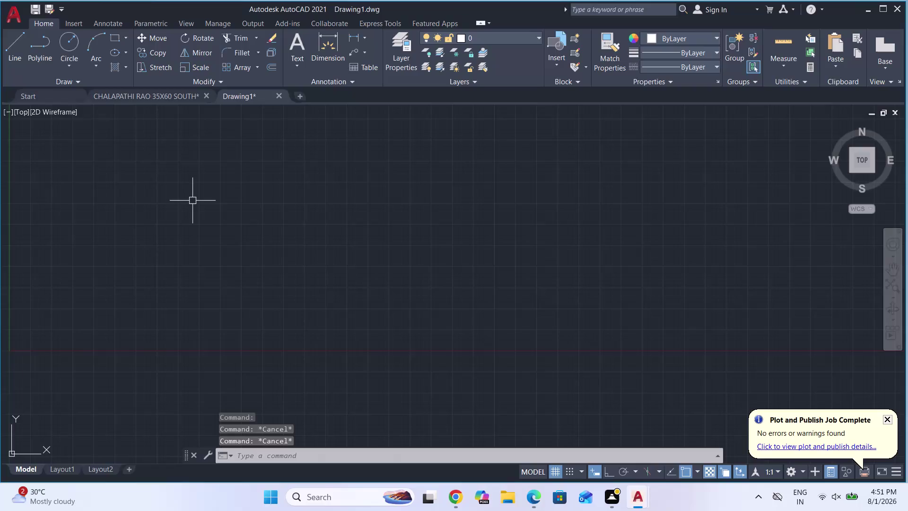
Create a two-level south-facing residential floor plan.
Set drawing units to Architectural with 0'-0 1/2" precision and Inches insertion scale.
text(UN)
key(Return)
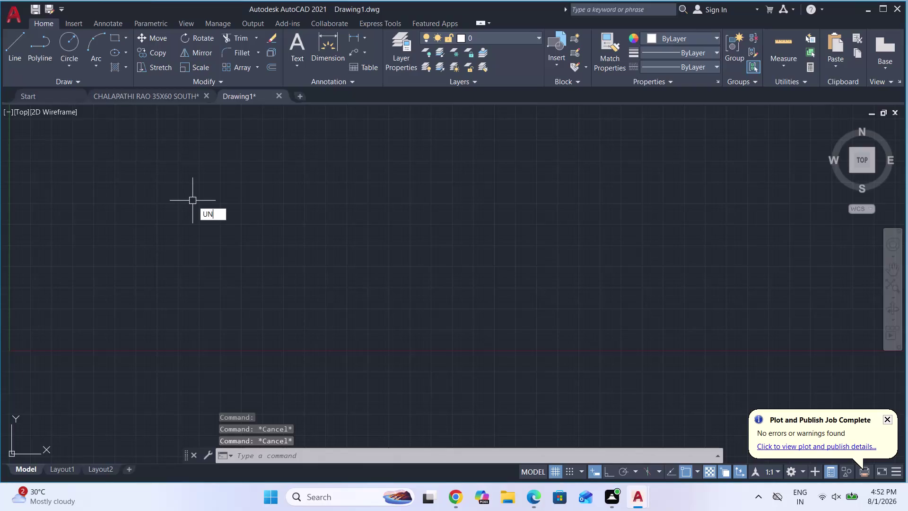
key(Return)
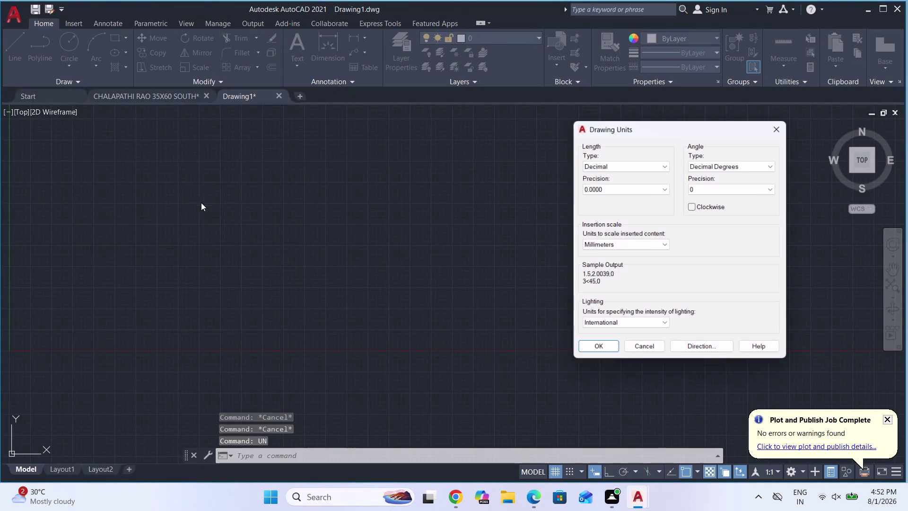
click(653, 170)
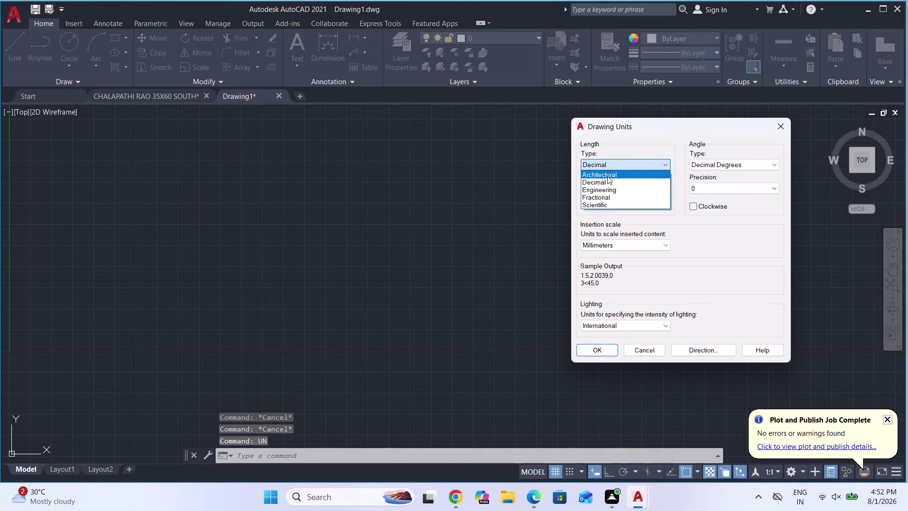
click(605, 172)
click(613, 189)
click(607, 203)
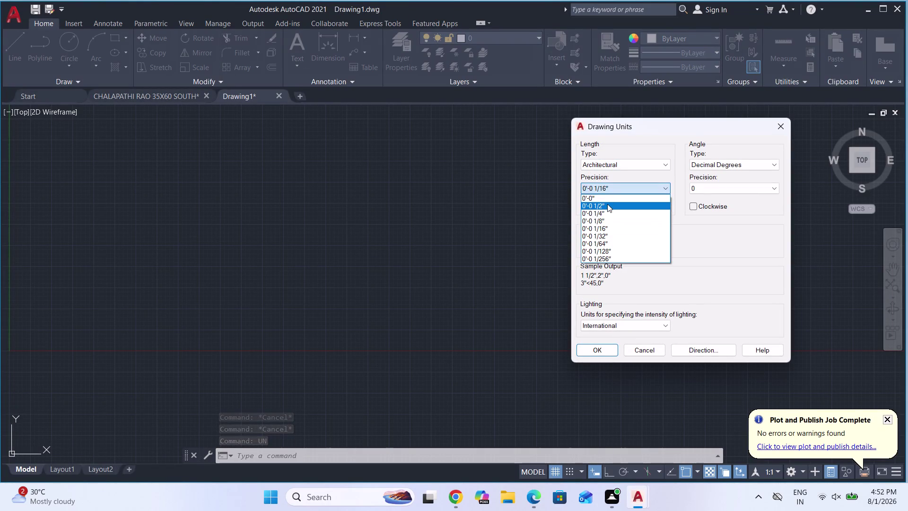
click(625, 247)
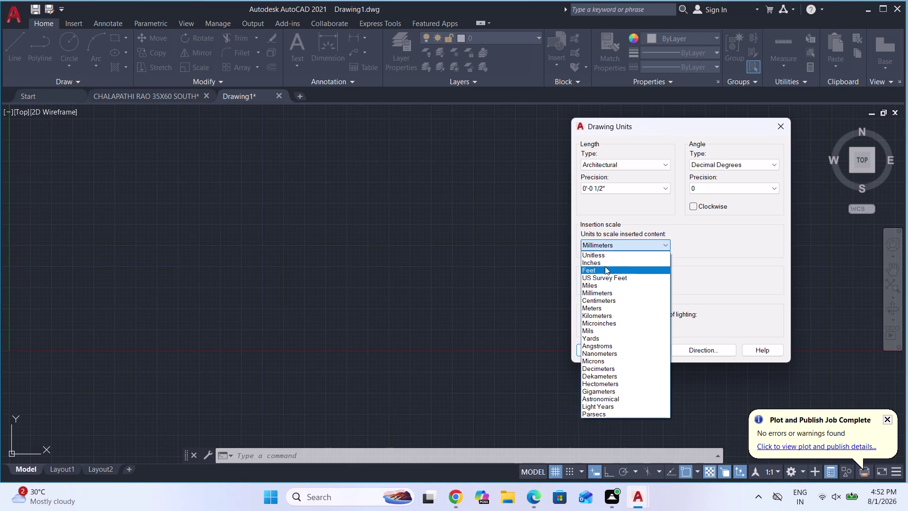
click(605, 265)
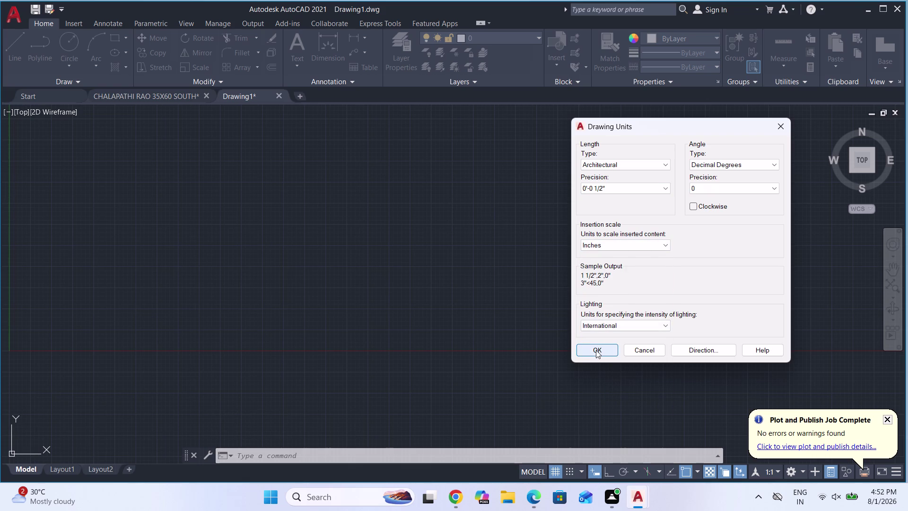
click(595, 349)
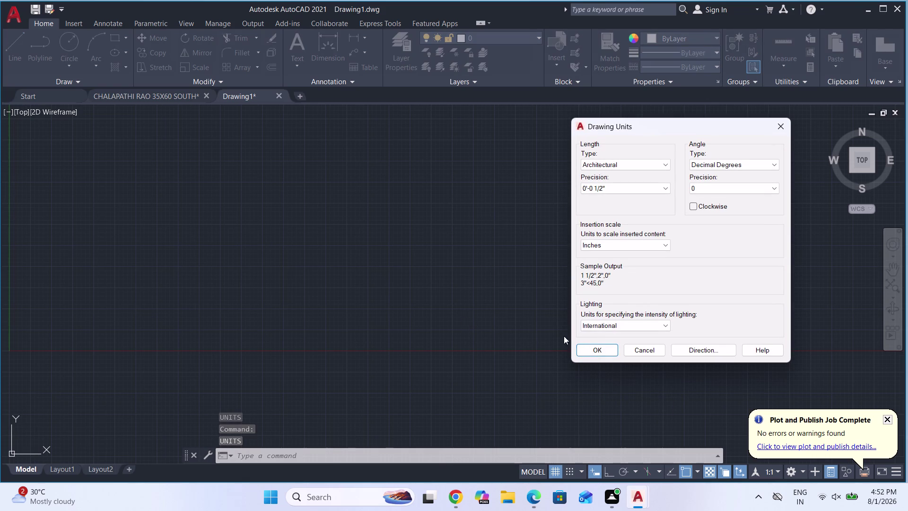
click(594, 346)
key(d)
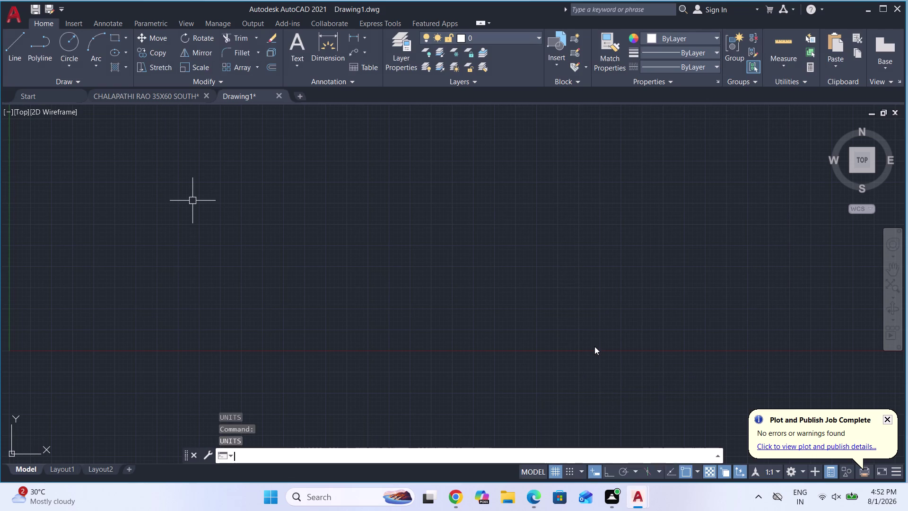
key(Return)
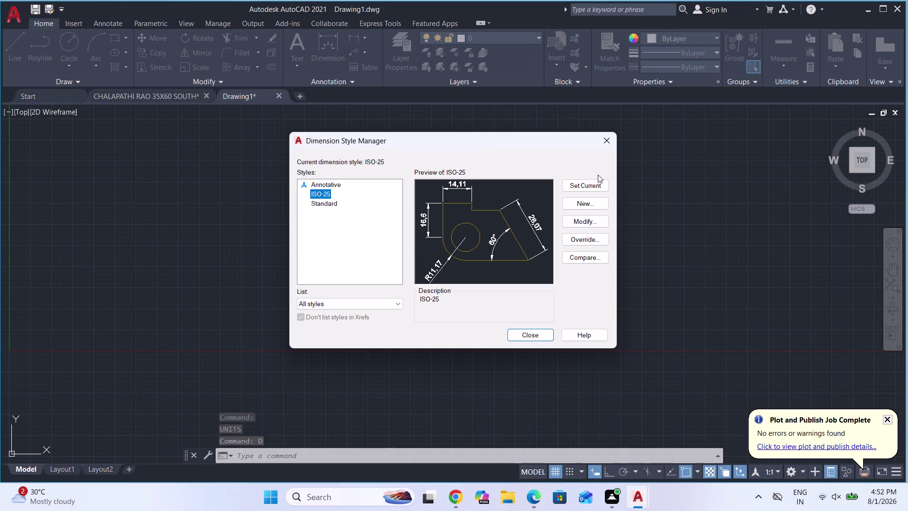
Set the ISO-25 style's primary units to Architectural with 0'-0 1/2" precision.
click(589, 224)
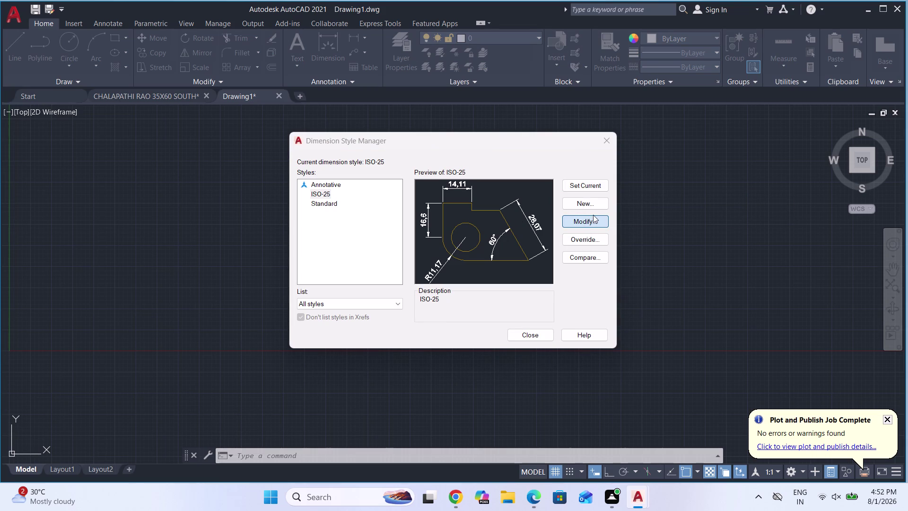
click(588, 220)
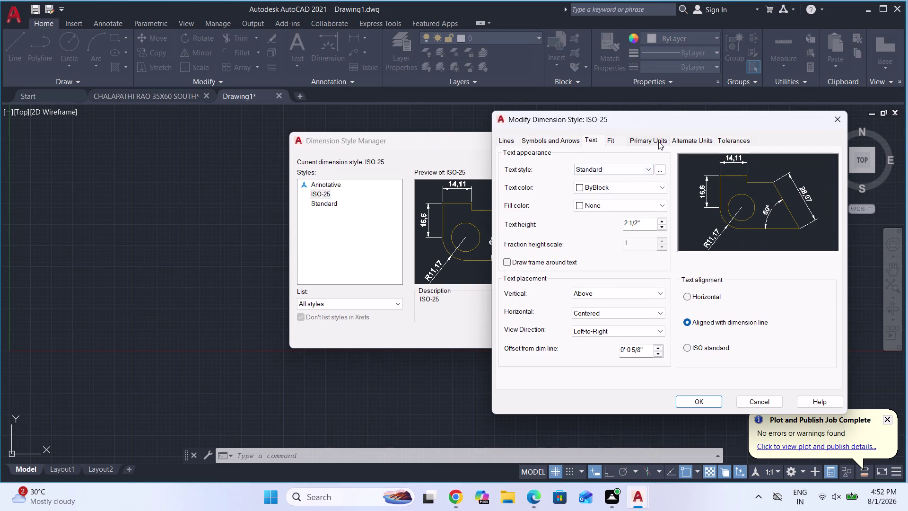
click(658, 141)
click(637, 159)
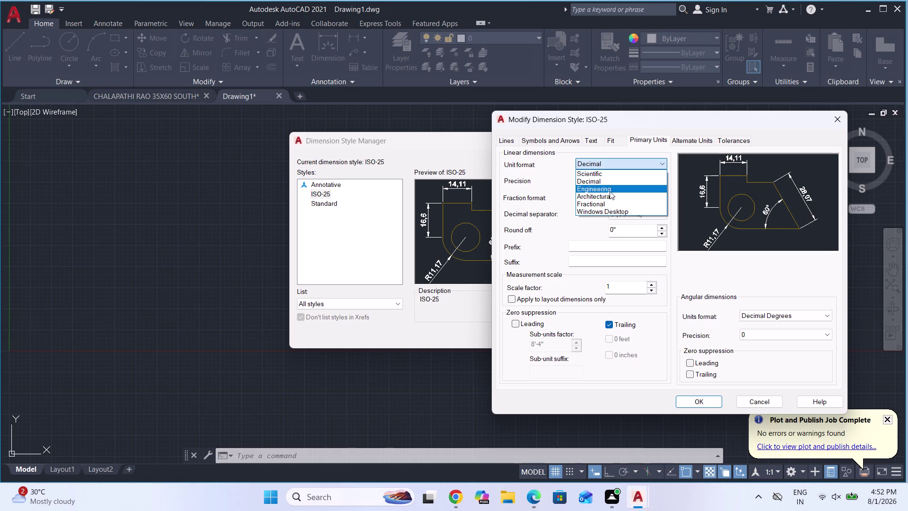
click(605, 199)
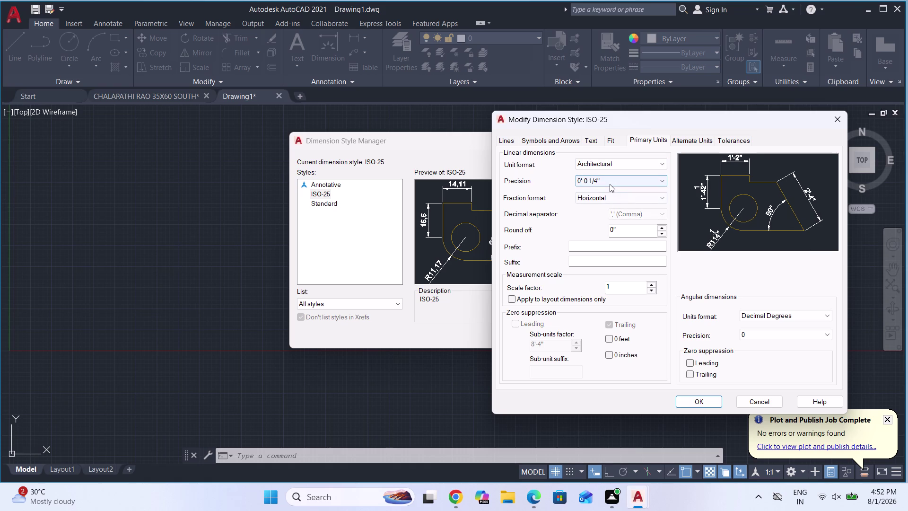
click(609, 183)
click(603, 195)
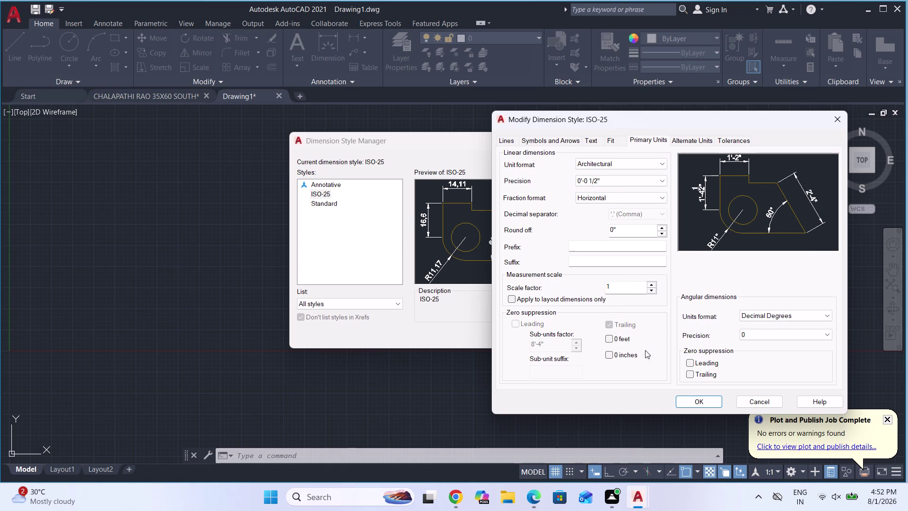
Set ISO-25 text height to 8" with left-to-right text, then close the style manager.
click(589, 141)
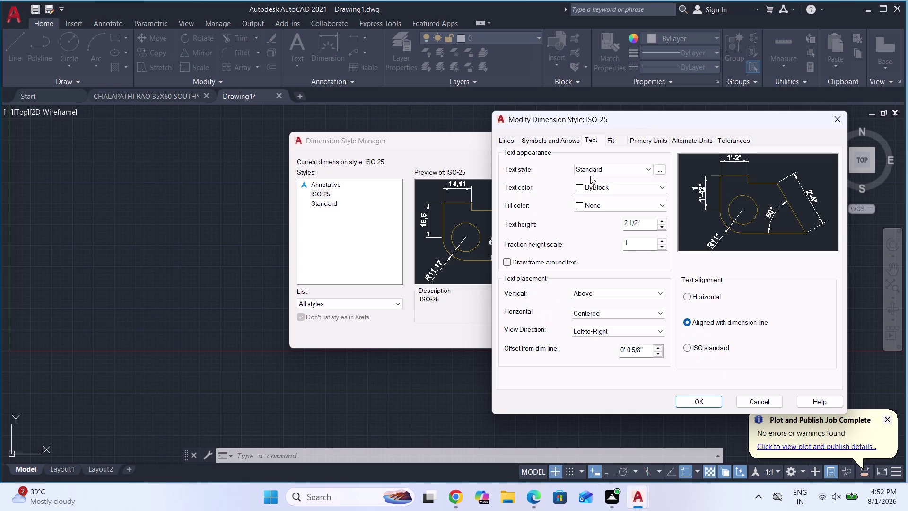
drag(650, 222, 617, 223)
text(8")
key(Return)
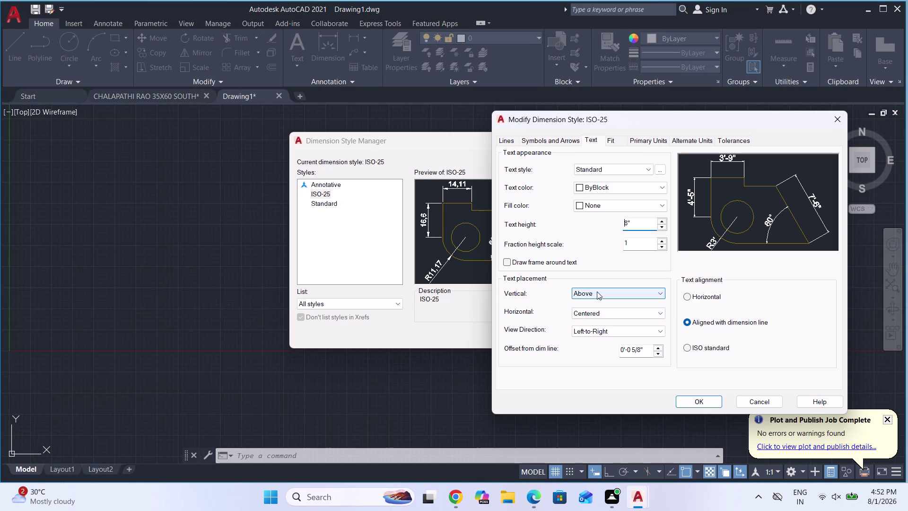
click(595, 328)
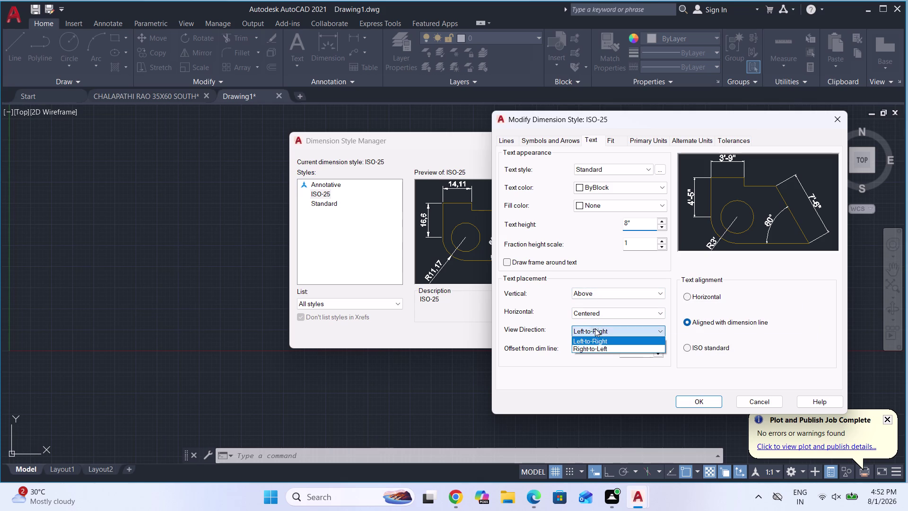
click(594, 328)
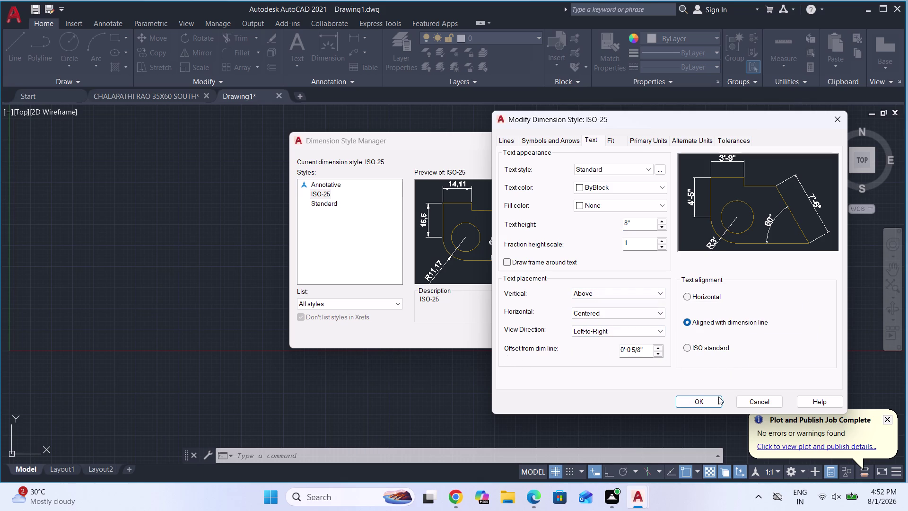
click(700, 403)
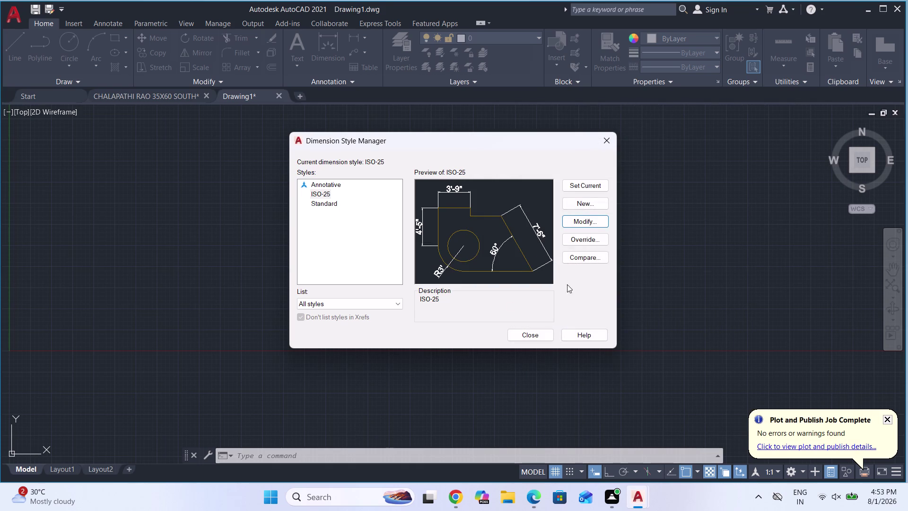
click(582, 184)
click(532, 334)
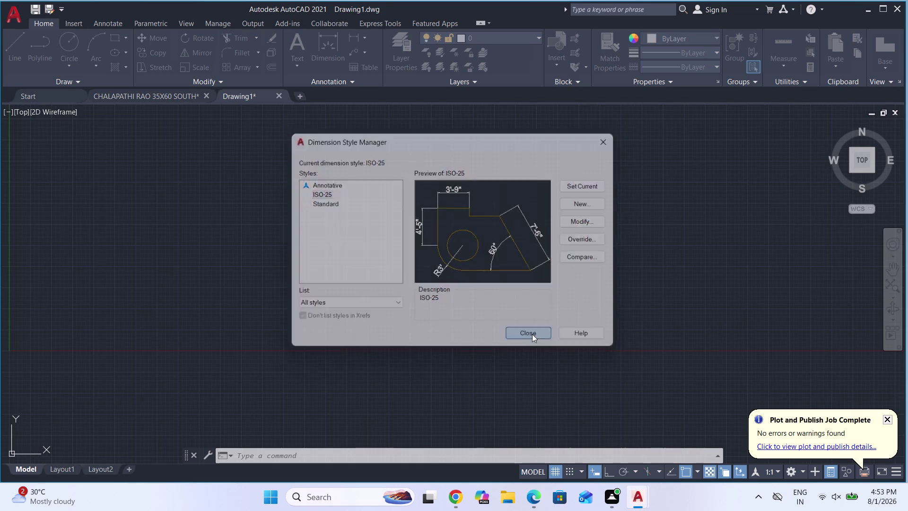
Set the drawing limits from 0,0 to 500',500'.
text(LIMITS)
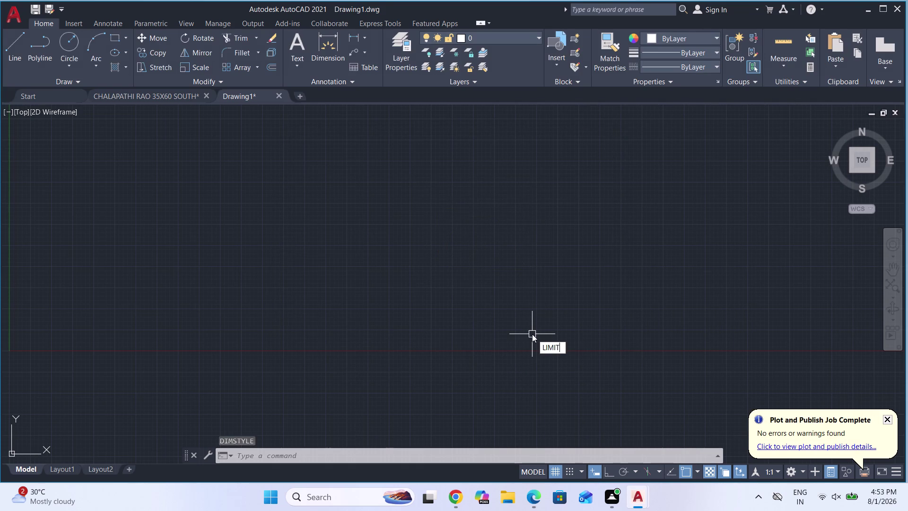
key(Return)
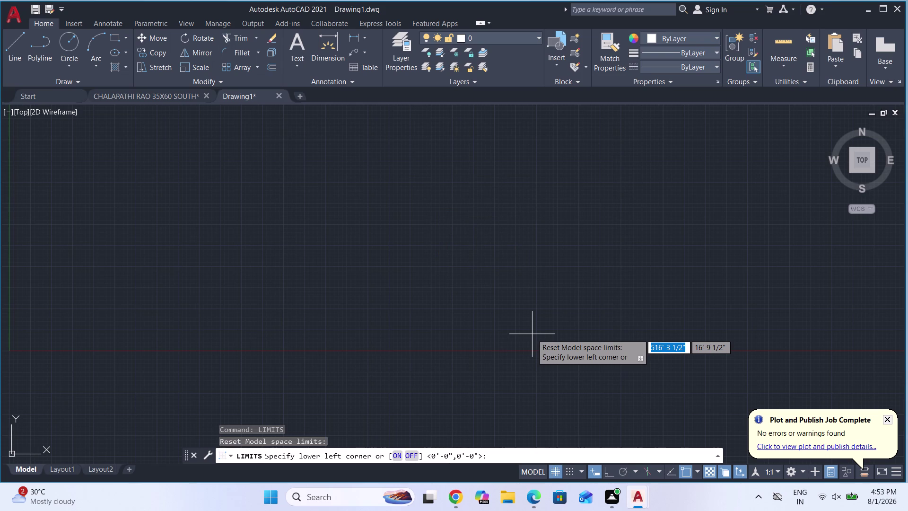
key(Return)
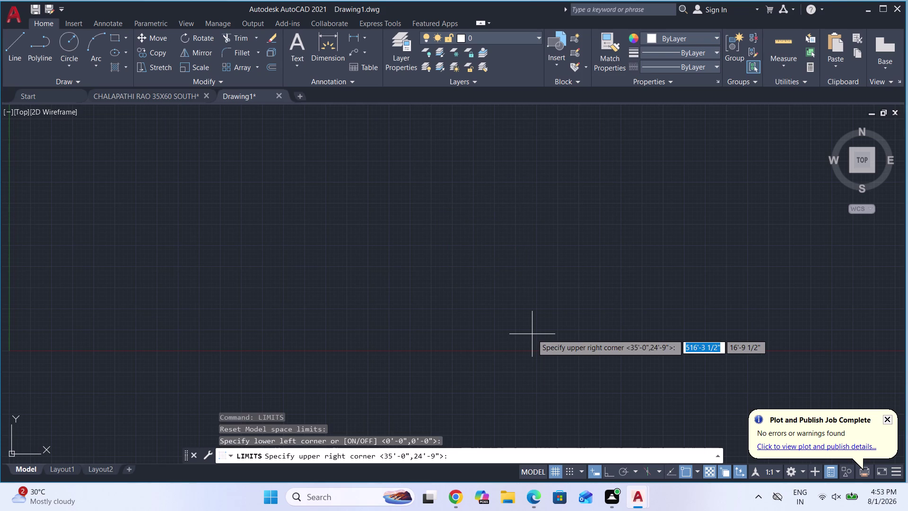
text(500)
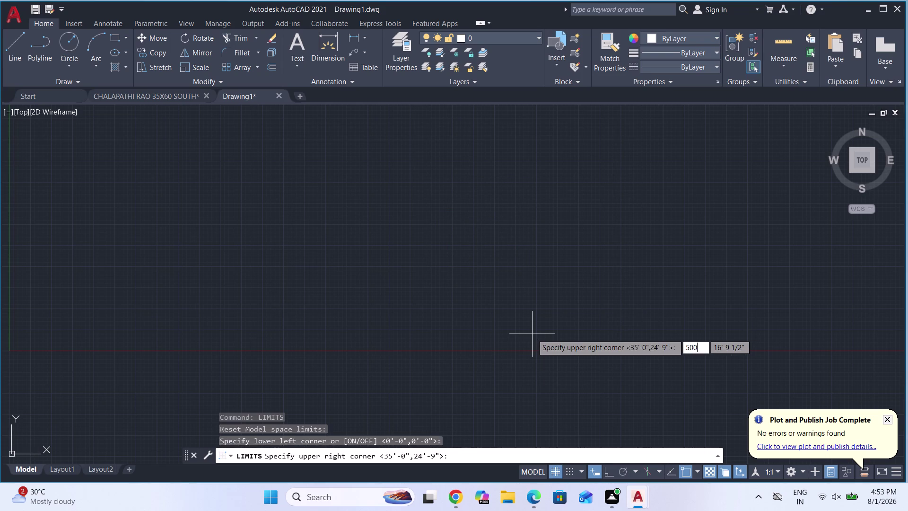
text(')
text(,)
text(500)
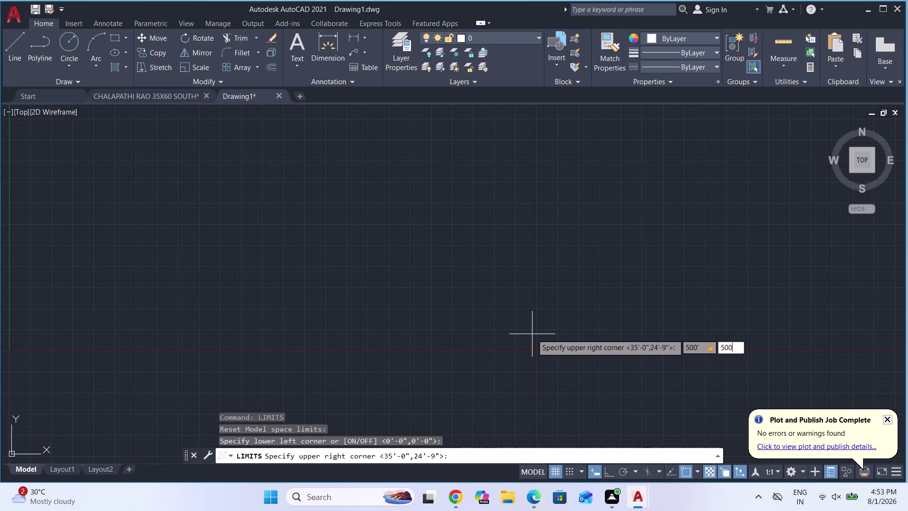
key(apostrophe)
key(Return)
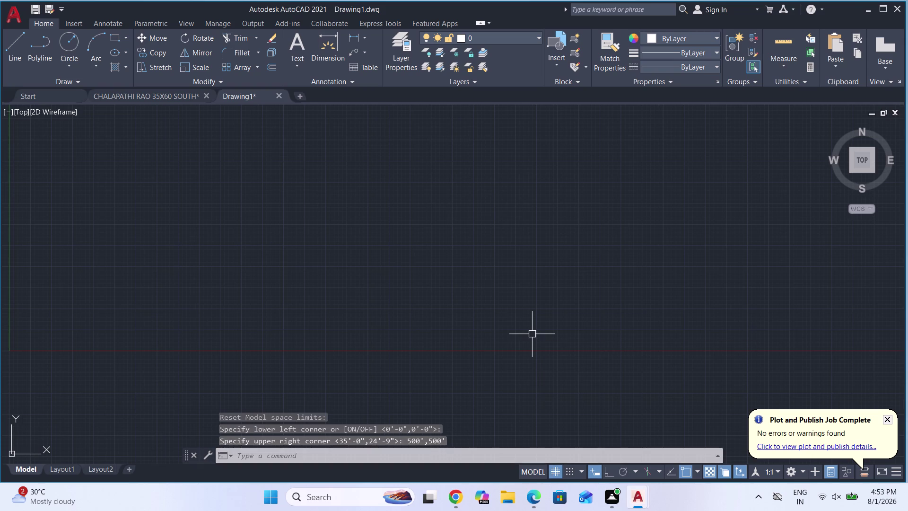
Zoom All to fit the whole limits area in view.
key(z)
key(Return)
key(a)
key(Return)
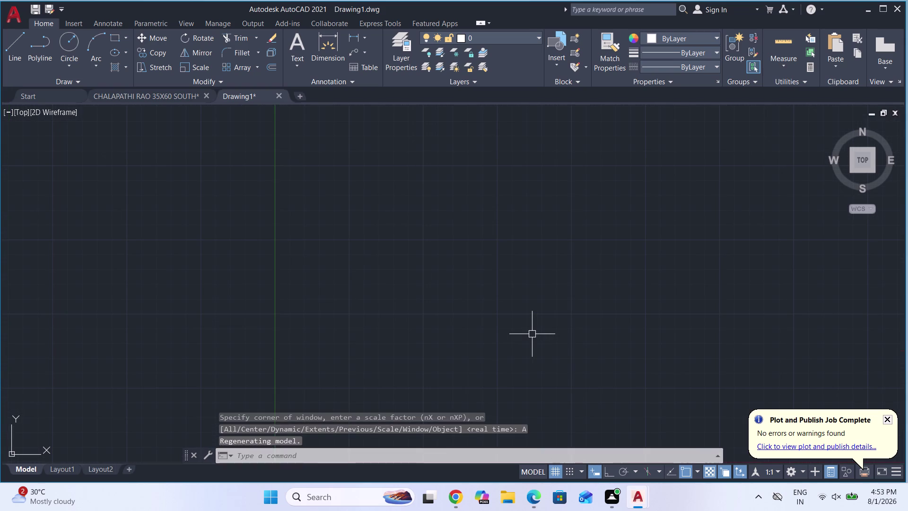
scroll(up, 3)
scroll(up, 3)
scroll(up, 3)
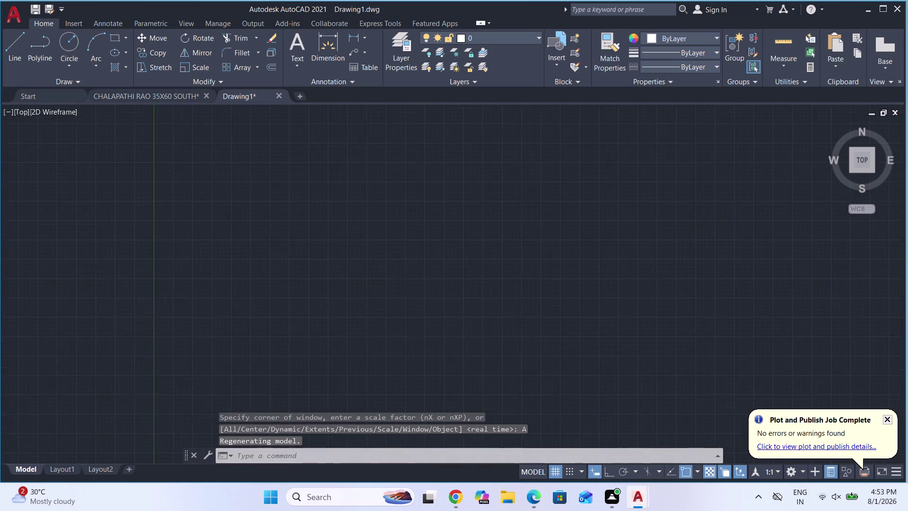
key(l)
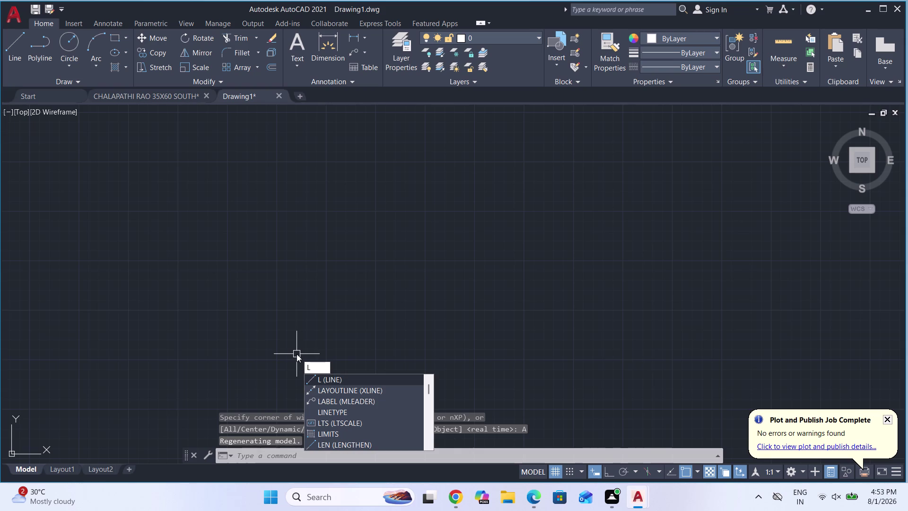
key(Escape)
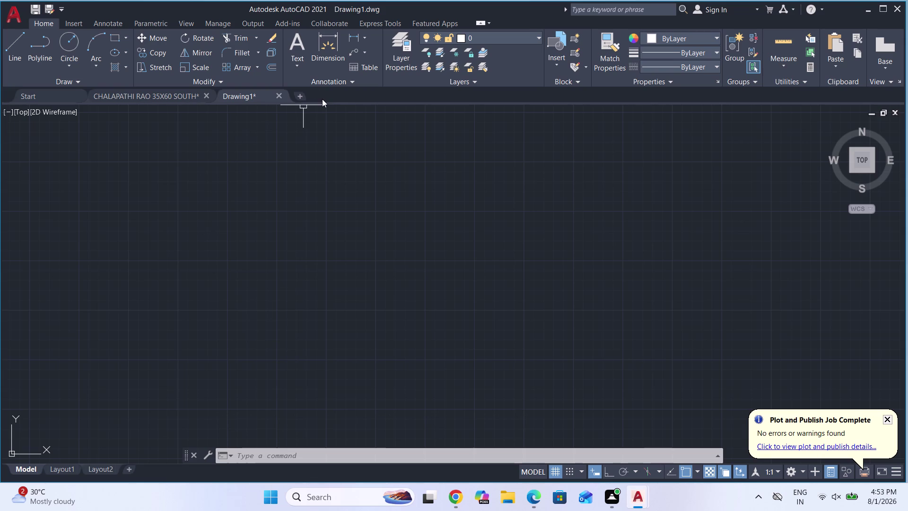
click(402, 42)
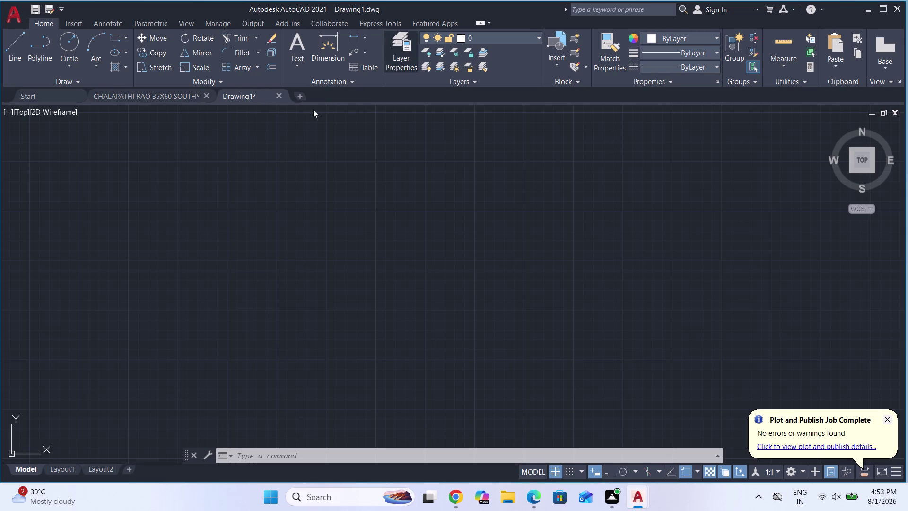
Create the BOUNDARY and WALLS layers.
click(124, 53)
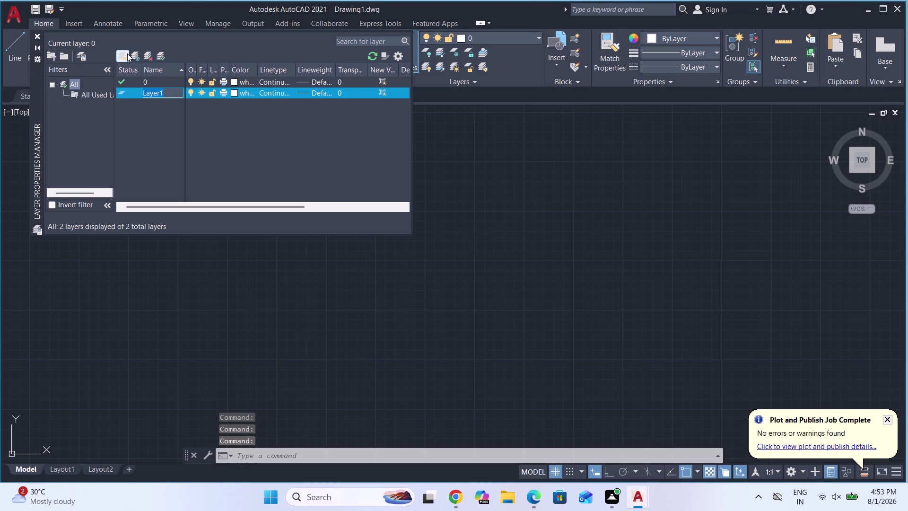
text(BOUN)
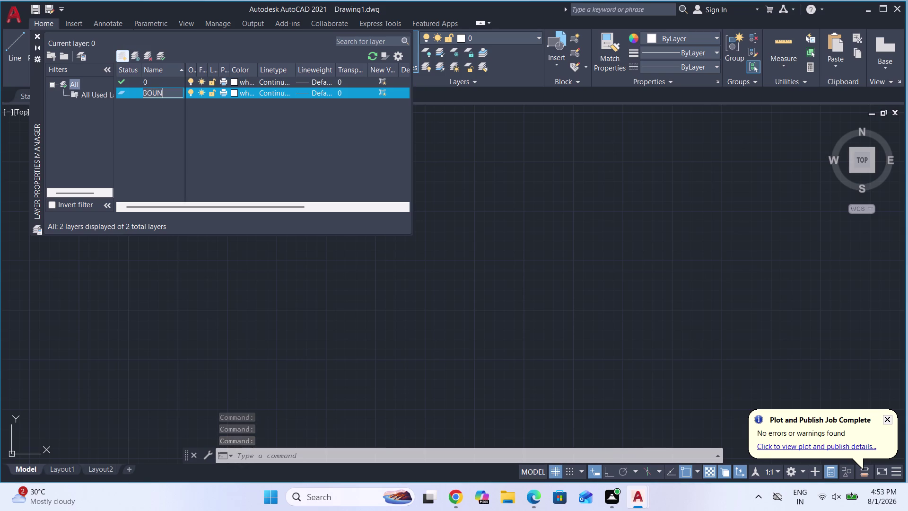
text(DAR)
key(y)
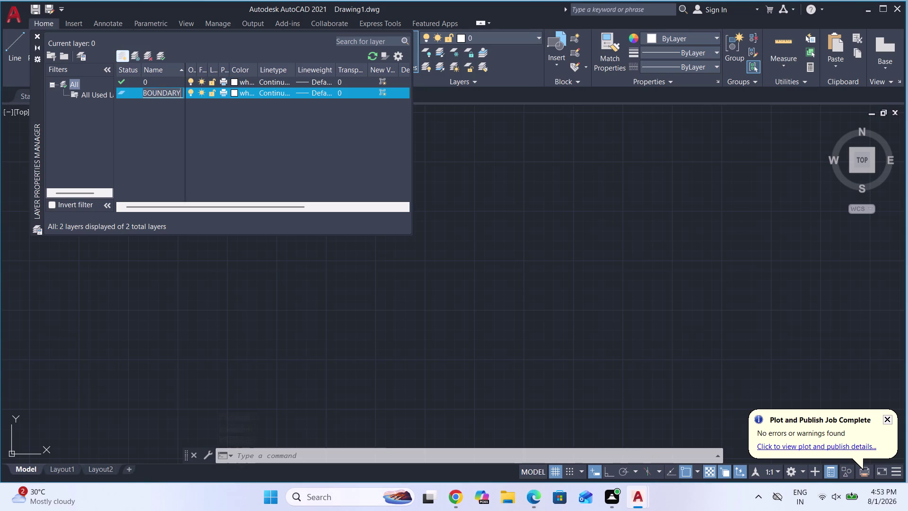
key(Return)
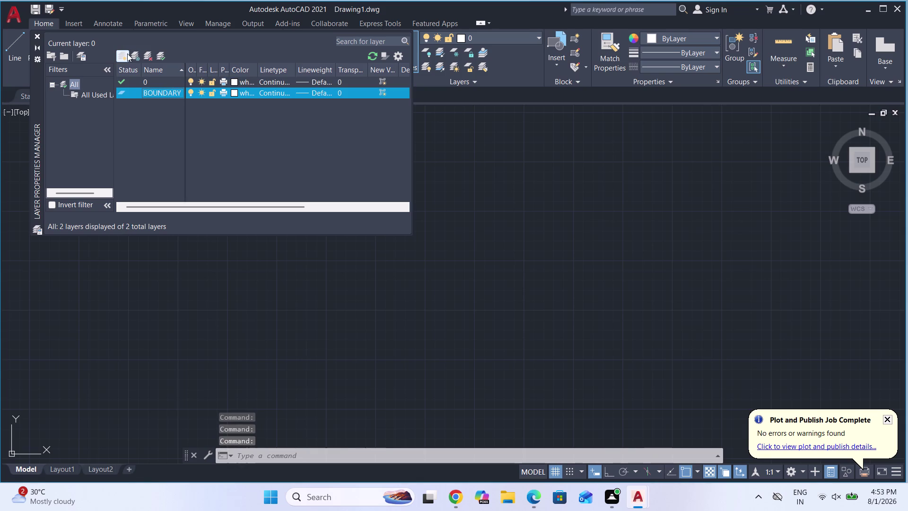
click(127, 54)
text(W)
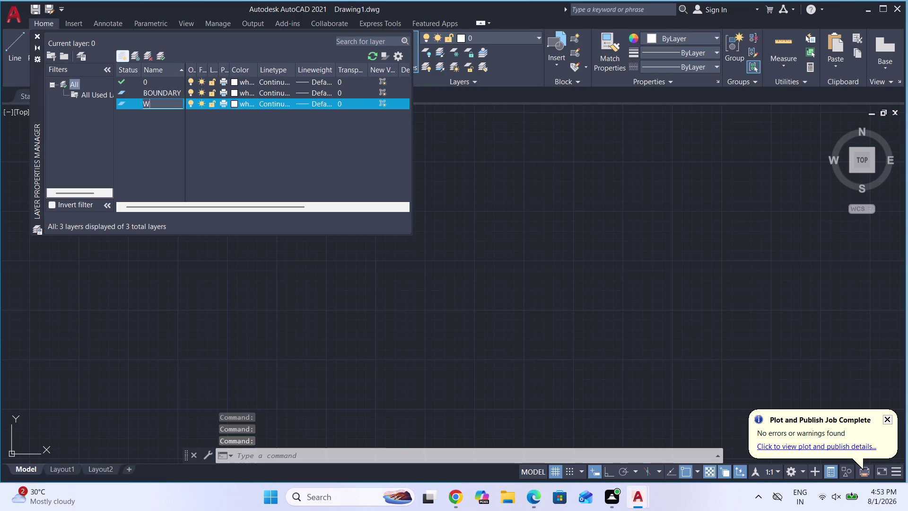
text(ALLS)
key(Return)
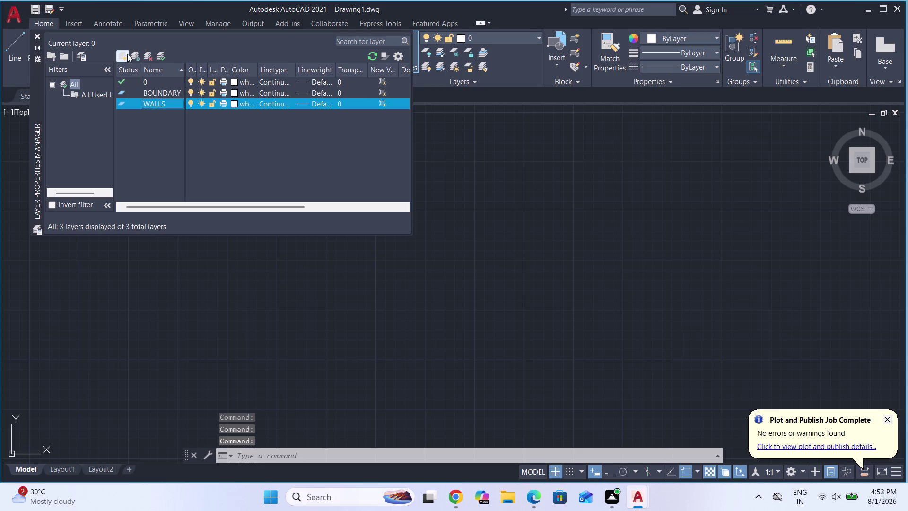
Add the TEXT and DIMENSIONS layers.
click(127, 54)
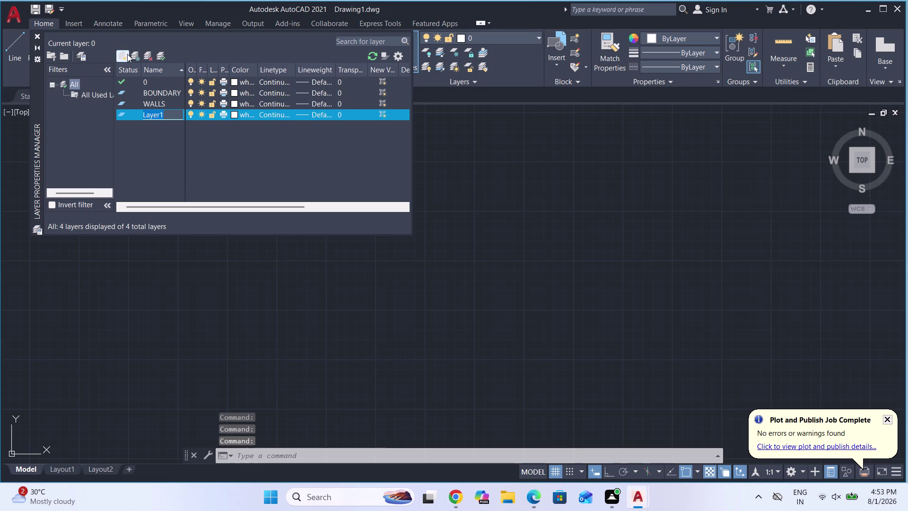
text(TAE)
key(BackSpace)
key(BackSpace)
text(EX)
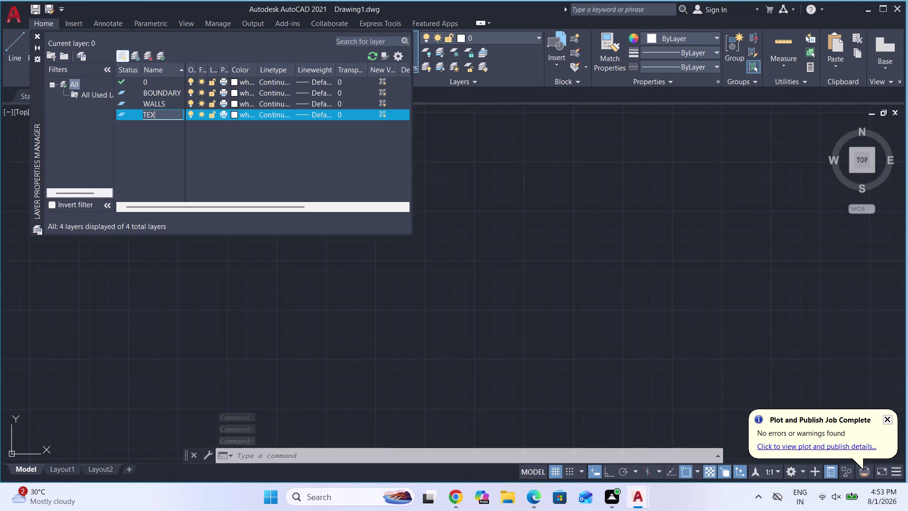
text(T)
key(Return)
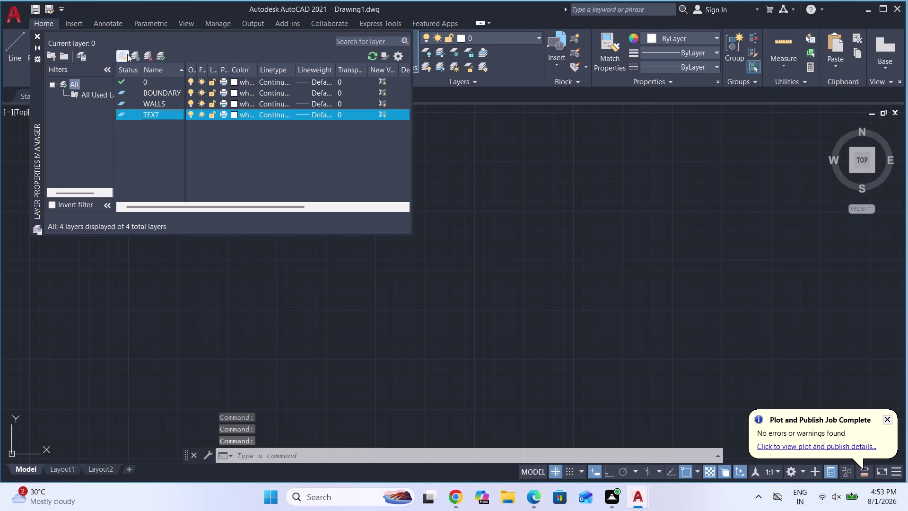
click(127, 53)
text(DI)
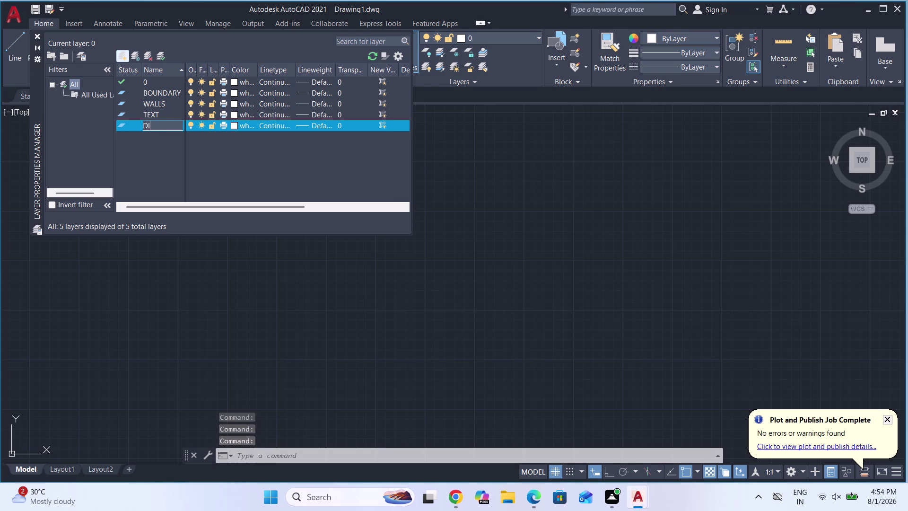
text(MENSIONS)
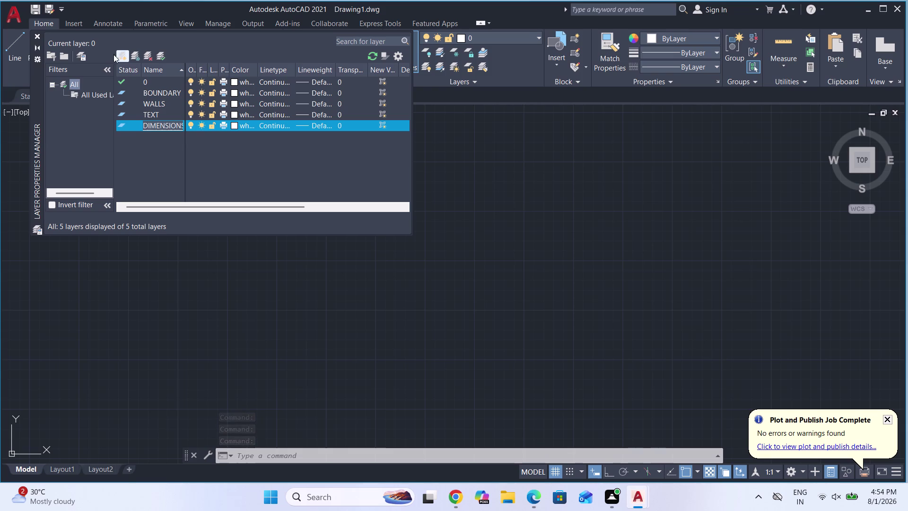
Add the DOORS layer.
click(125, 55)
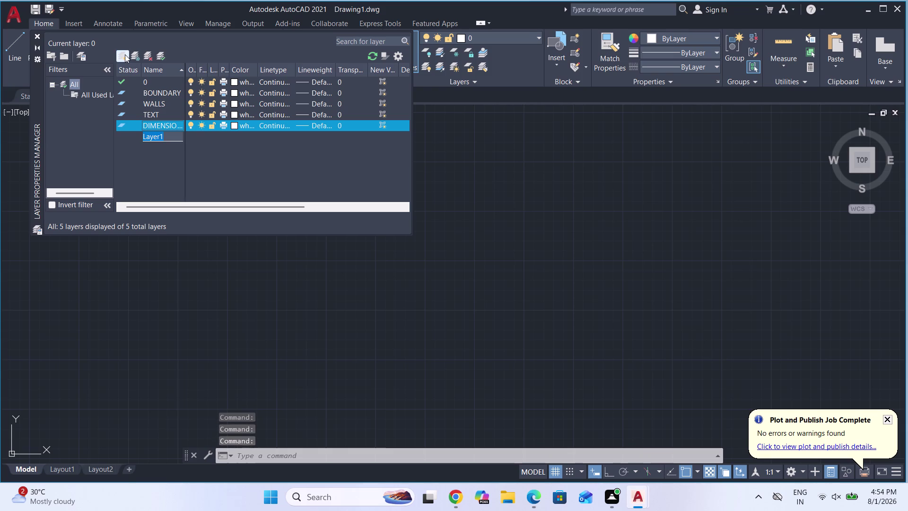
key(BackSpace)
text(DOORS)
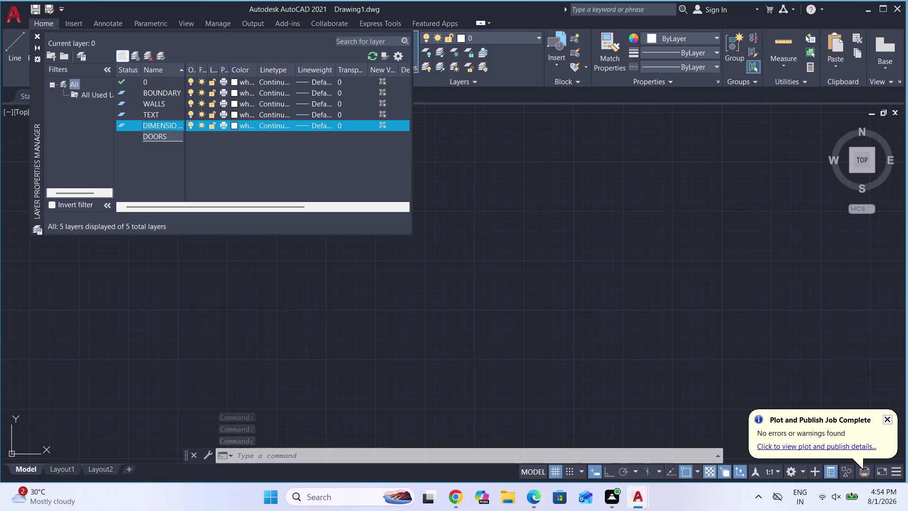
click(118, 52)
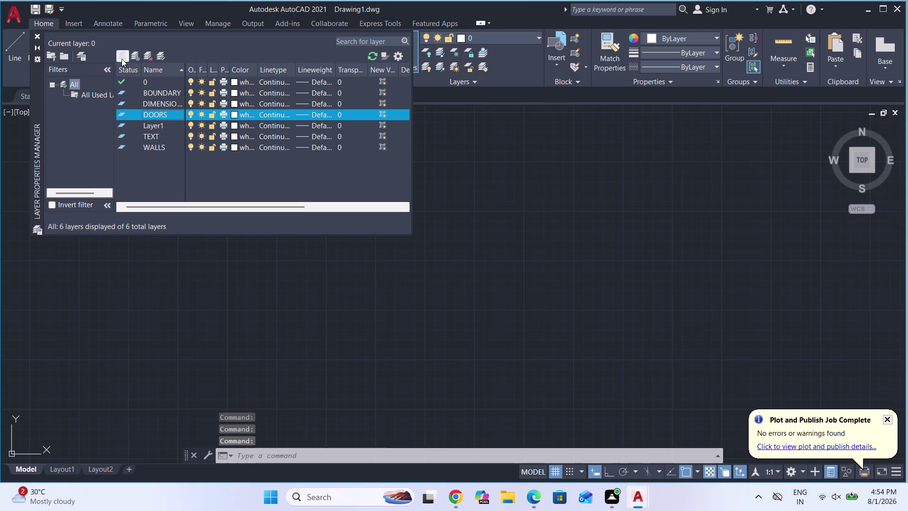
Add one more layer, make it current, and rename it WINDOWS.
click(155, 127)
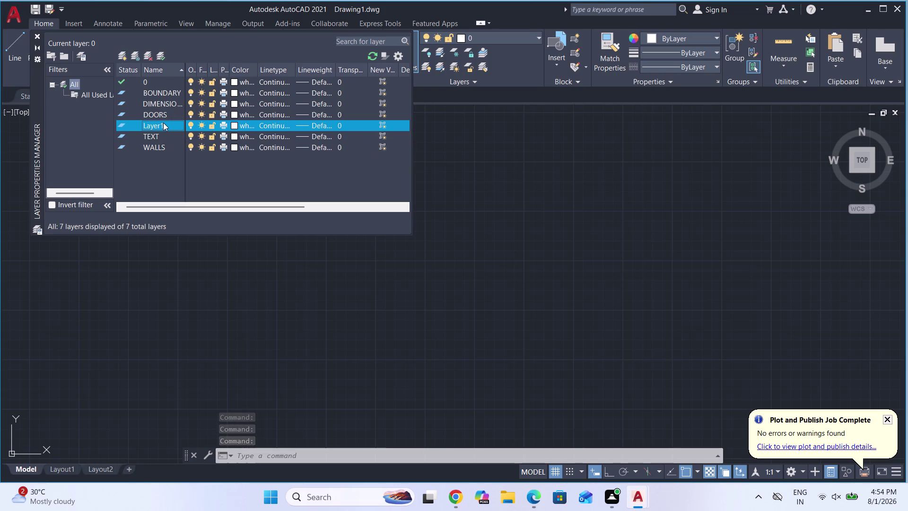
double_click(163, 122)
double_click(164, 125)
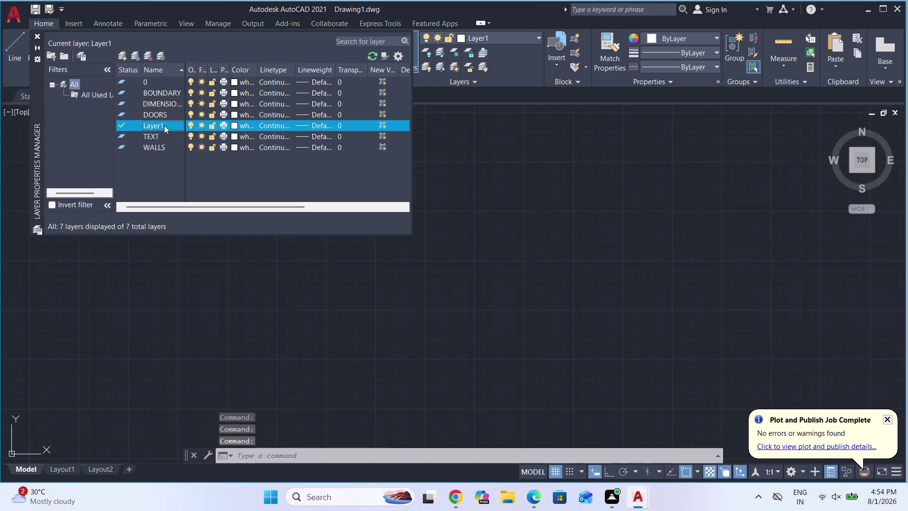
double_click(163, 125)
double_click(160, 126)
right_click(160, 125)
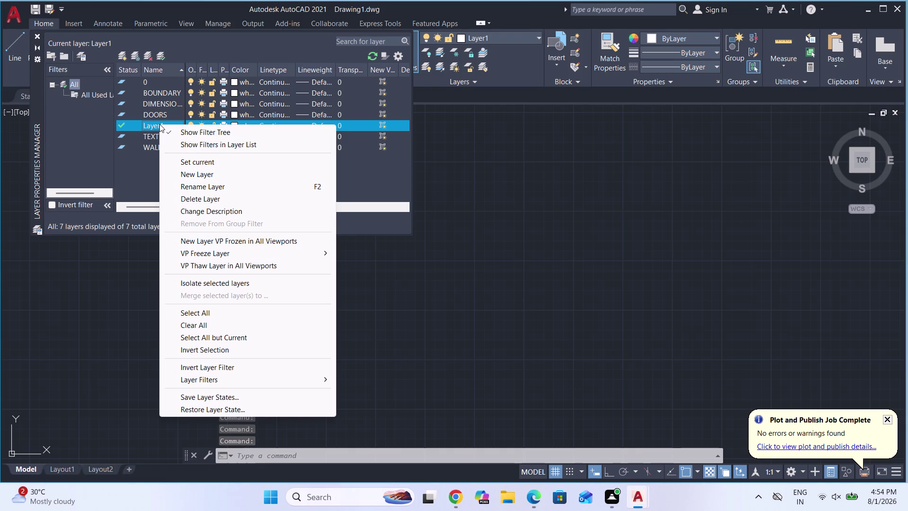
click(159, 124)
click(159, 124)
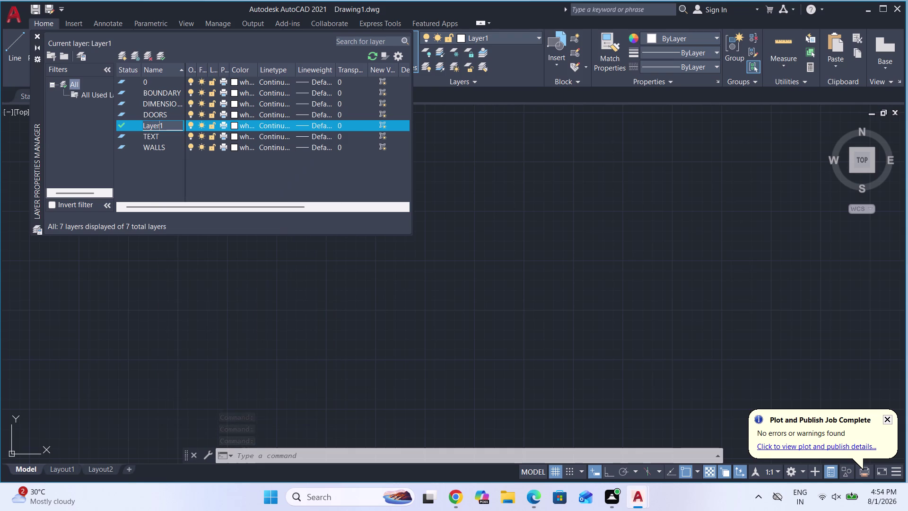
click(163, 123)
drag(165, 125, 148, 123)
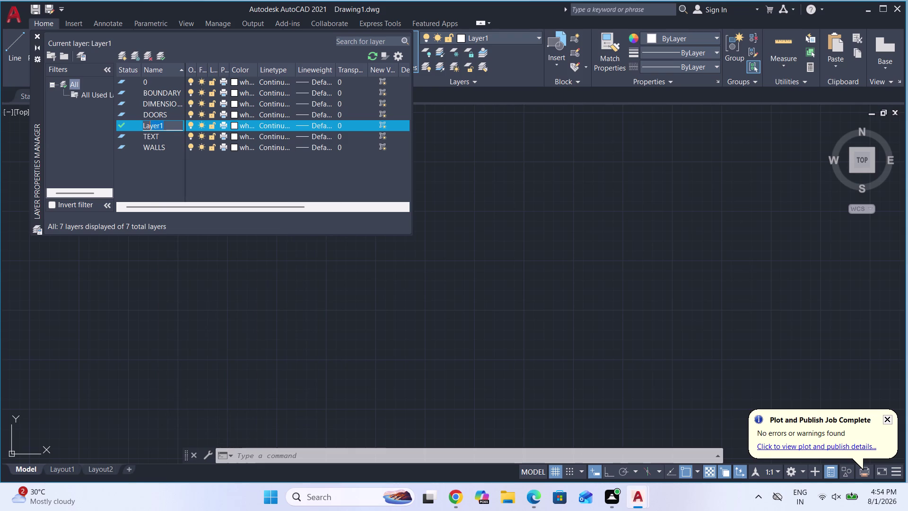
drag(148, 123, 139, 124)
text(WINDOW)
key(s)
click(262, 163)
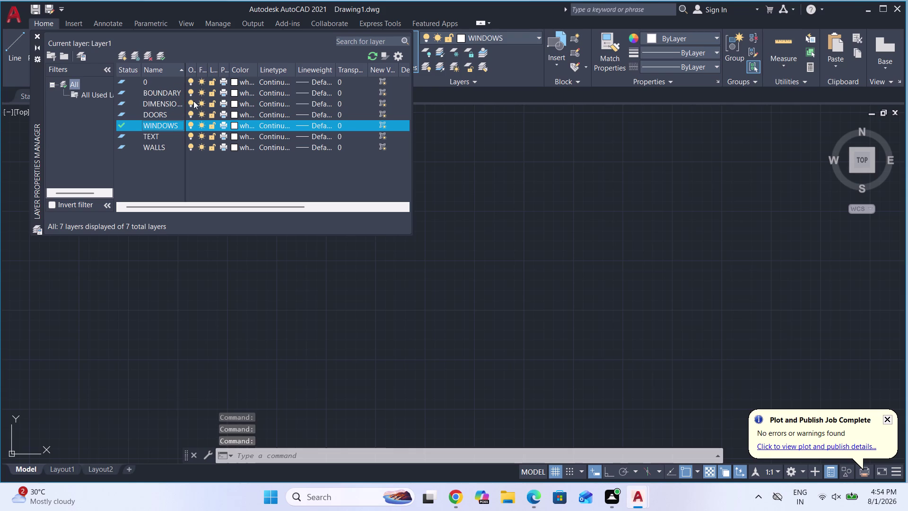
Color the DIMENSIONS layer magenta, DOORS yellow, and WINDOWS cyan.
click(233, 103)
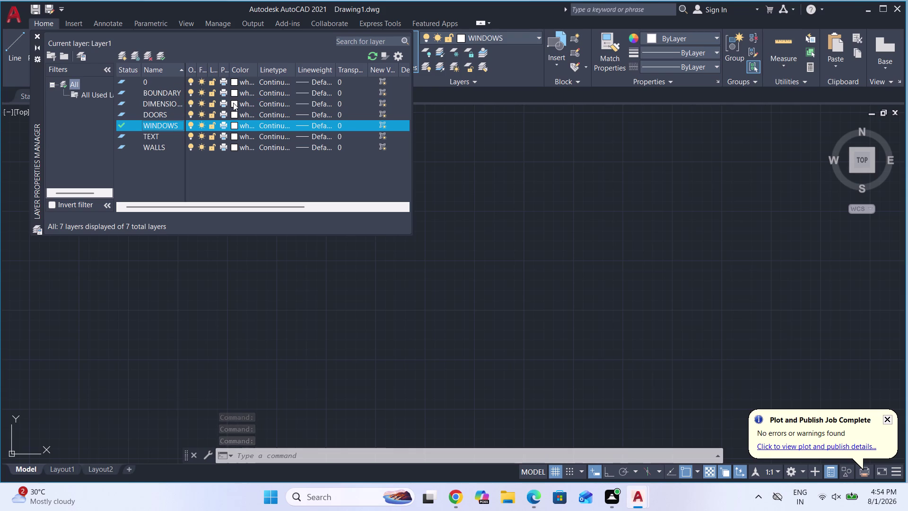
click(233, 103)
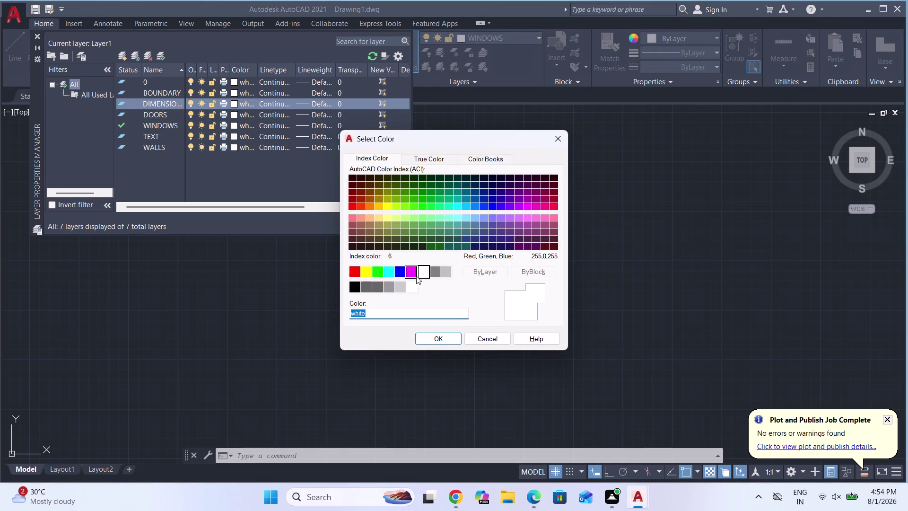
click(414, 275)
click(235, 116)
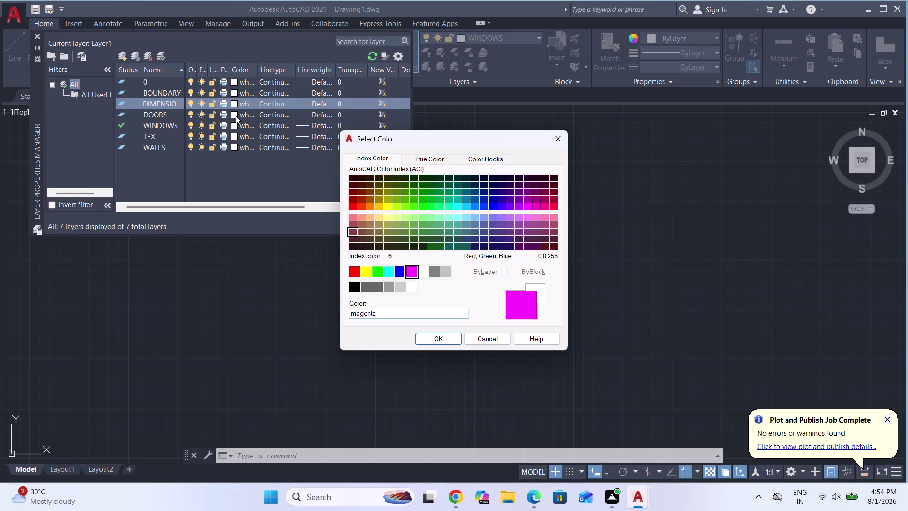
click(445, 338)
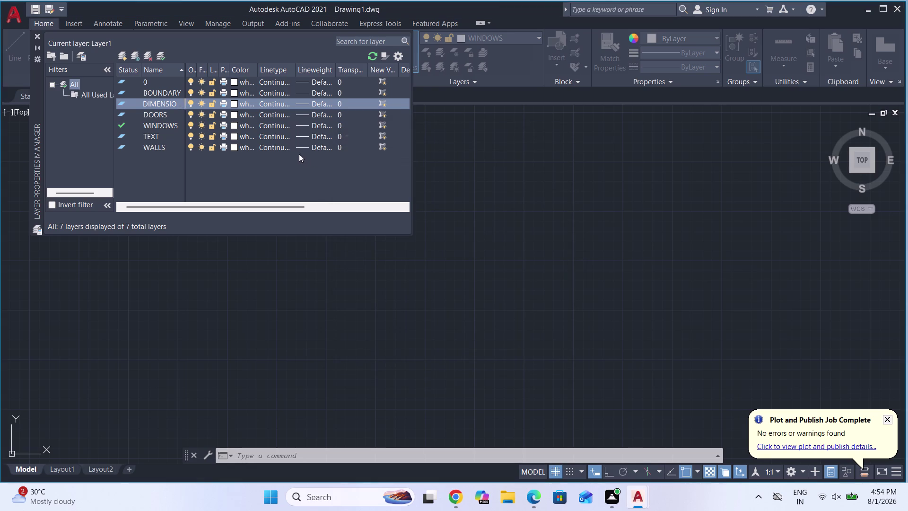
click(234, 115)
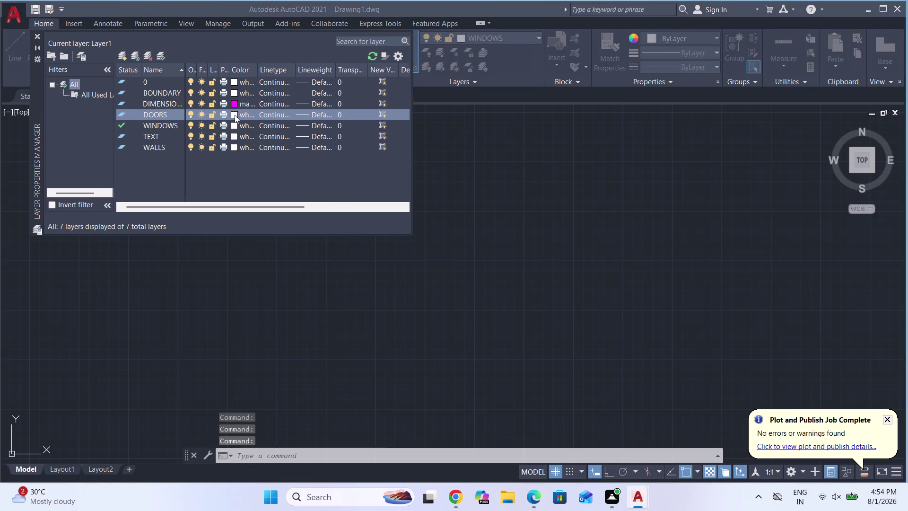
click(366, 277)
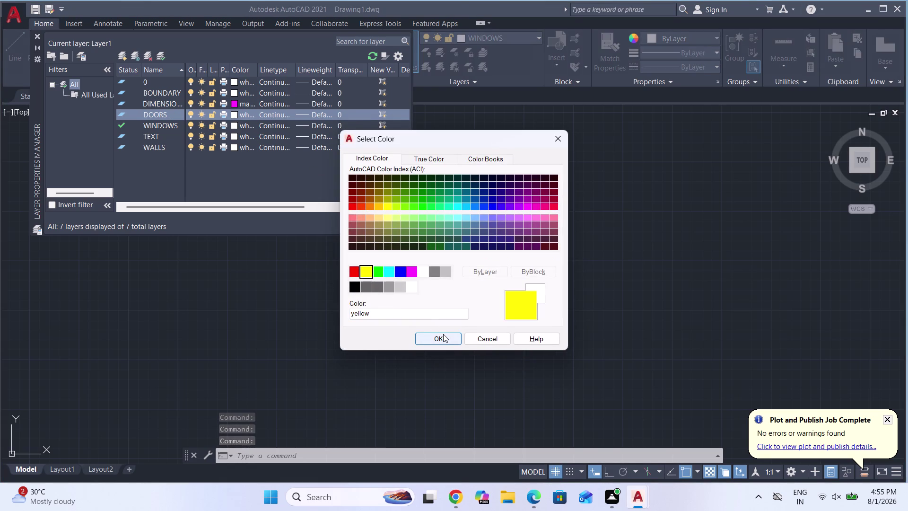
click(443, 333)
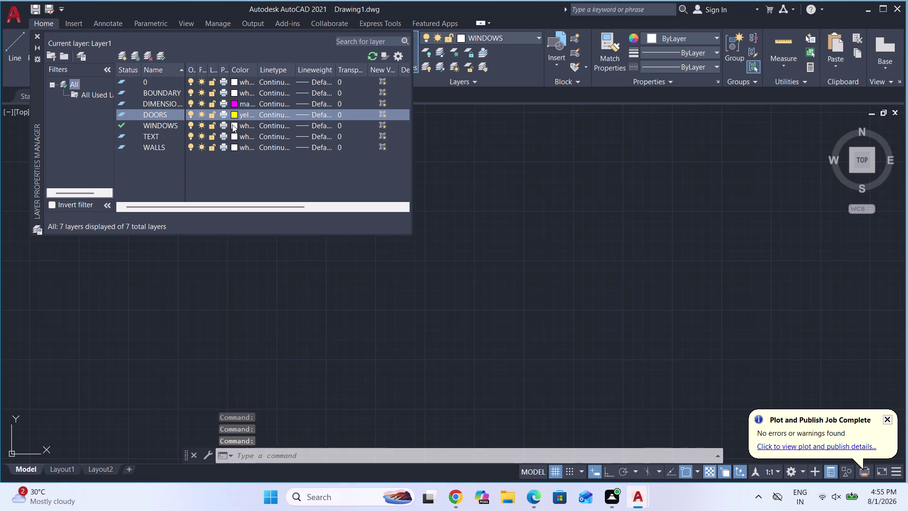
click(232, 124)
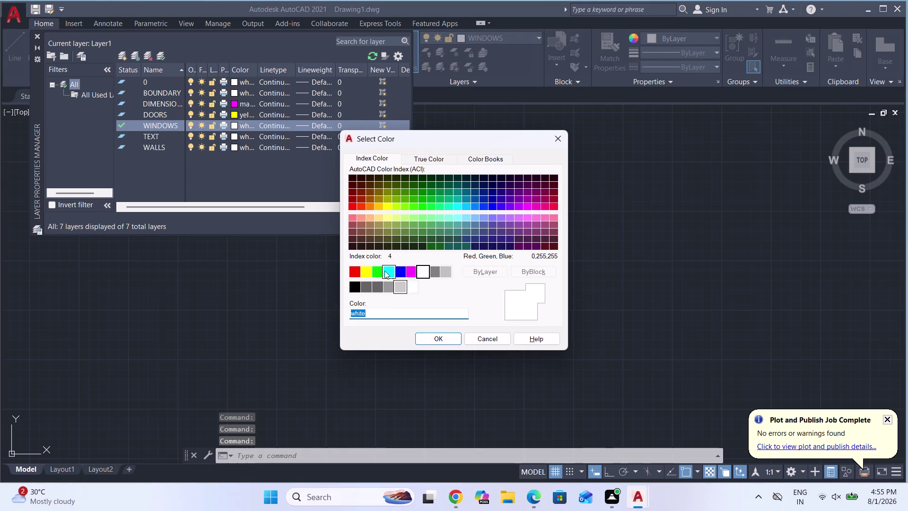
click(389, 273)
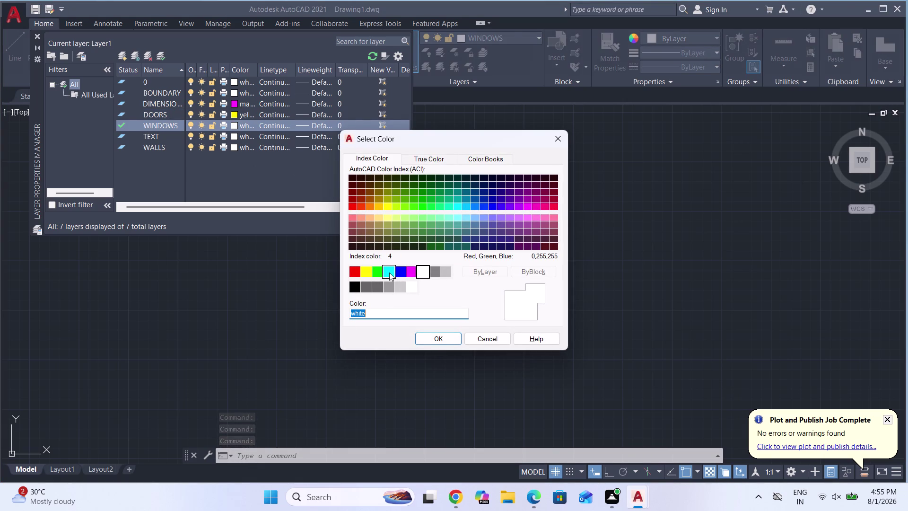
click(453, 338)
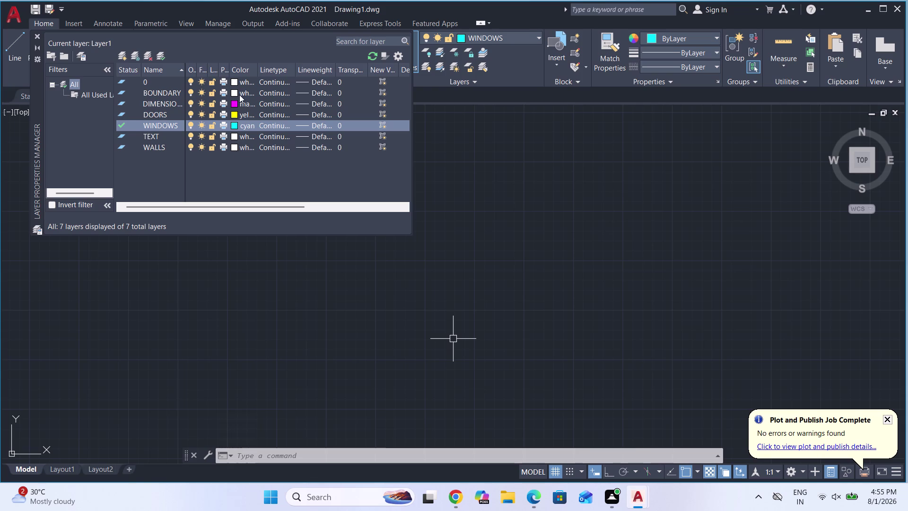
click(190, 88)
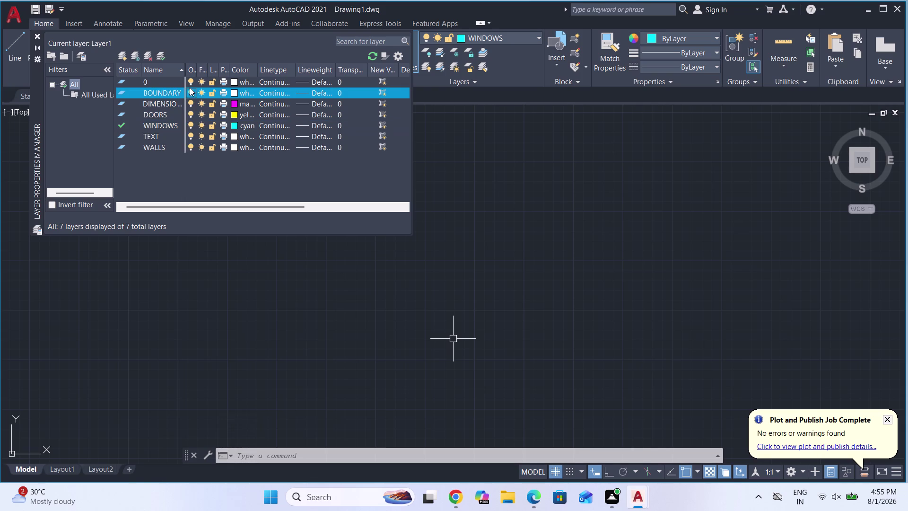
Make BOUNDARY the current layer, keeping the current layer on.
click(124, 93)
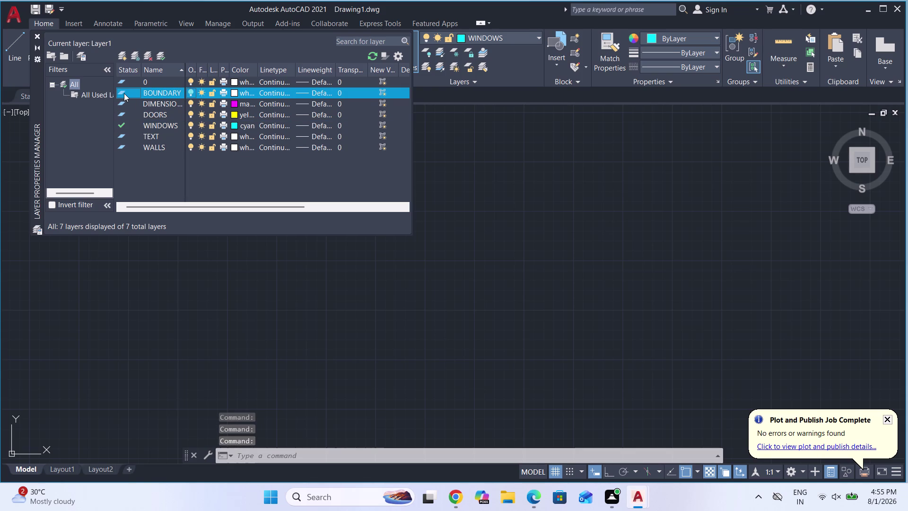
click(122, 93)
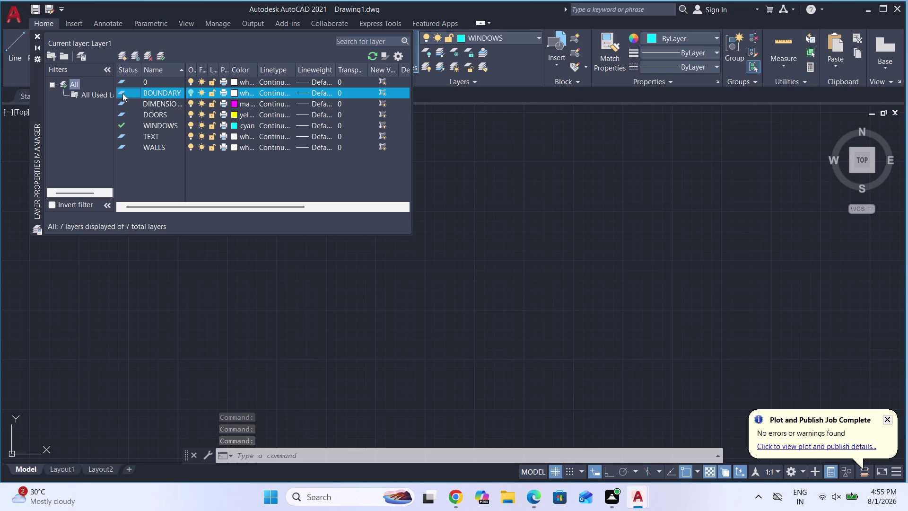
double_click(122, 93)
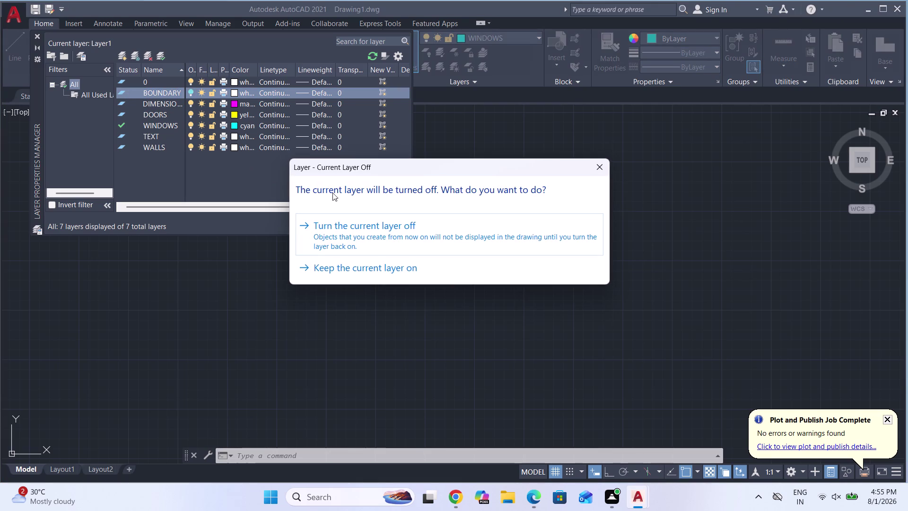
click(614, 160)
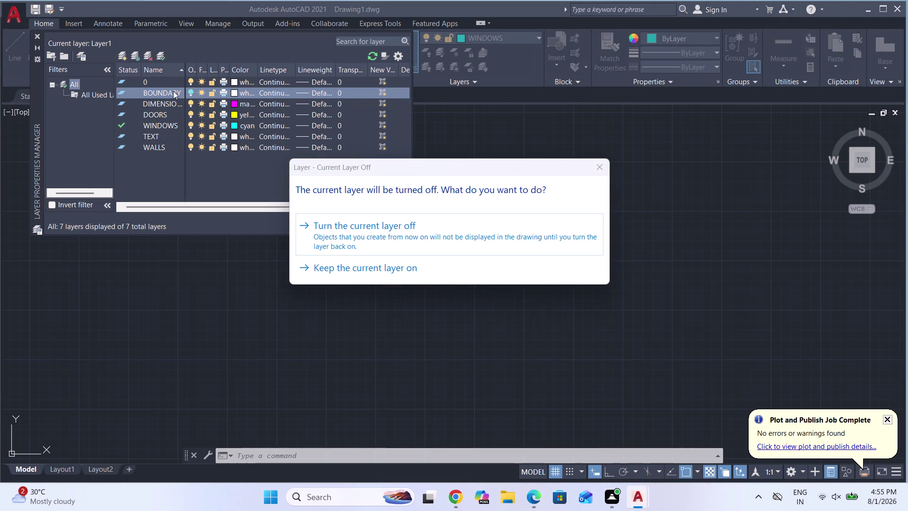
click(189, 91)
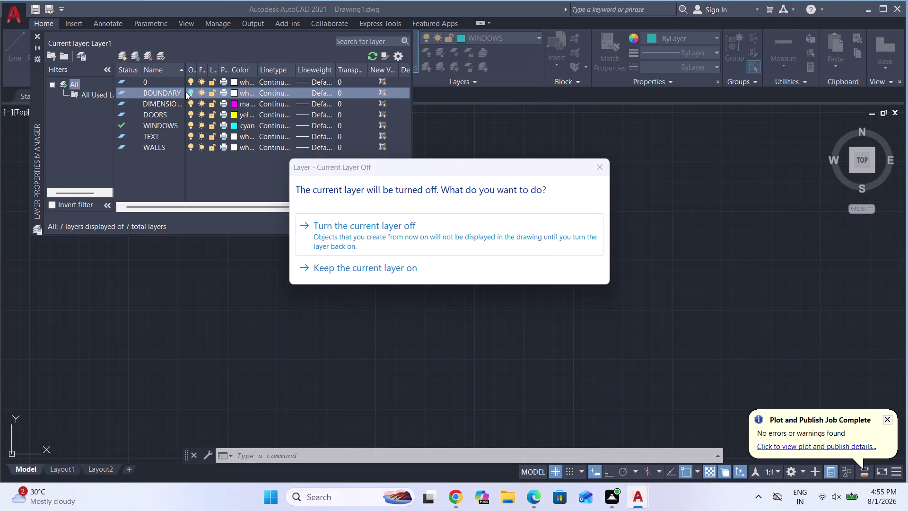
click(191, 93)
click(597, 174)
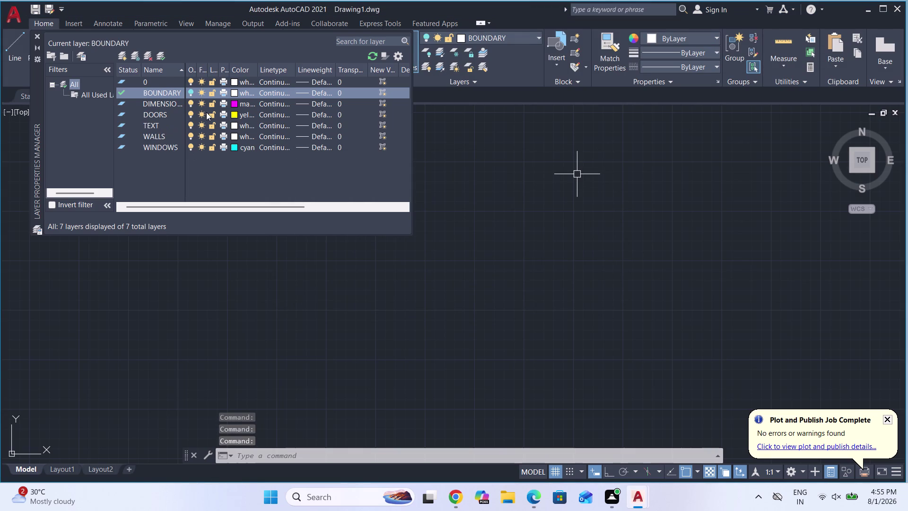
Cancel stray selections and close the Layer Properties Manager.
click(190, 92)
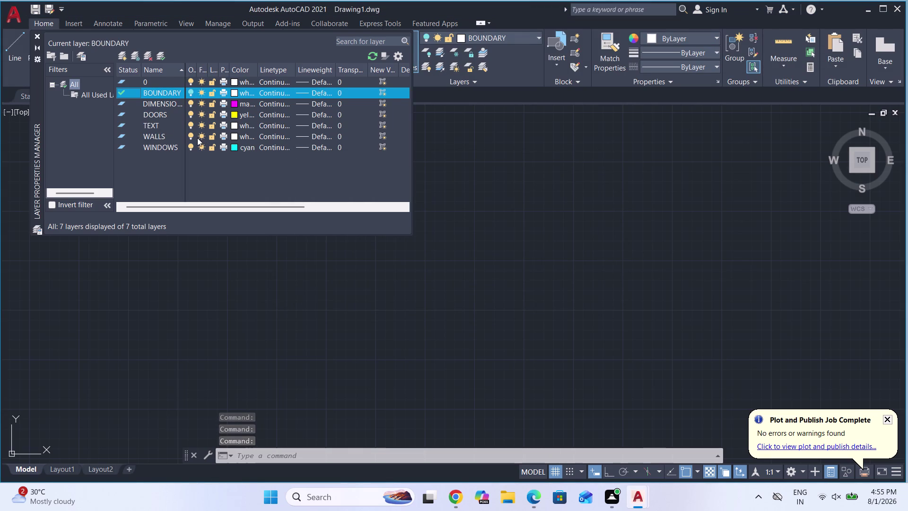
key(Escape)
click(541, 189)
click(537, 187)
key(Escape)
key(Escape)
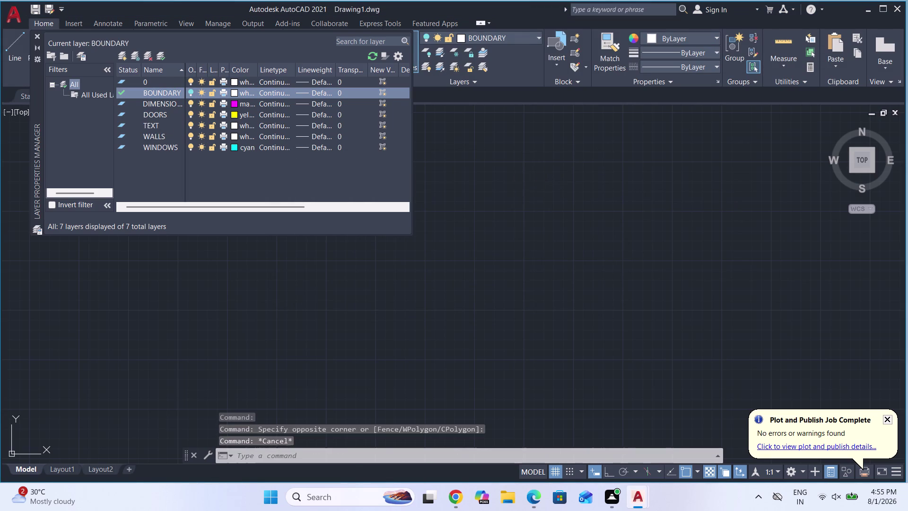
click(517, 193)
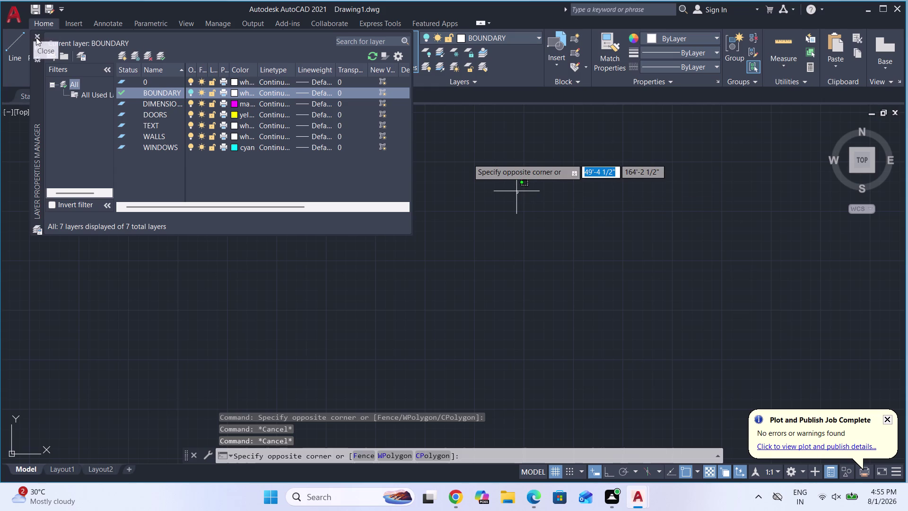
click(36, 37)
Open and close the layer dropdown list on the ribbon.
click(427, 38)
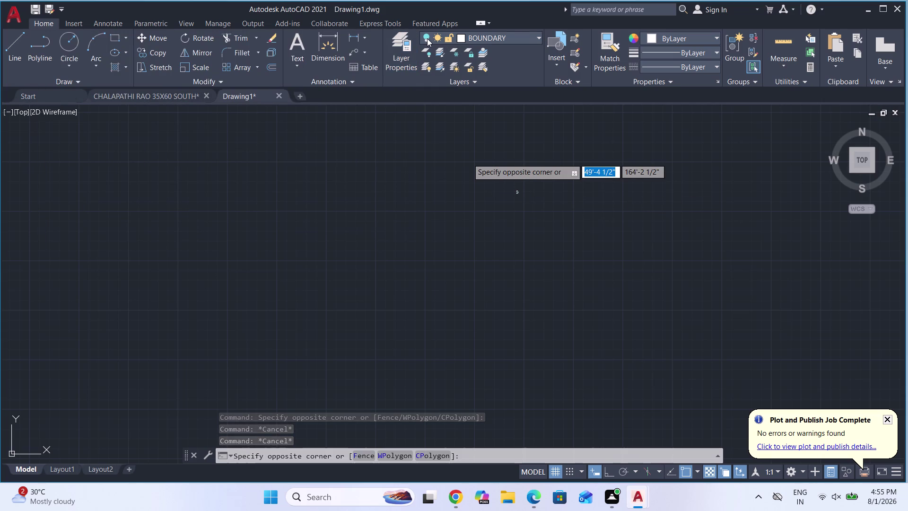
click(430, 66)
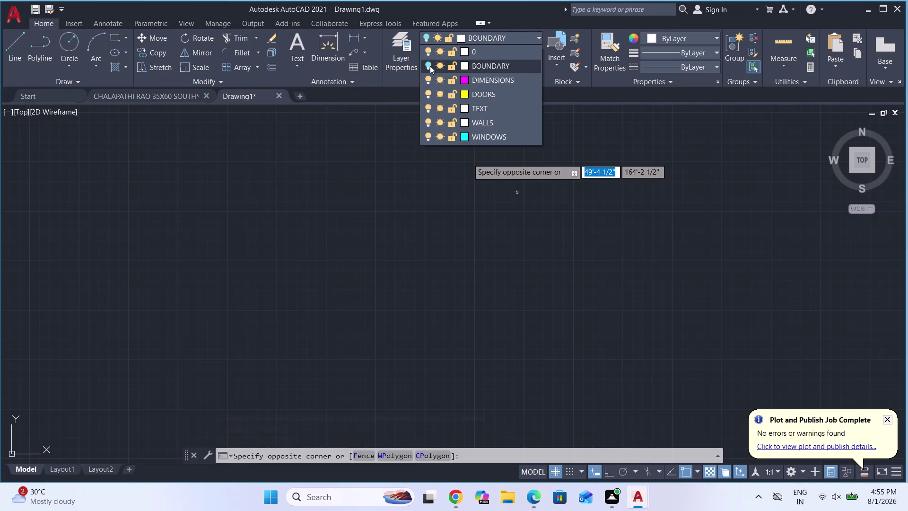
click(429, 65)
click(429, 65)
right_click(429, 64)
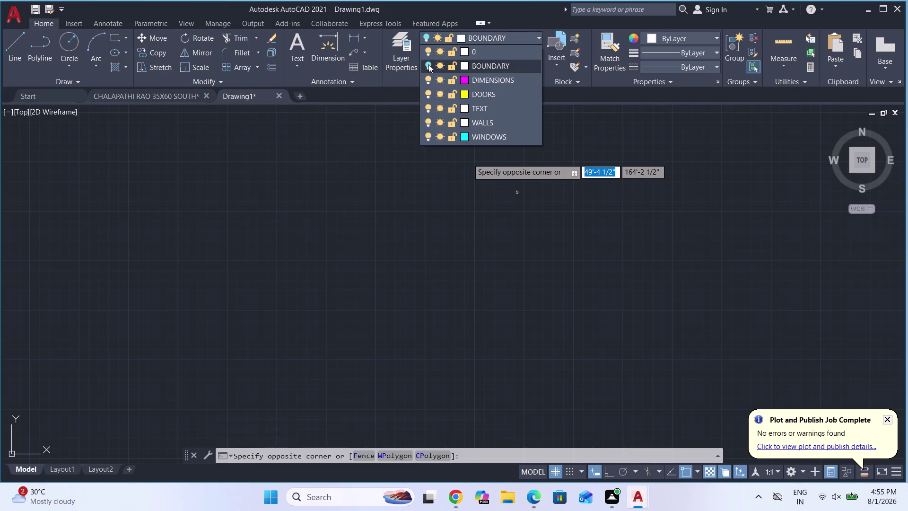
double_click(428, 65)
click(429, 65)
click(429, 63)
key(Escape)
click(428, 50)
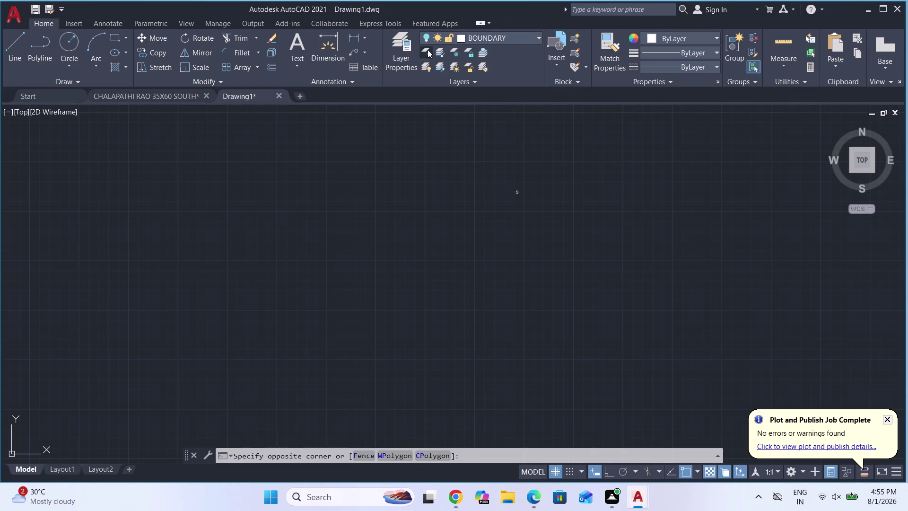
Turn all layers back on and start the LINE command.
click(427, 51)
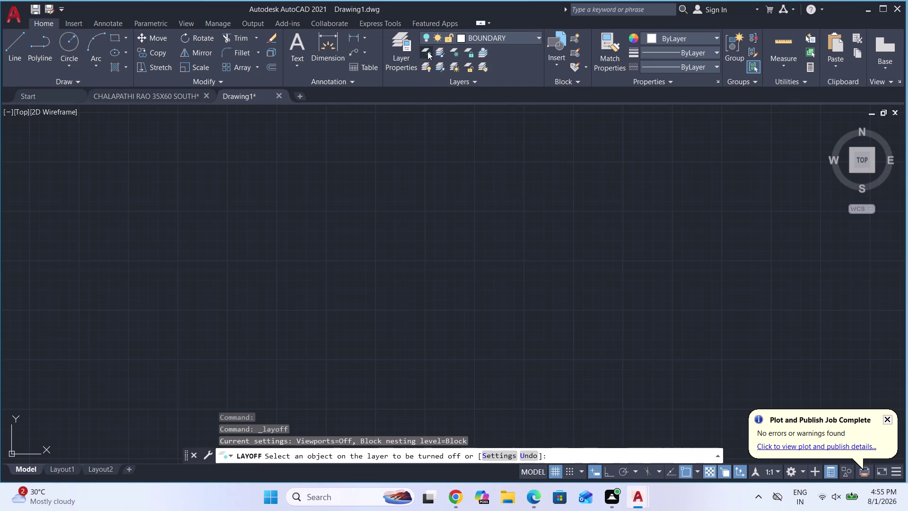
click(428, 65)
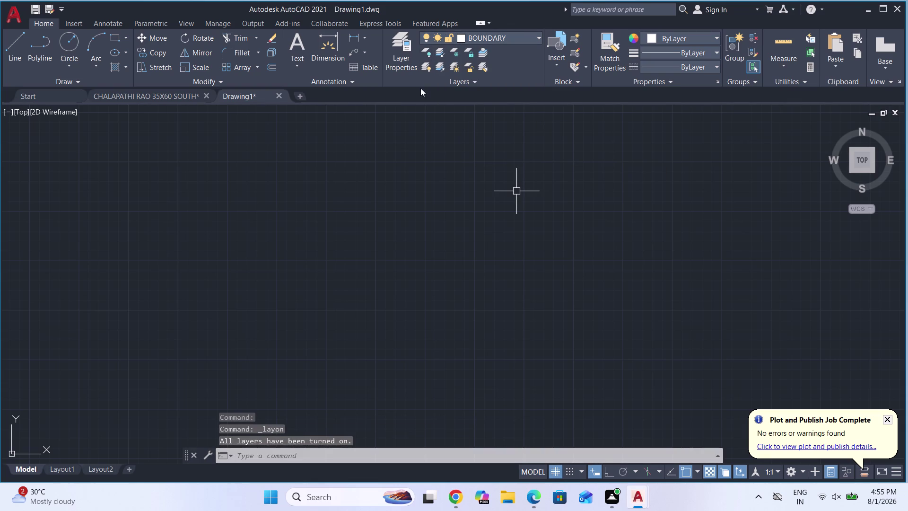
key(Escape)
key(l)
key(Return)
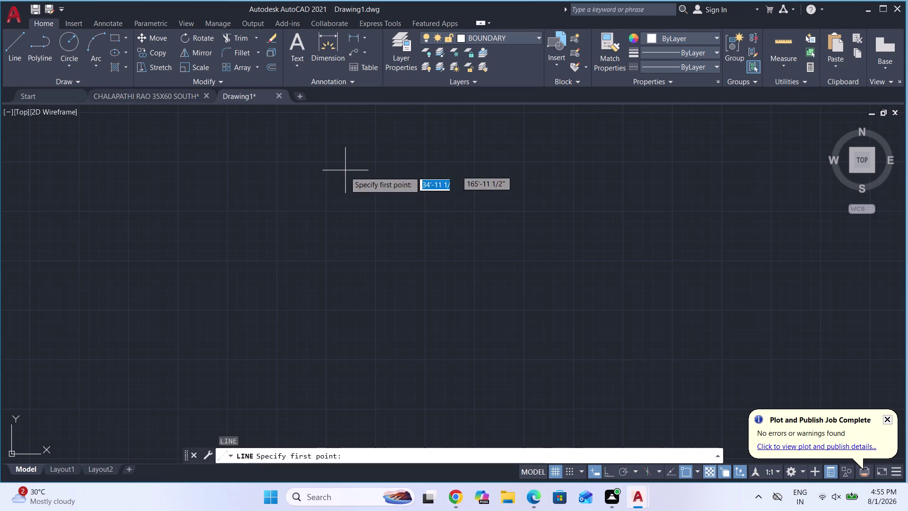
Draw a 35' horizontal line from a picked start point.
click(287, 202)
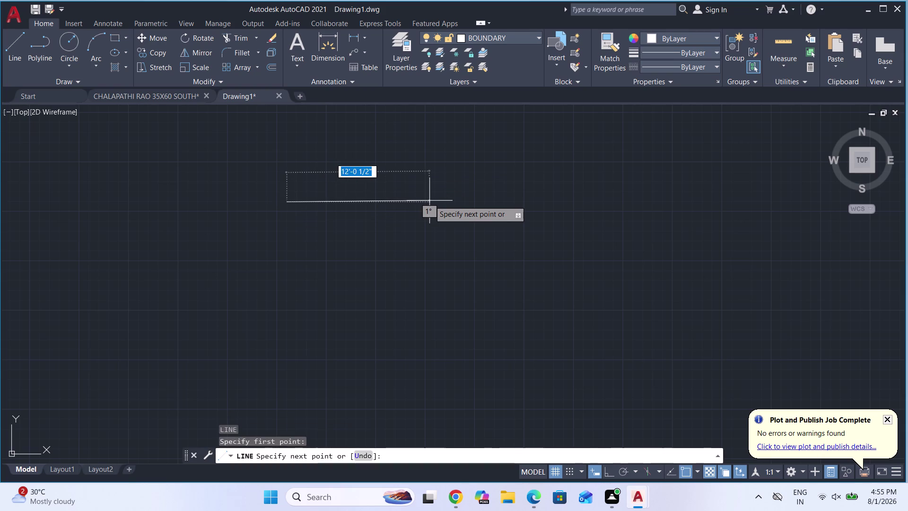
key(3)
text(5')
key(Return)
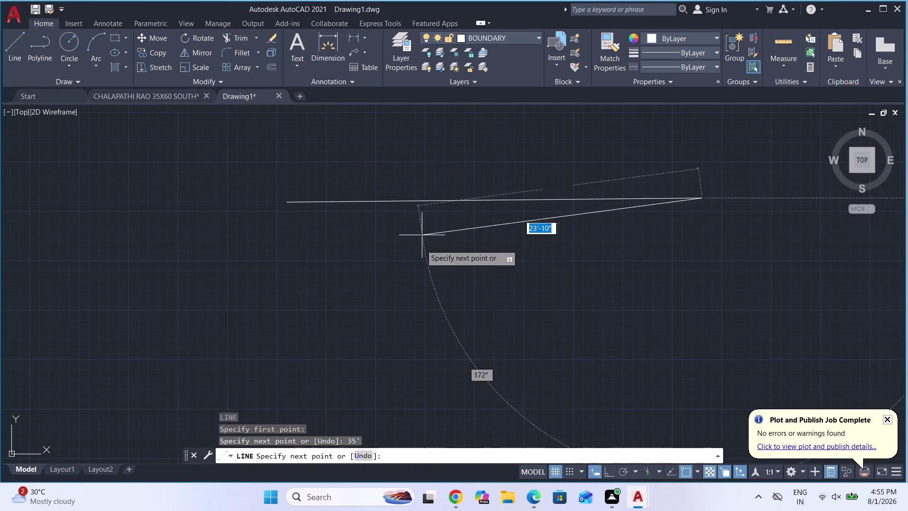
scroll(down, 3)
scroll(down, 3)
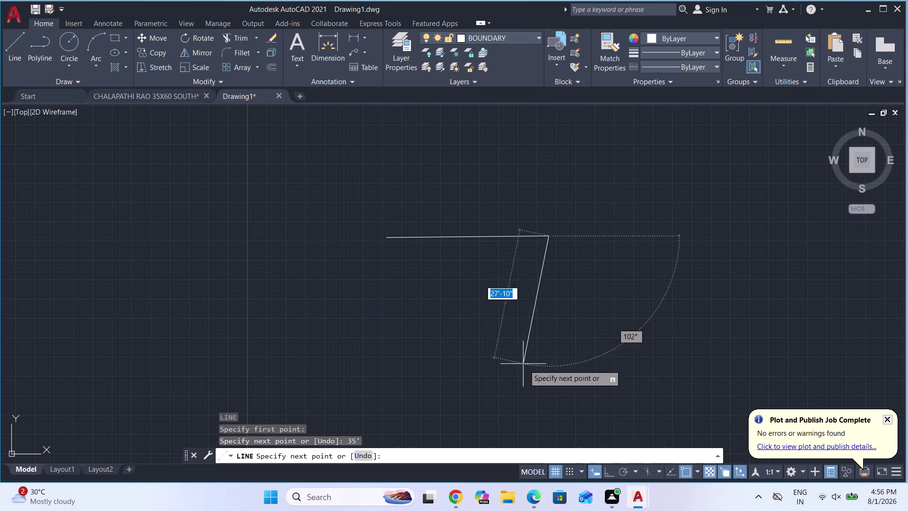
Bring up the floor plan PDF and dock it on the left half.
click(611, 474)
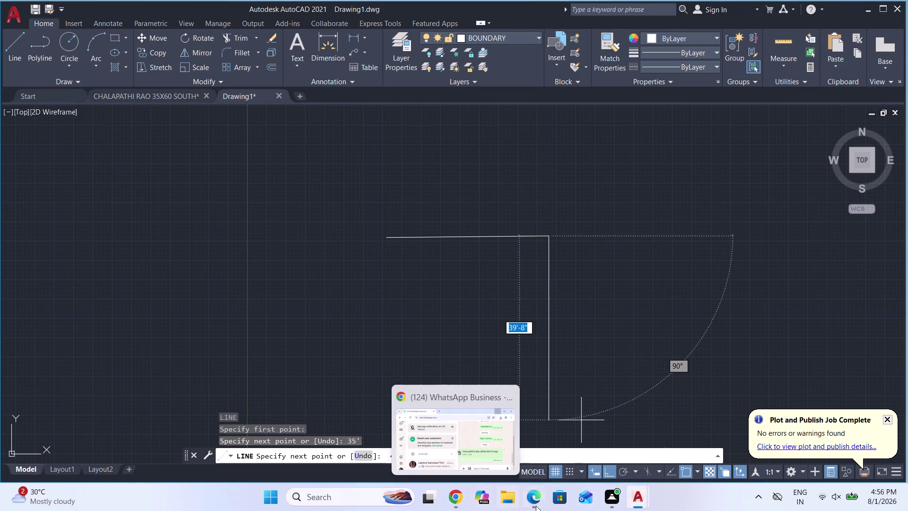
click(532, 448)
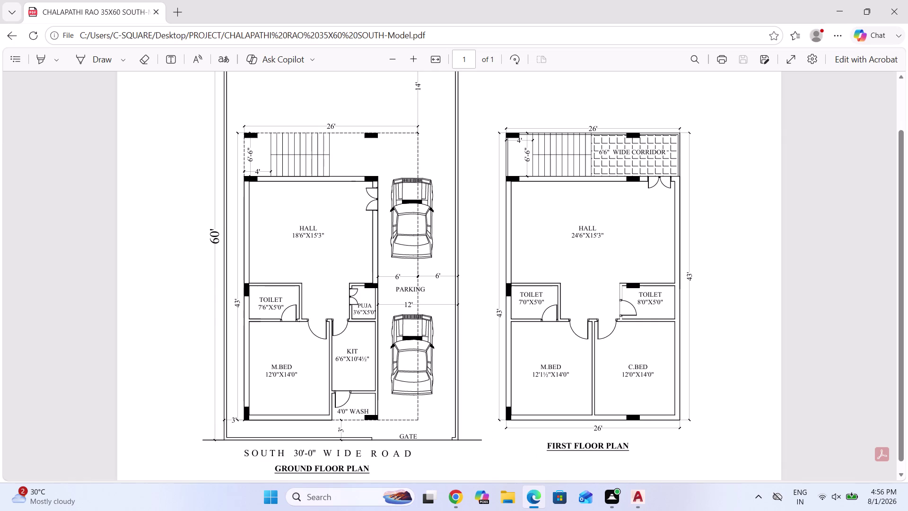
scroll(down, 3)
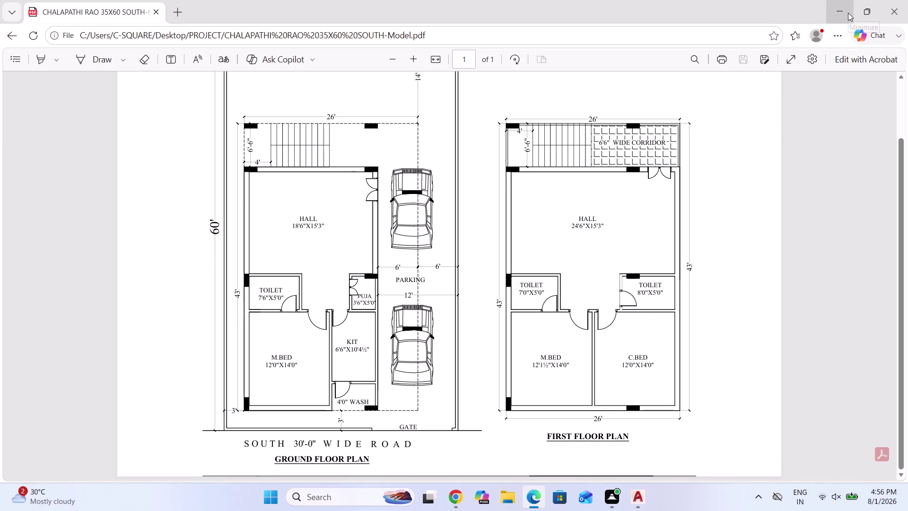
drag(534, 12, 181, 25)
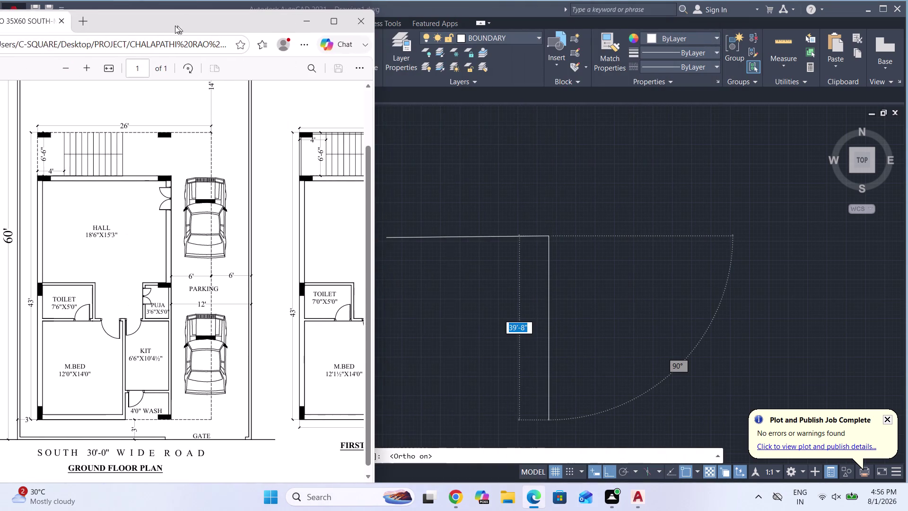
Arrange the floor plan PDF on the left half and AutoCAD on the right half.
drag(181, 26, 123, 25)
drag(351, 8, 369, 19)
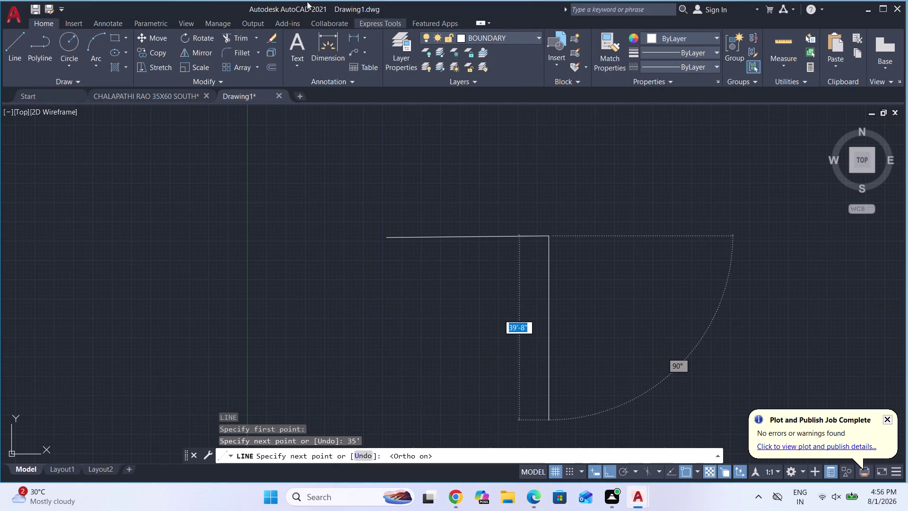
drag(205, 8, 559, 40)
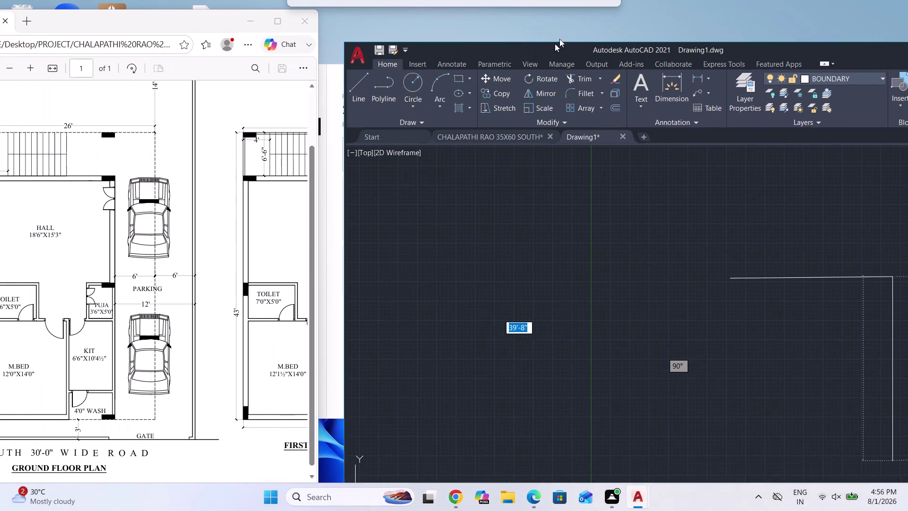
drag(559, 39, 546, 7)
scroll(down, 3)
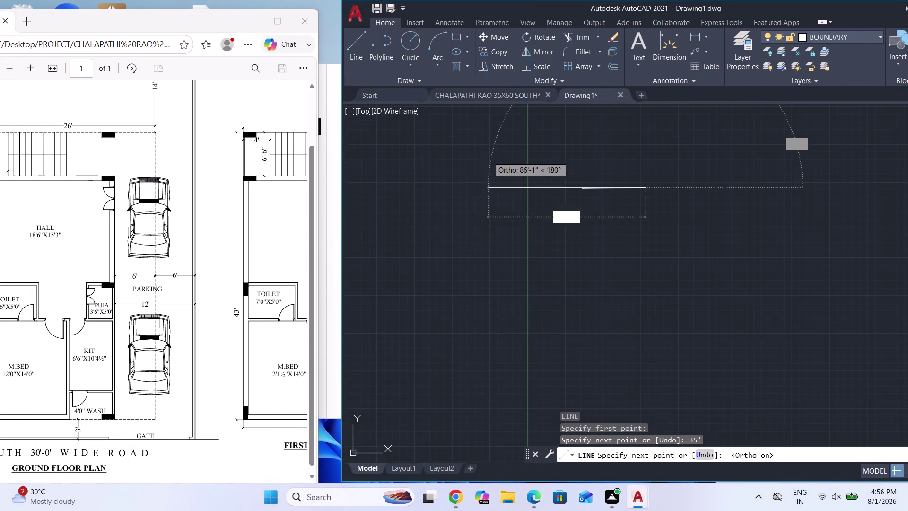
scroll(down, 3)
scroll(down, 3)
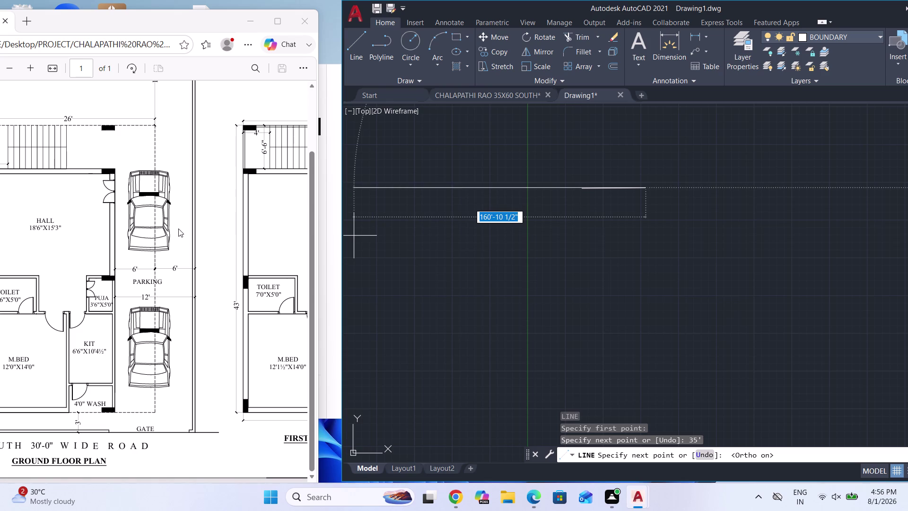
drag(134, 19, 187, 7)
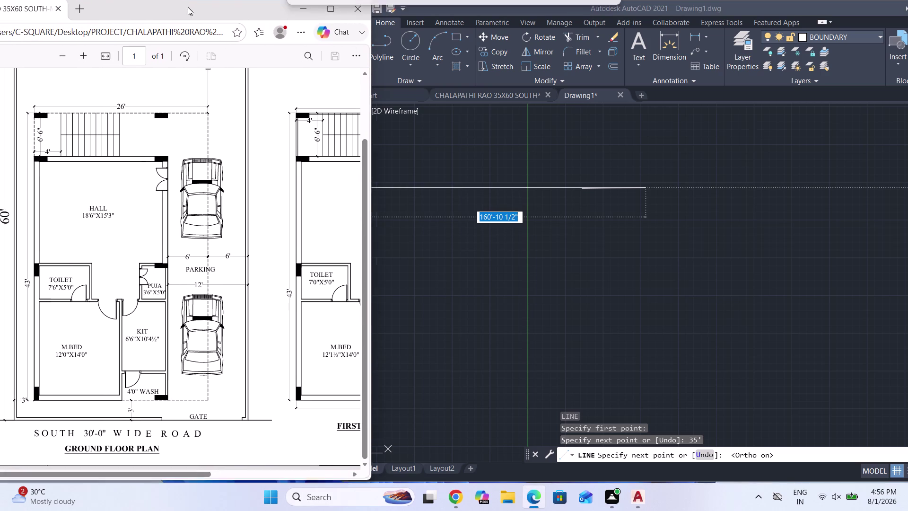
Draw the 60-foot first side of the plot outline.
drag(187, 7, 188, 5)
scroll(down, 3)
scroll(down, 3)
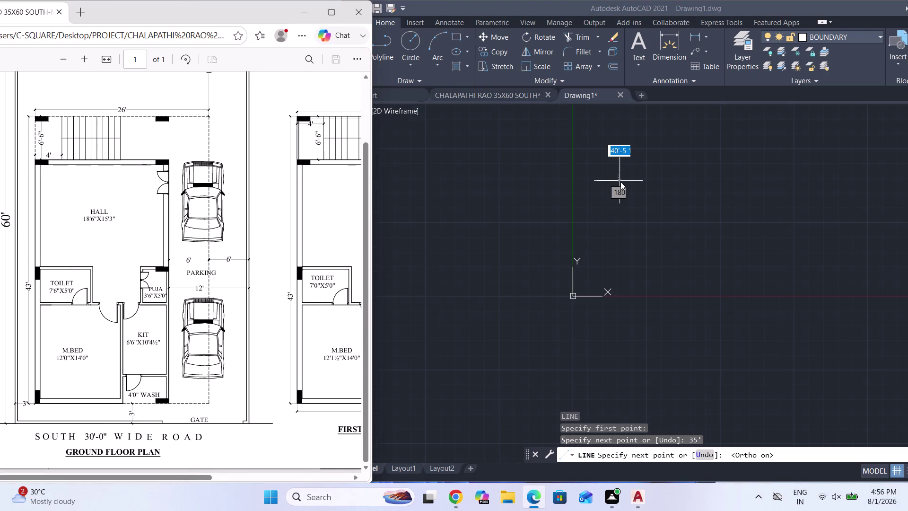
scroll(up, 3)
scroll(down, 3)
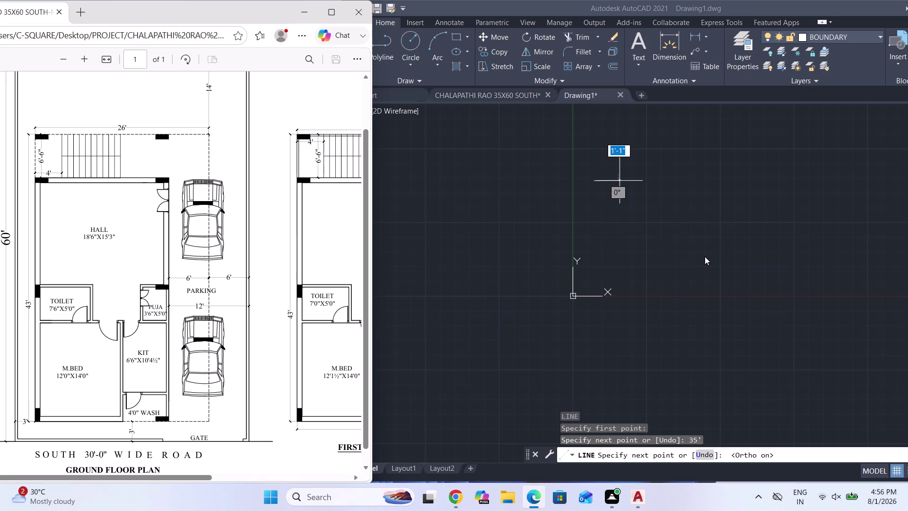
click(672, 215)
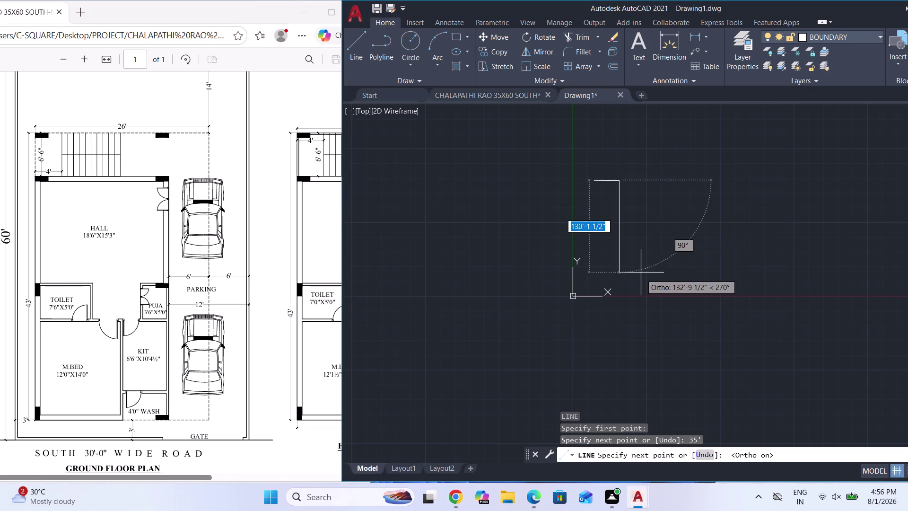
scroll(up, 3)
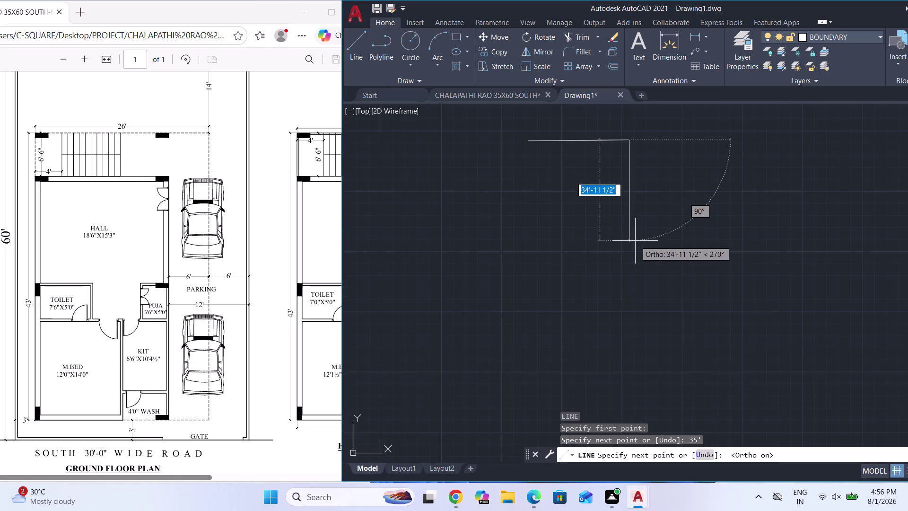
text(60')
key(Return)
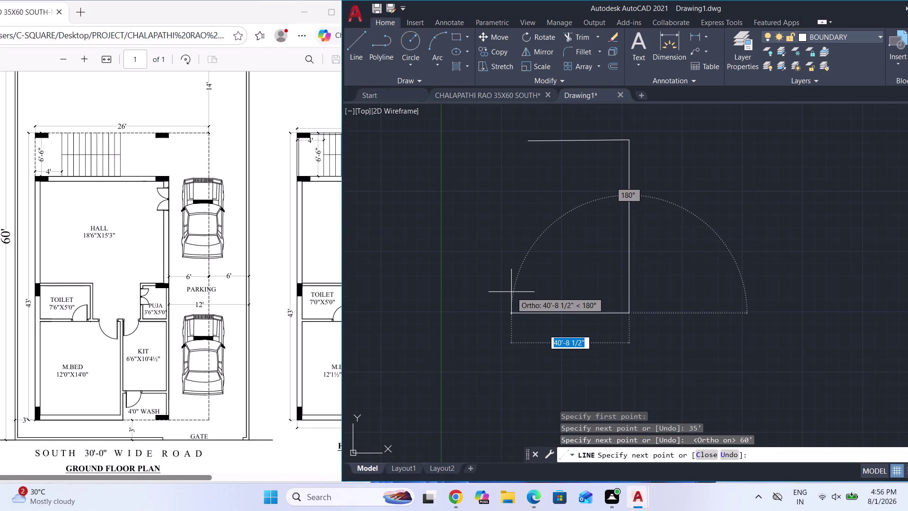
Draw the 35-foot top side and the opposite 60-foot side, then end LINE.
key(3)
text(5)
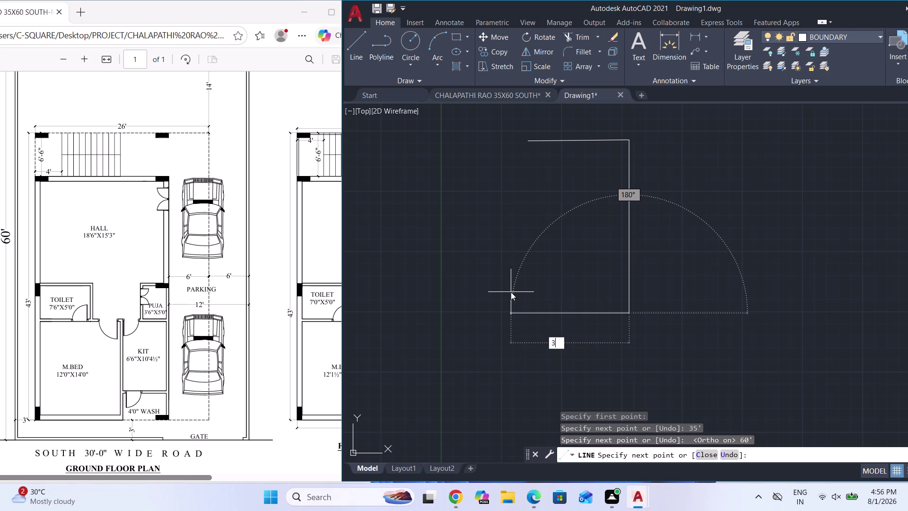
text(')
key(Return)
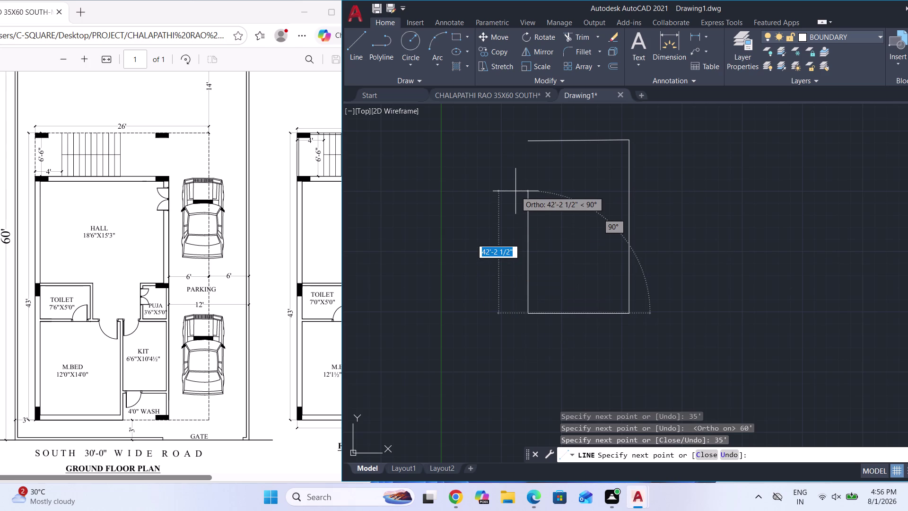
text(60')
key(Return)
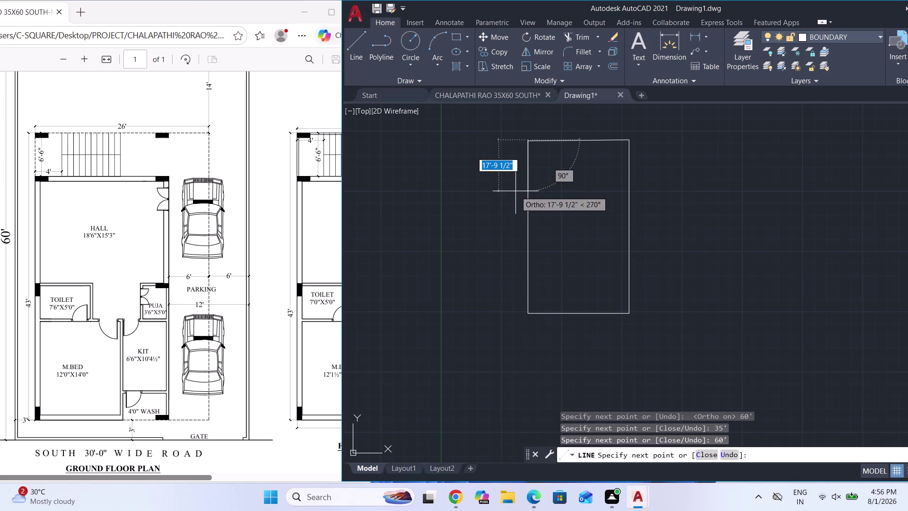
key(Escape)
Select the outline's left side to check its length, then deselect it.
scroll(up, 3)
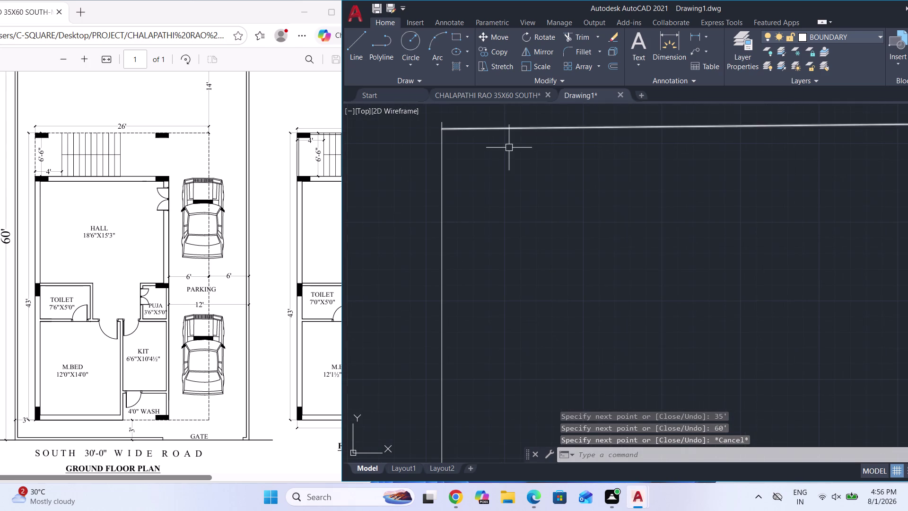
scroll(down, 3)
scroll(up, 3)
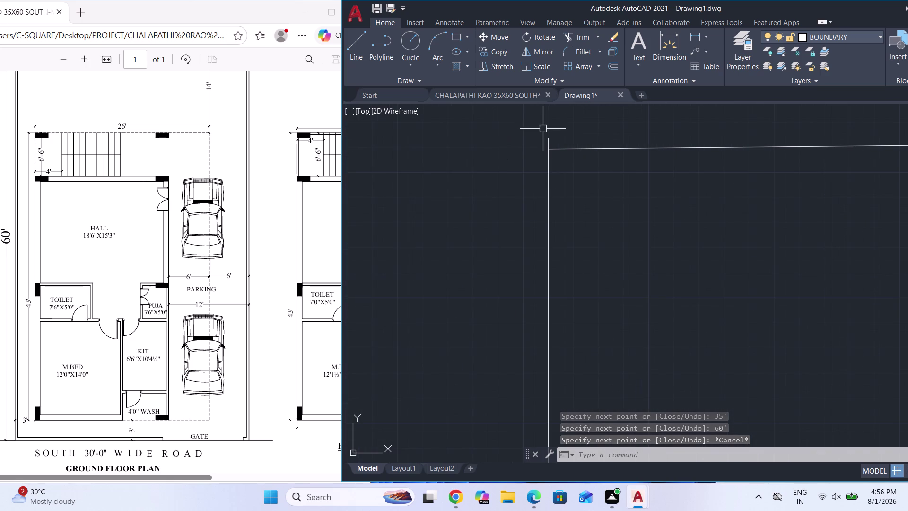
click(549, 143)
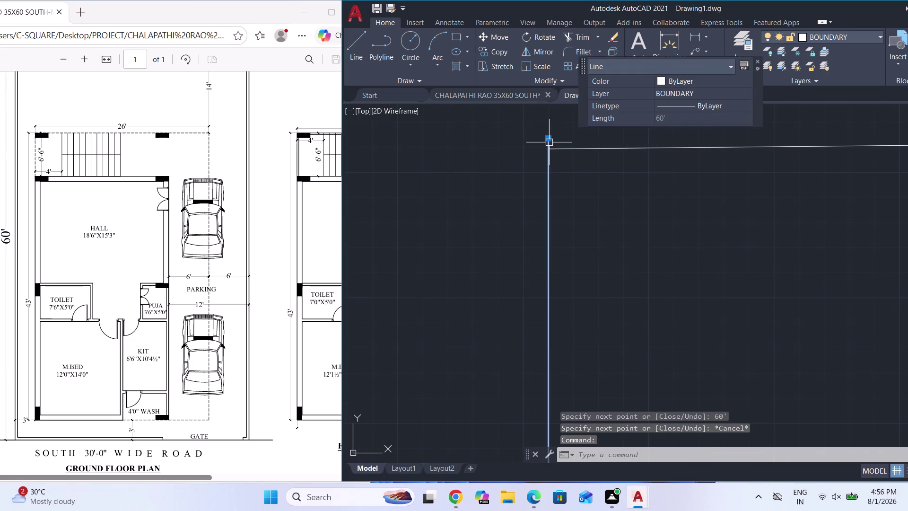
key(Escape)
Window-select all four outline lines and delete them.
scroll(down, 3)
scroll(down, 3)
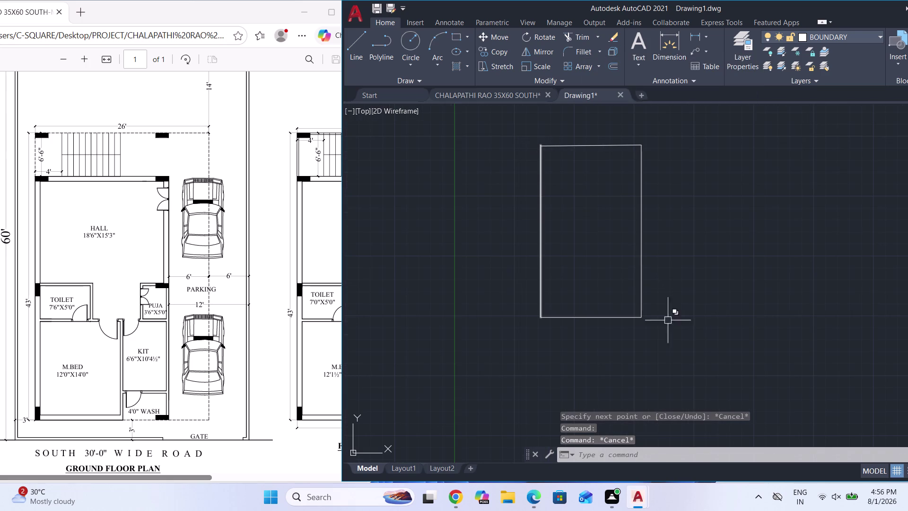
click(709, 382)
click(515, 116)
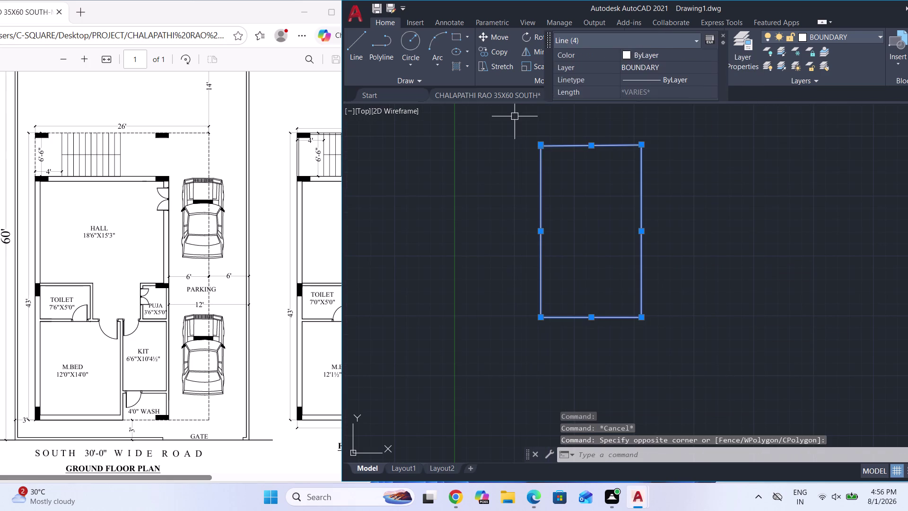
key(Delete)
Start a rectangle with REC and pick its first corner.
text(REC)
key(Return)
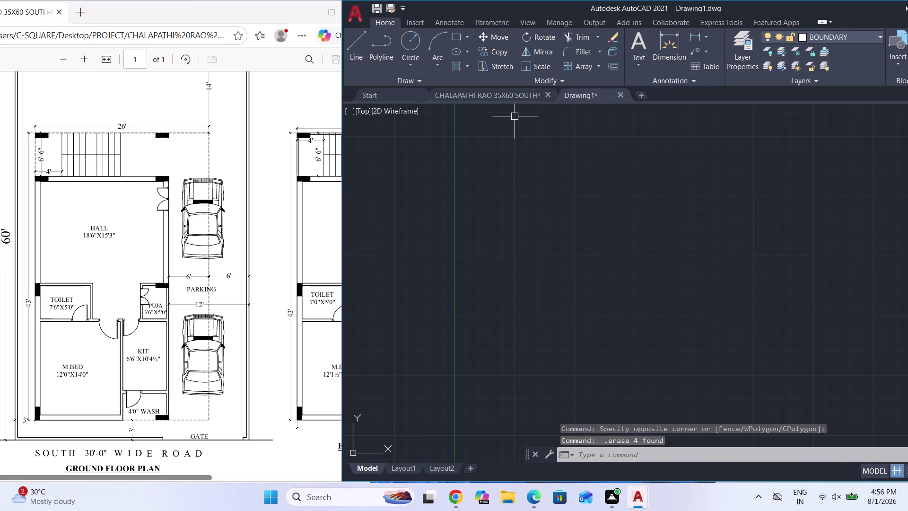
click(595, 161)
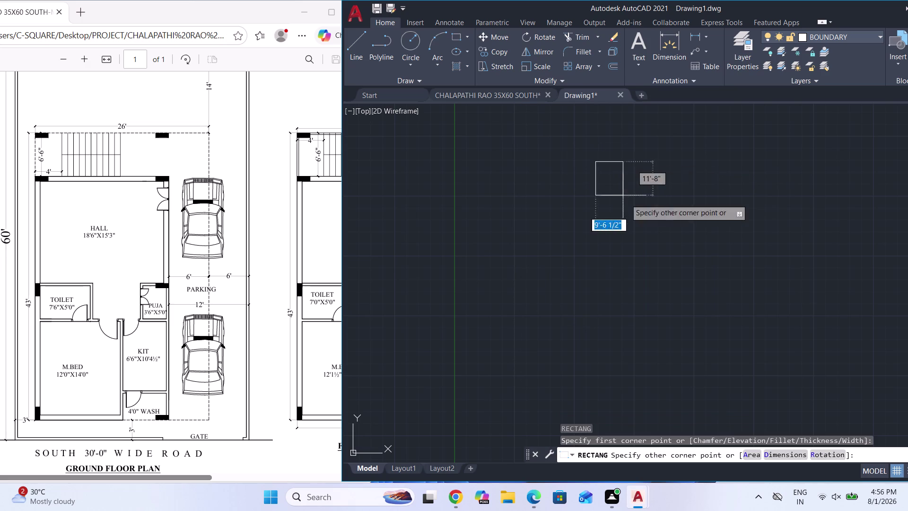
Create the rectangle with dimensions 35' length and 60' width.
key(d)
key(Return)
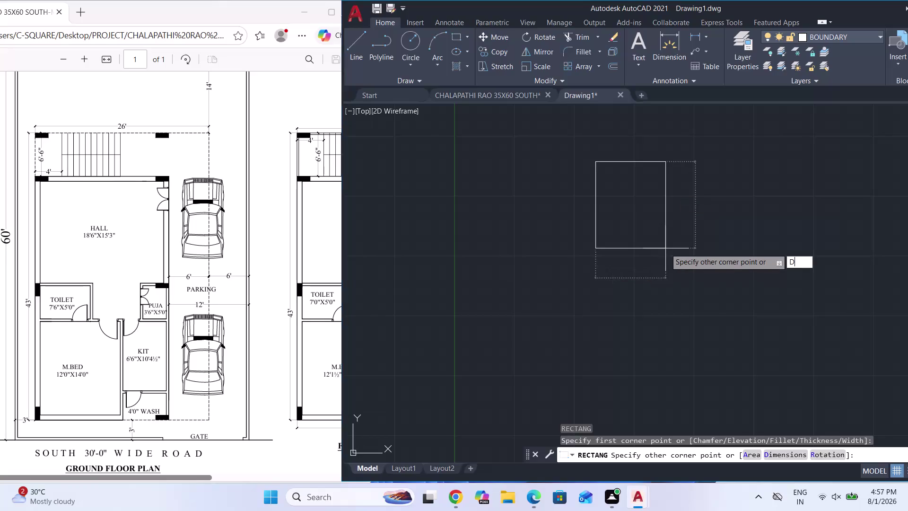
key(3)
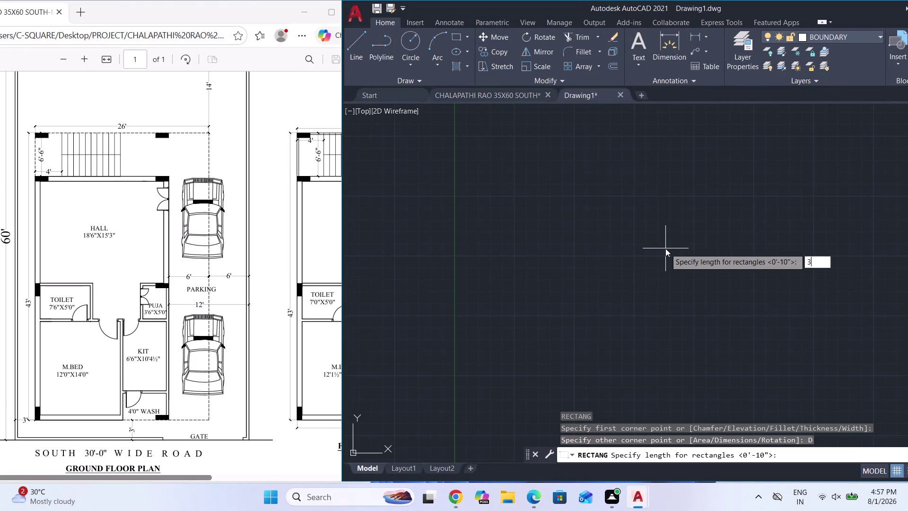
text(5')
key(Return)
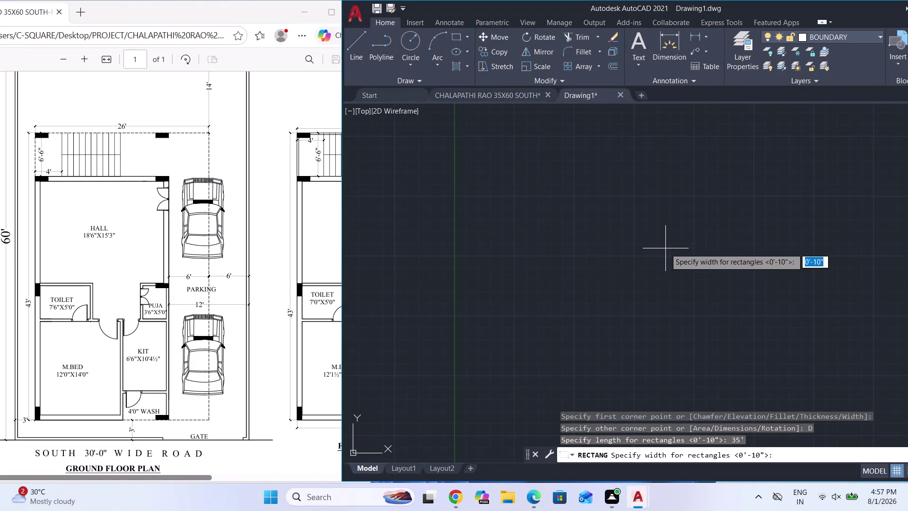
text(60)
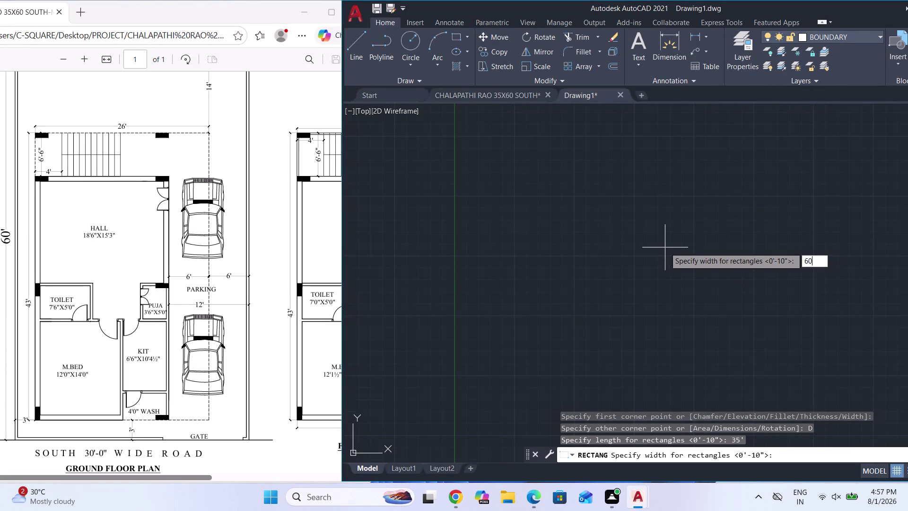
key(apostrophe)
key(Return)
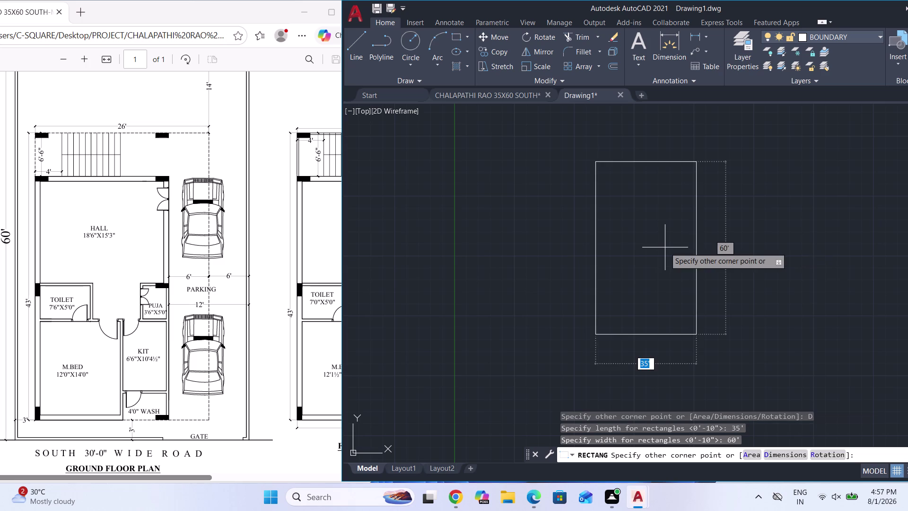
click(665, 248)
Select the 35 by 60 rectangle and explode it into separate lines.
scroll(down, 3)
click(718, 347)
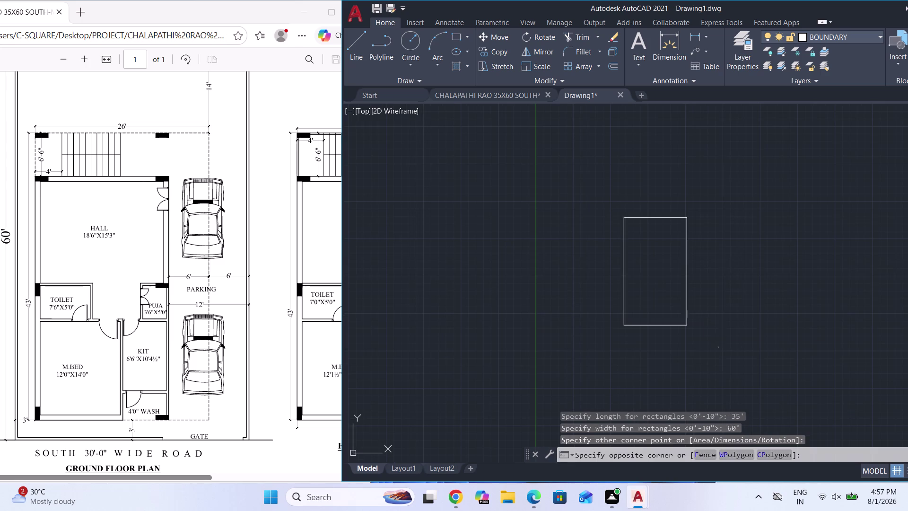
click(610, 189)
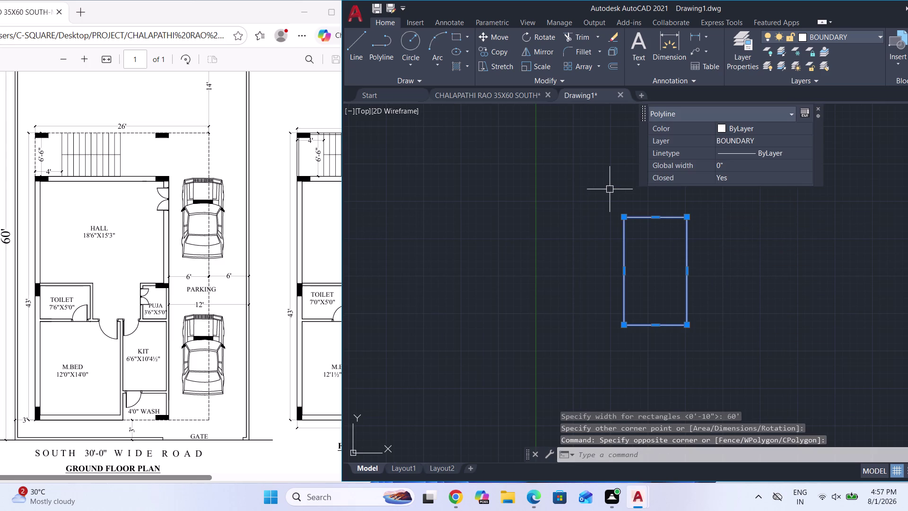
key(x)
key(Return)
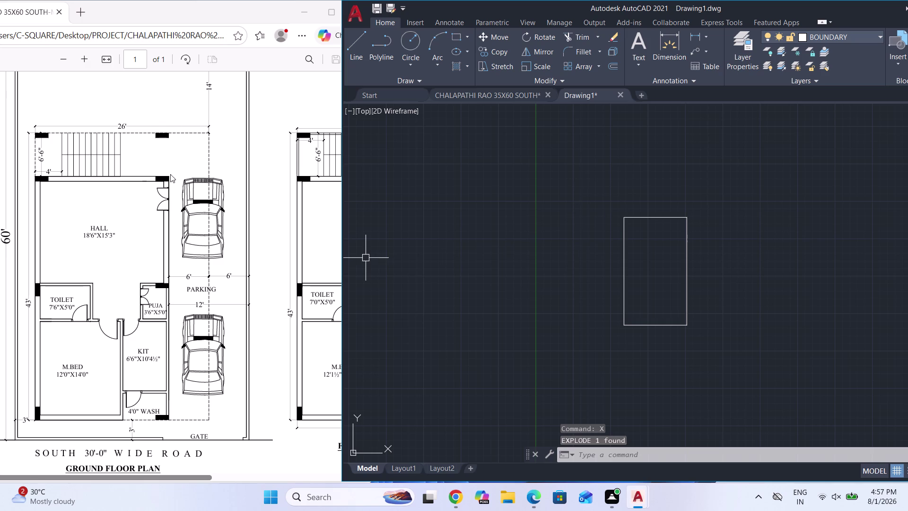
scroll(up, 3)
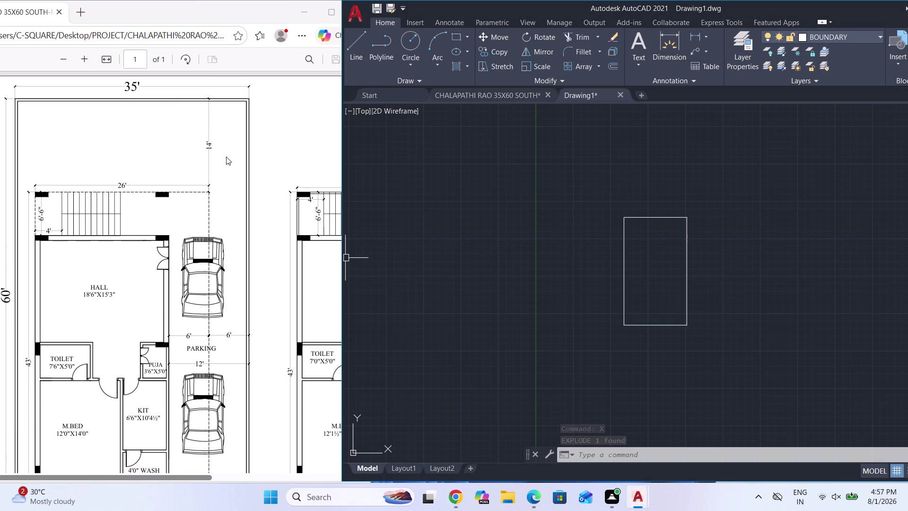
scroll(down, 3)
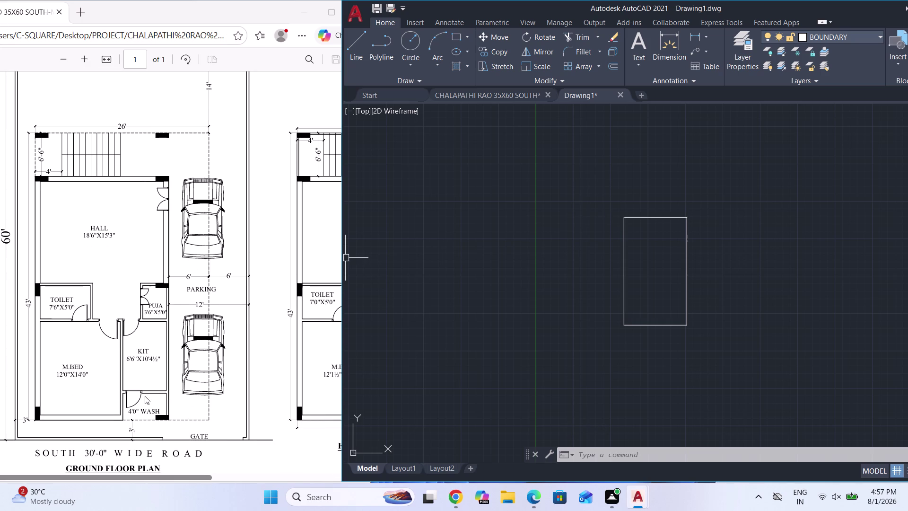
scroll(down, 3)
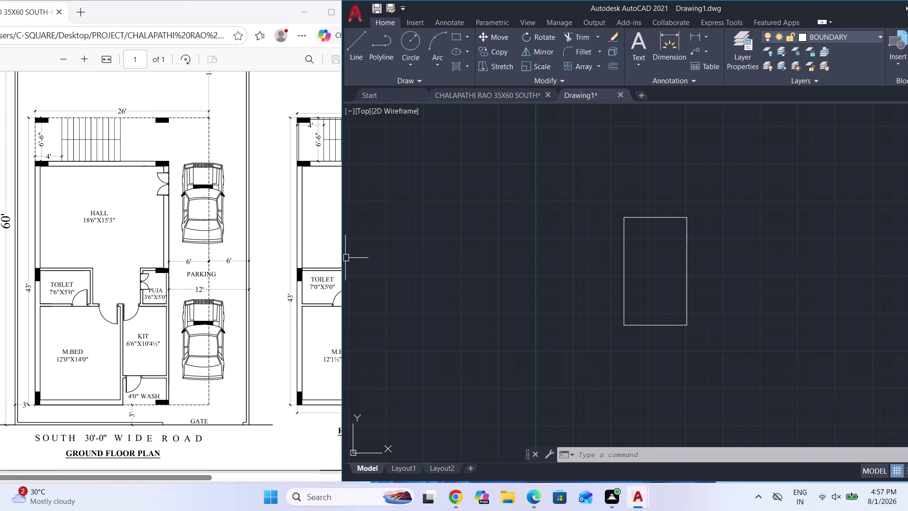
Offset the top side 14' down and the bottom side 3' up.
key(o)
key(Return)
key(Return)
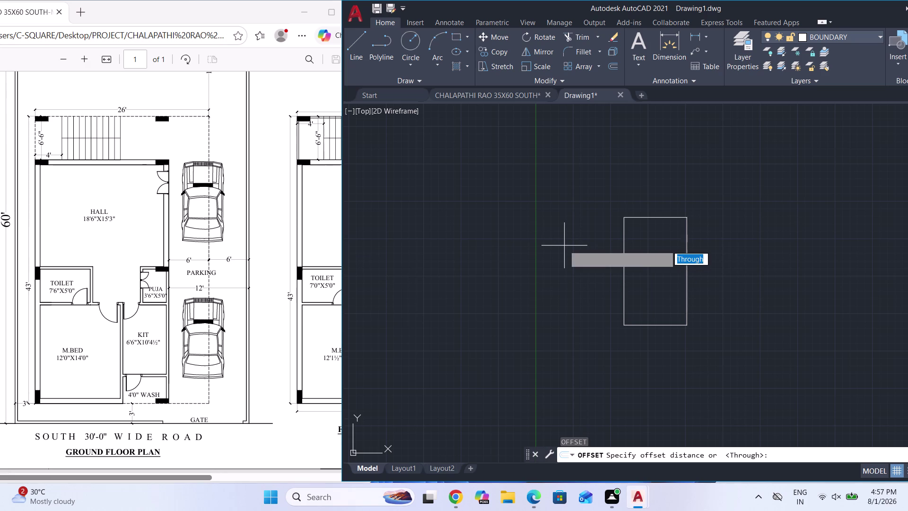
click(647, 219)
text(1)
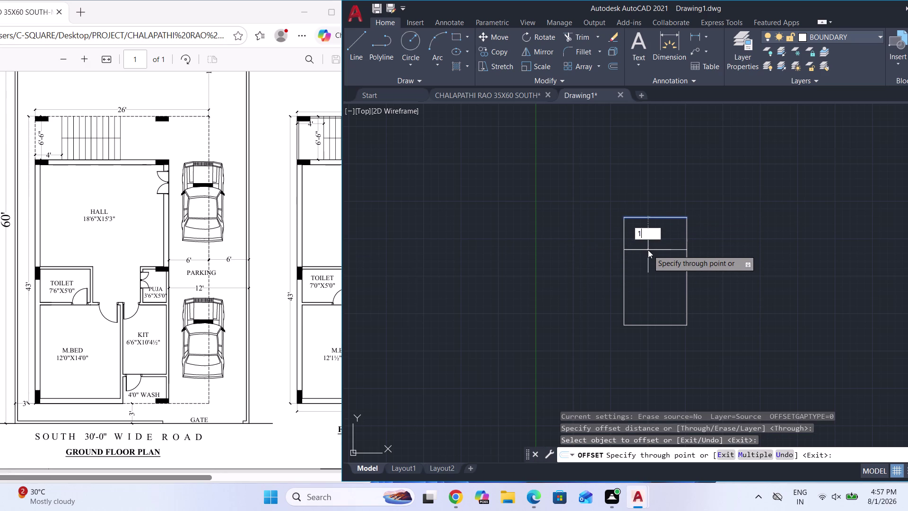
text(4')
key(Return)
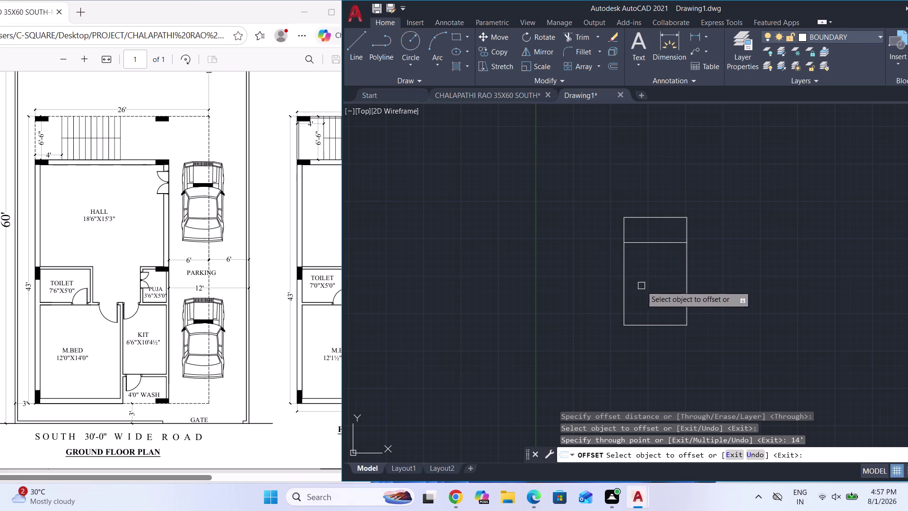
click(648, 327)
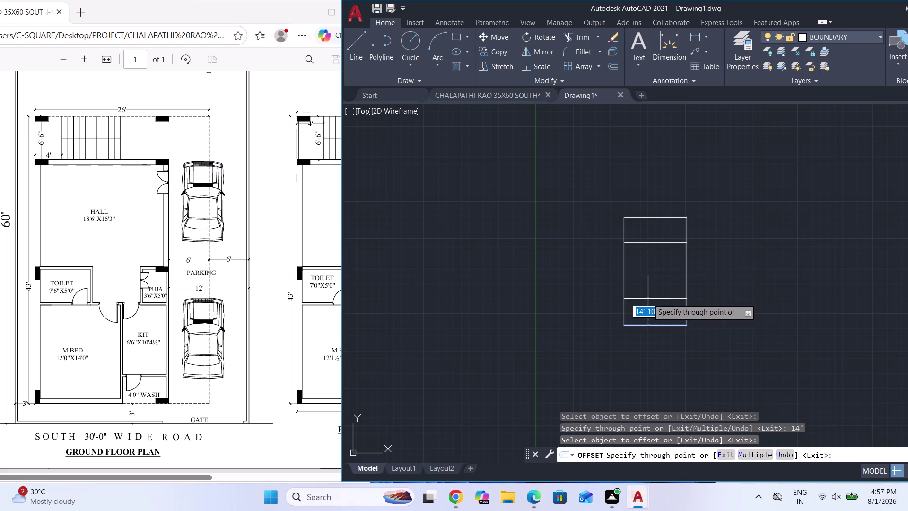
text(3')
key(Return)
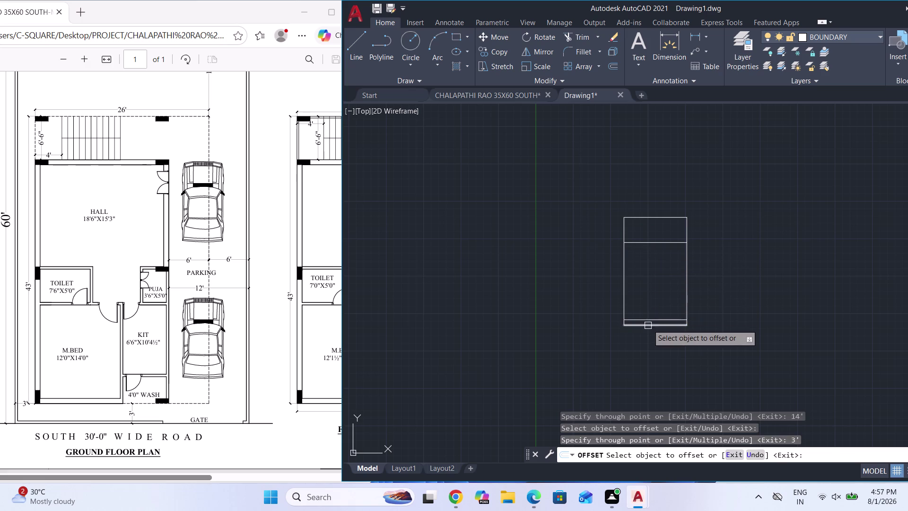
Offset the left side 3' and the right side 12' inward, then end OFFSET.
click(627, 285)
text(3)
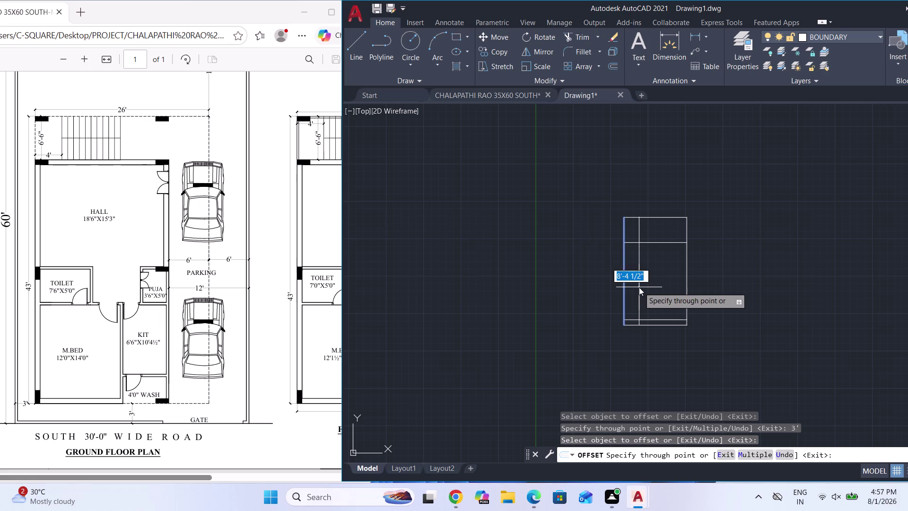
text(')
key(Return)
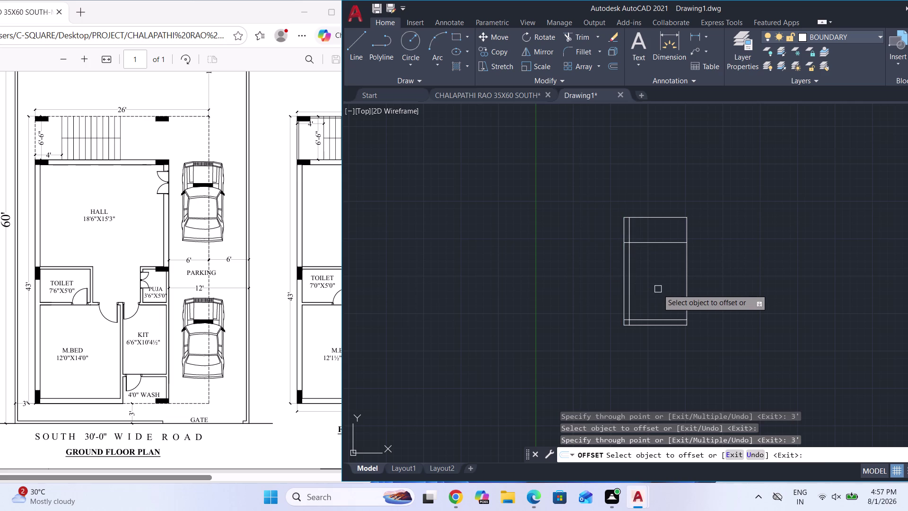
click(689, 275)
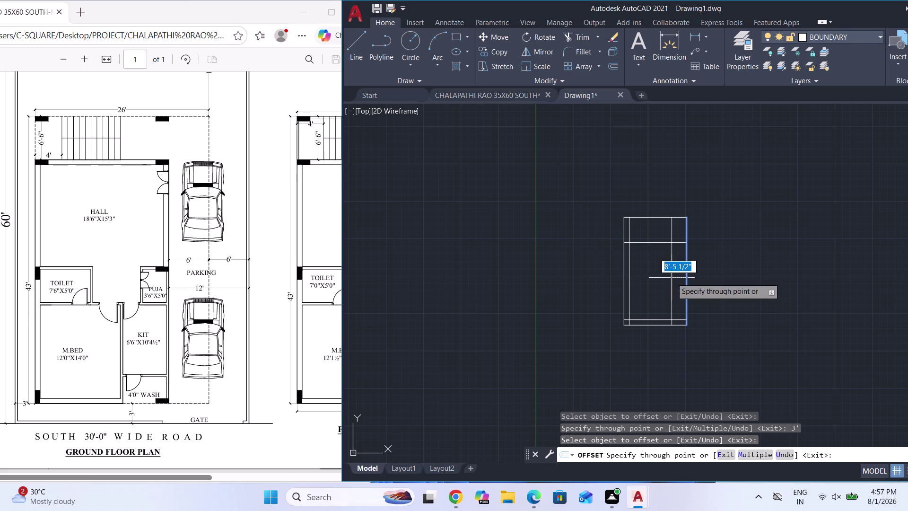
text(12')
key(Return)
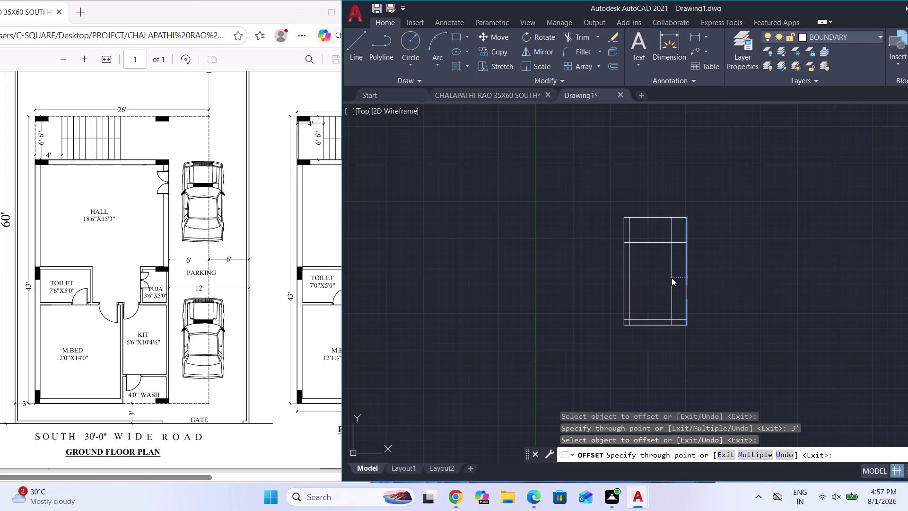
key(Escape)
Start the TRIM command with TR.
text(T)
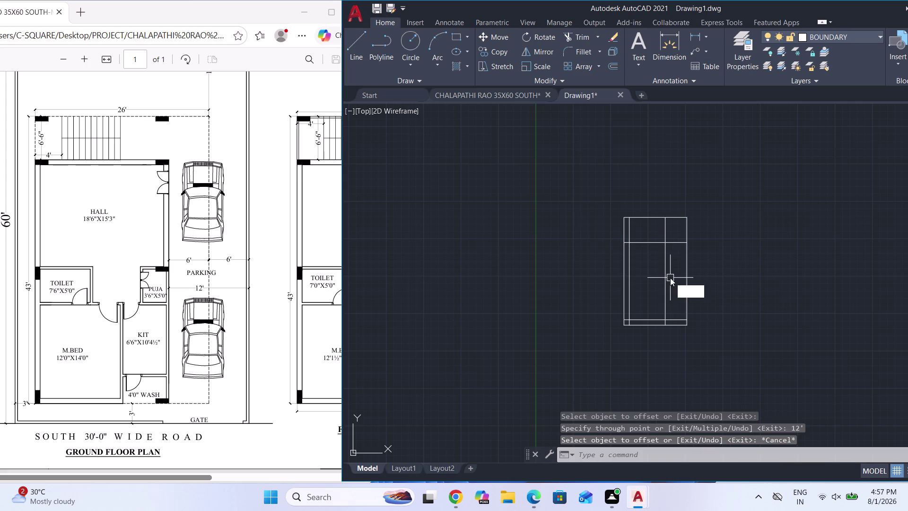
text(R)
key(Return)
Fence-trim the overhanging line ends at the bottom corners.
key(Return)
scroll(up, 3)
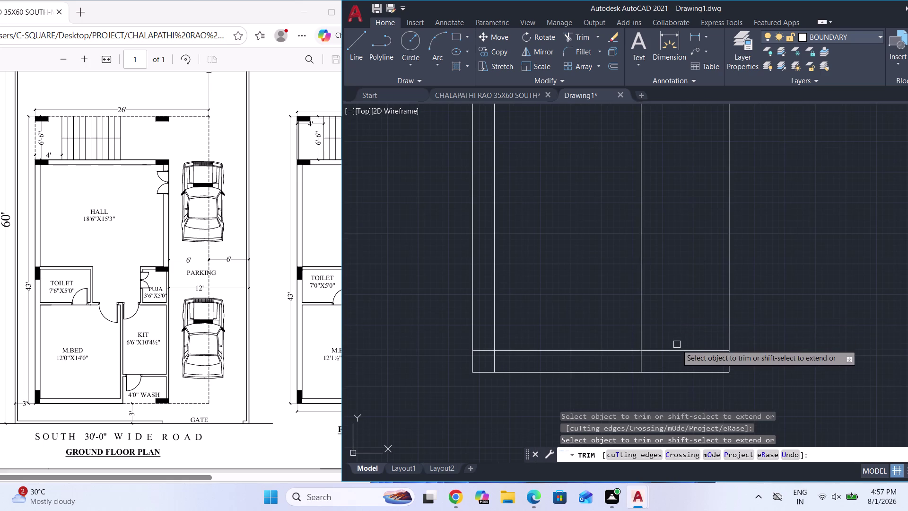
click(677, 337)
click(631, 369)
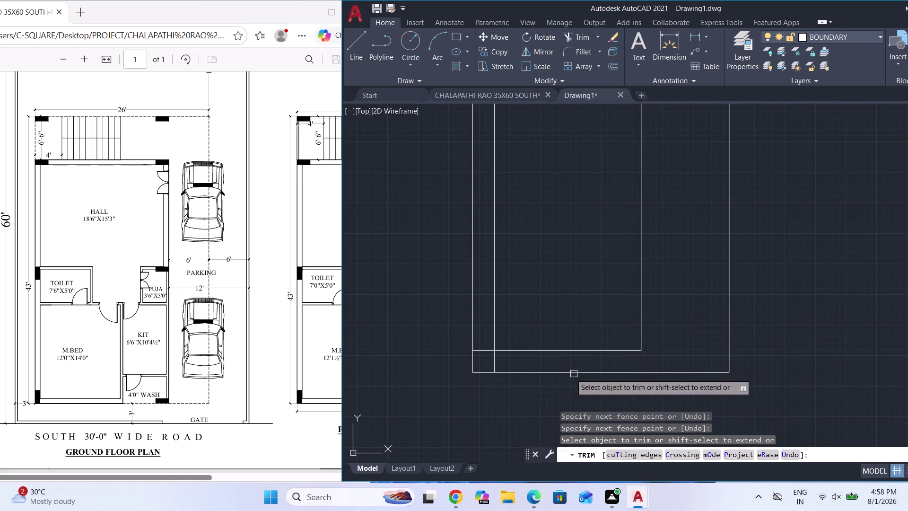
scroll(up, 3)
click(511, 369)
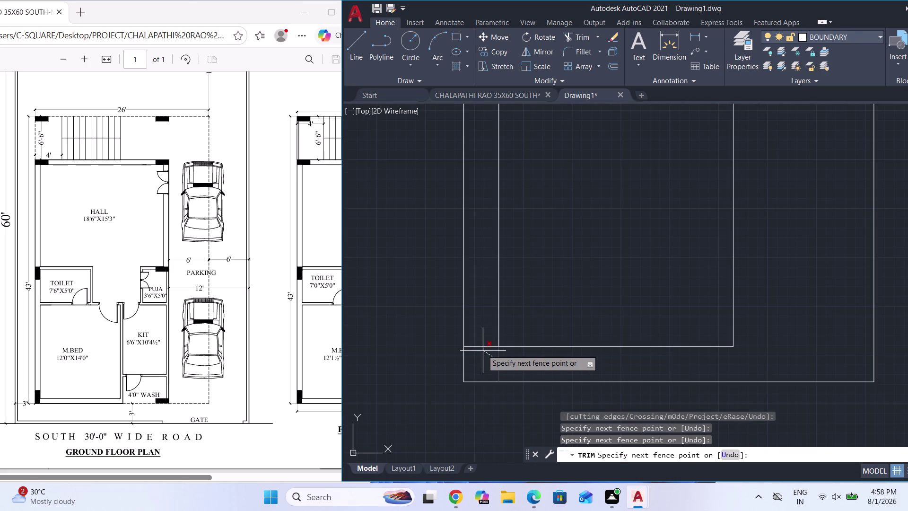
click(480, 341)
Trim the top overhang and remaining stray line pieces, then end TRIM.
scroll(down, 3)
scroll(down, 3)
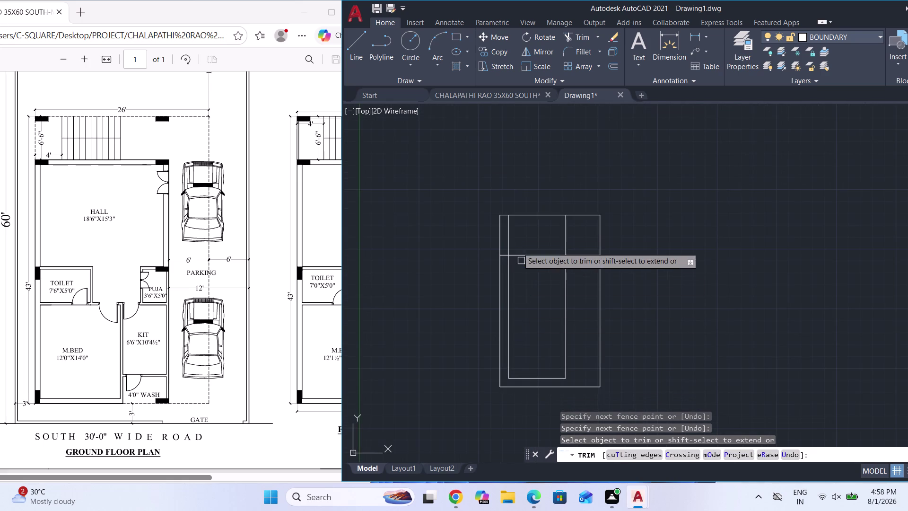
scroll(up, 3)
click(487, 233)
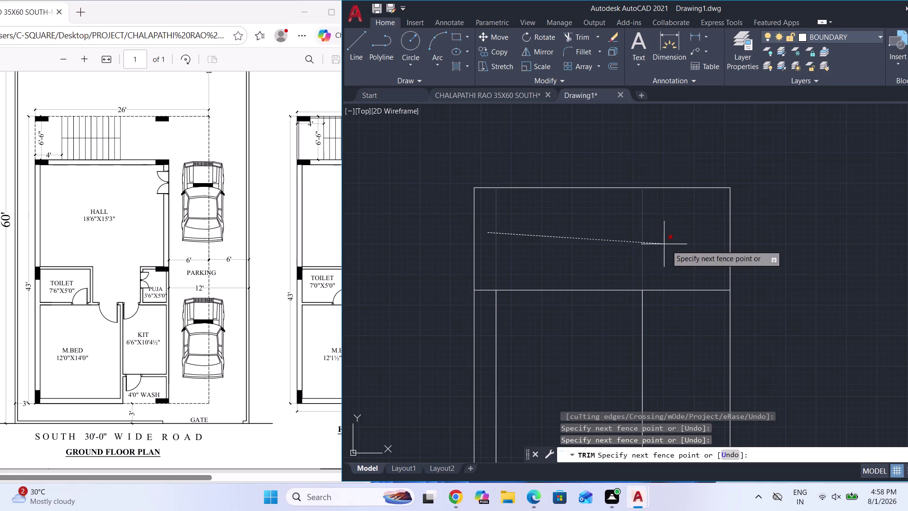
click(684, 291)
scroll(up, 3)
click(465, 280)
click(455, 358)
scroll(down, 3)
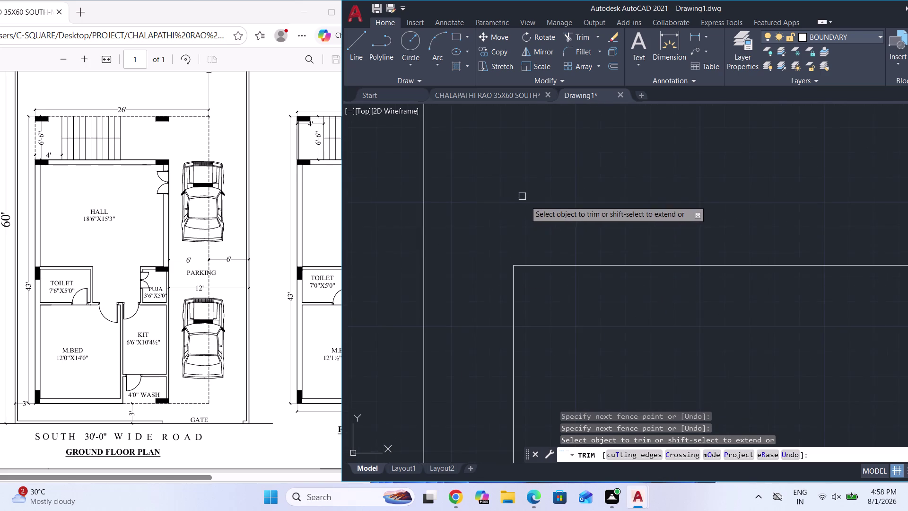
scroll(down, 3)
scroll(down, 3)
key(Escape)
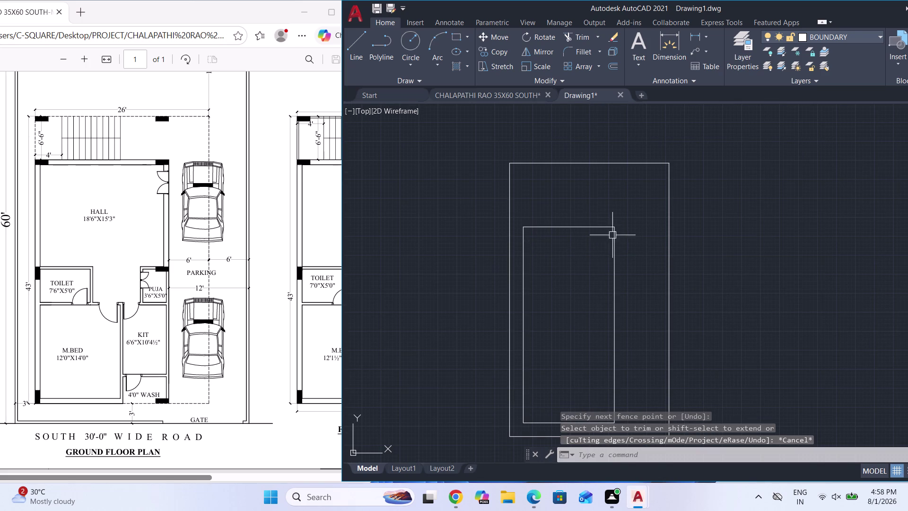
Open the drawing layers list.
scroll(down, 3)
scroll(down, 3)
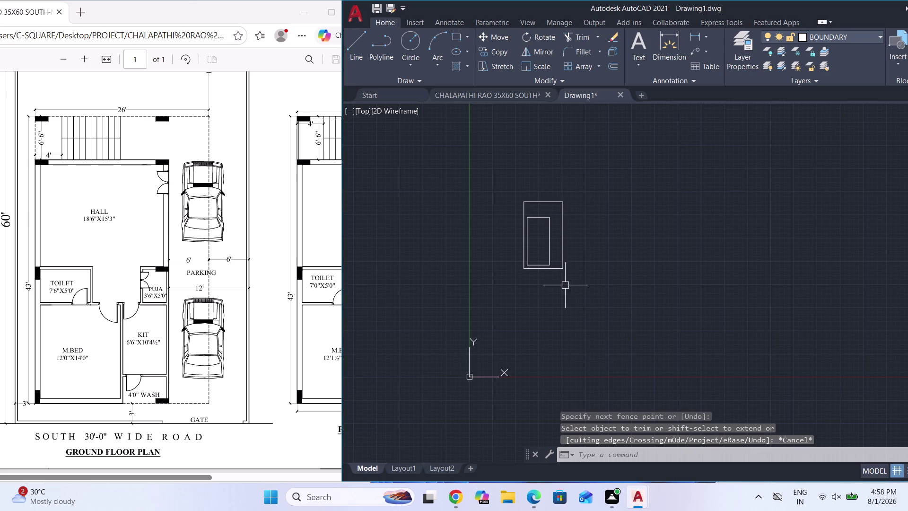
click(826, 38)
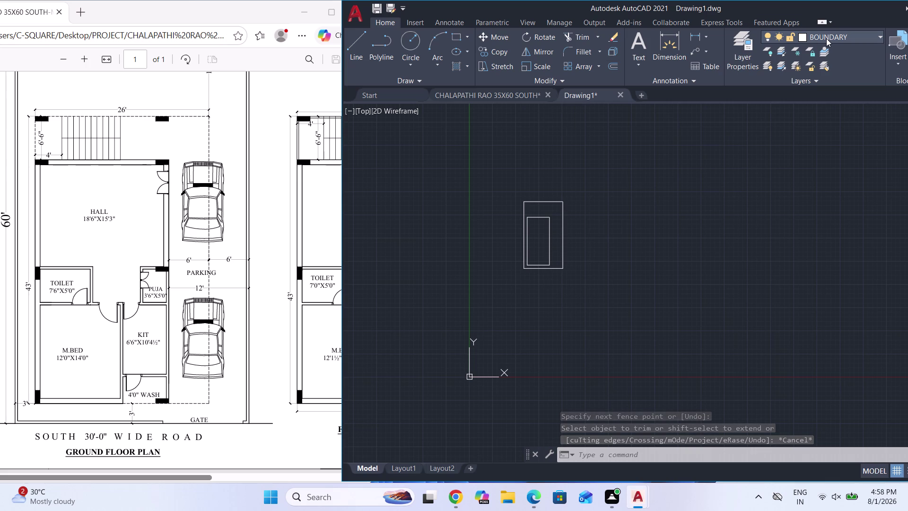
Make DIMENSIONS current and add a 35' linear dimension above the outline's top edge.
click(828, 82)
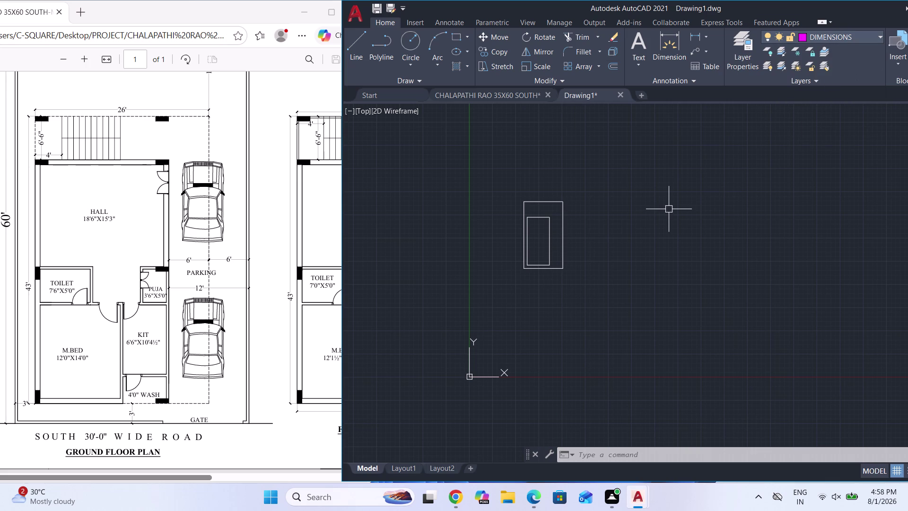
click(697, 32)
scroll(up, 3)
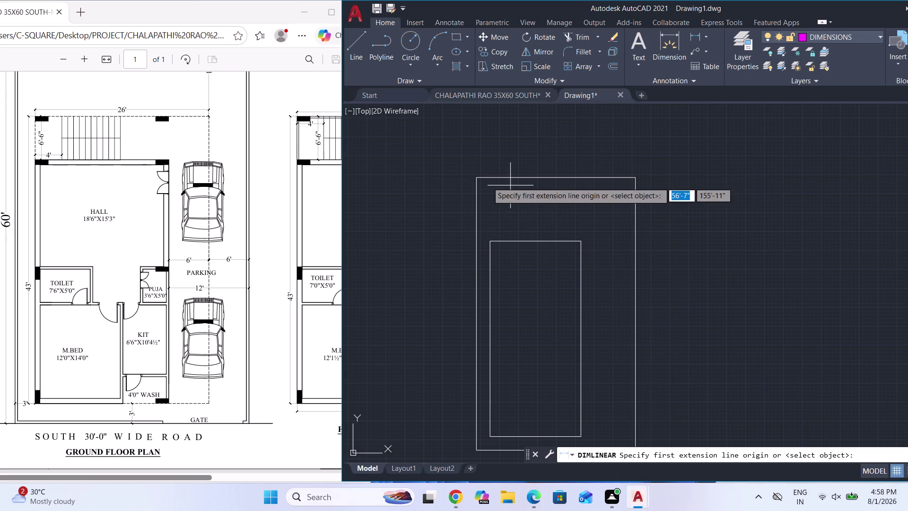
scroll(up, 3)
click(482, 182)
scroll(down, 3)
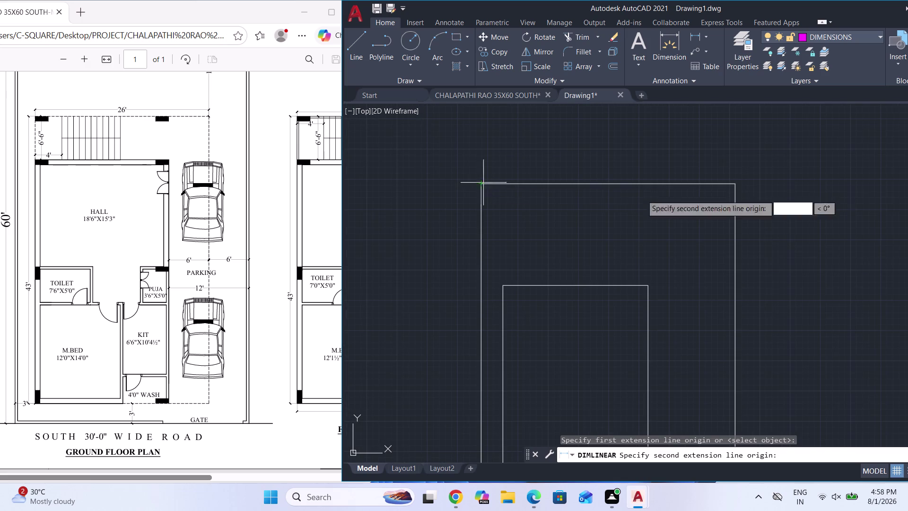
click(736, 185)
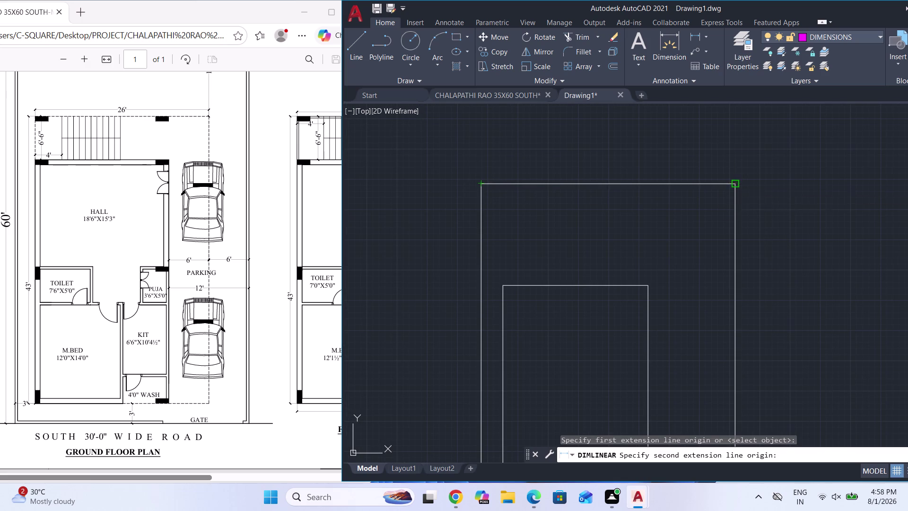
click(638, 174)
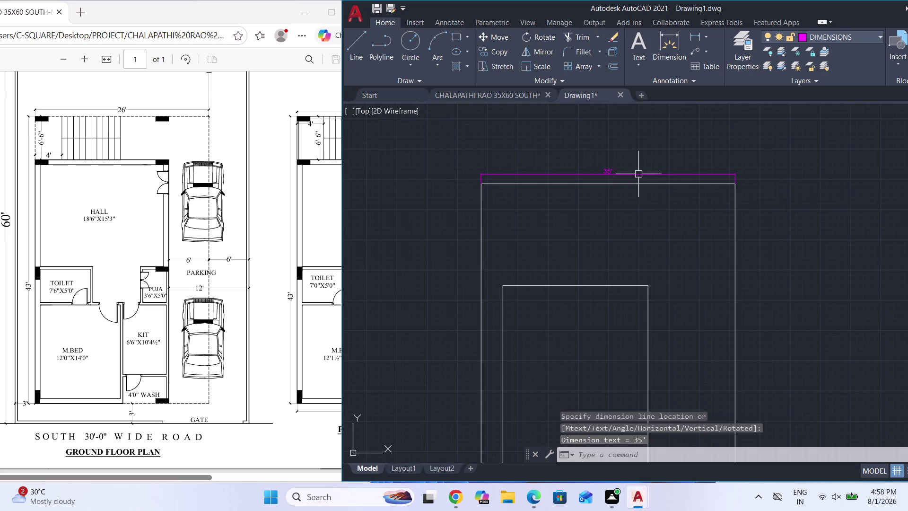
scroll(down, 3)
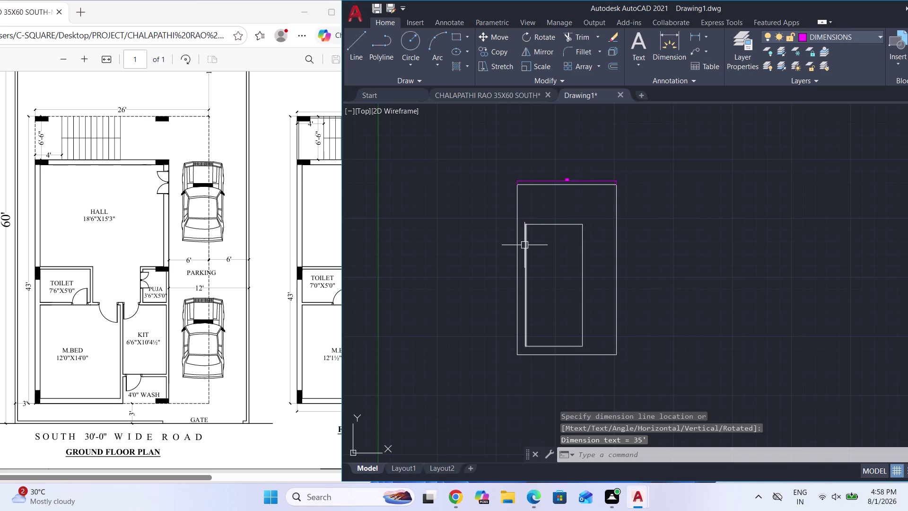
scroll(up, 3)
scroll(down, 3)
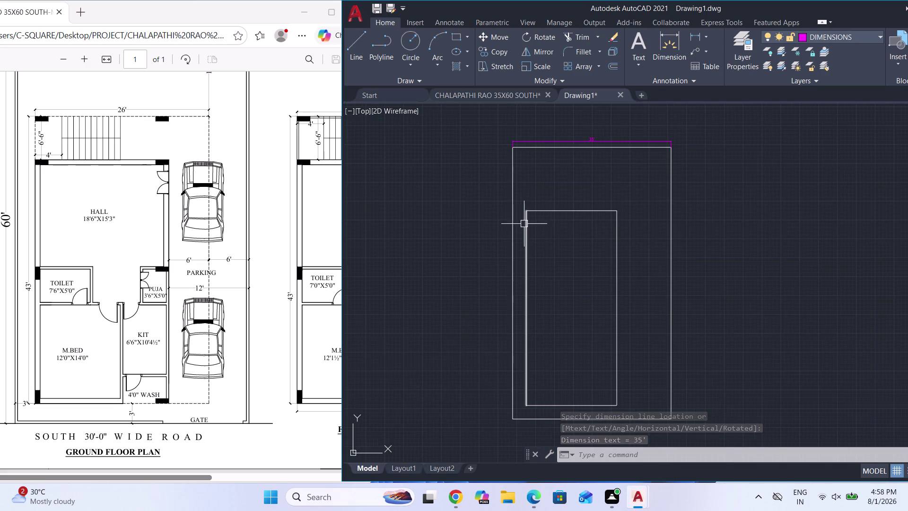
key(space)
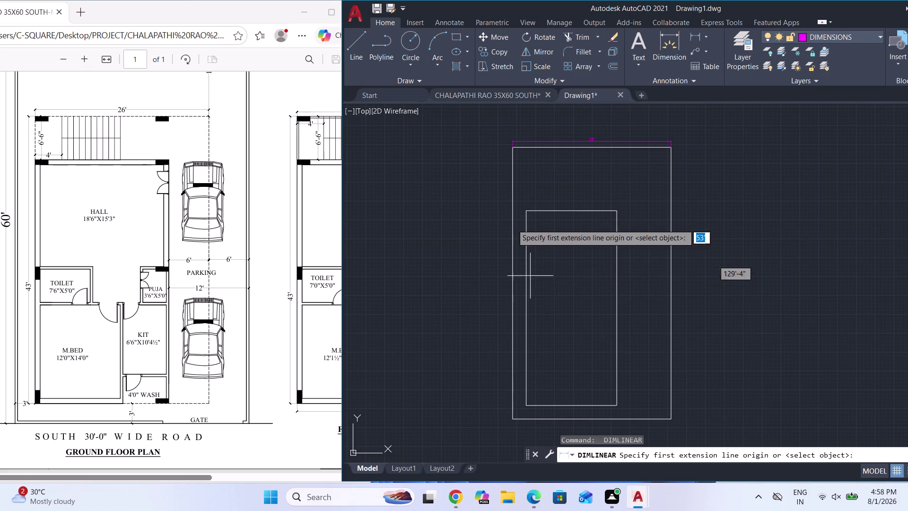
Dimension the inner rectangle's 20' top edge and its 14' setback from the plot top.
scroll(up, 3)
click(529, 214)
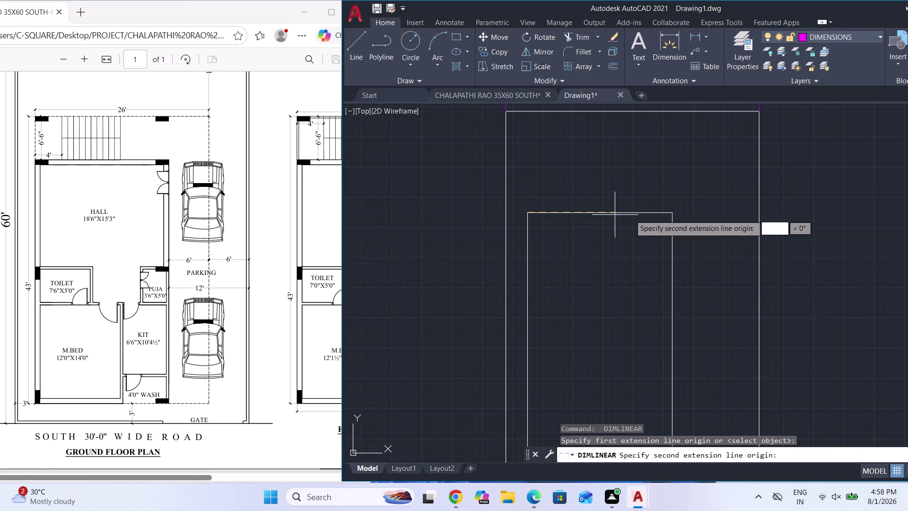
click(673, 215)
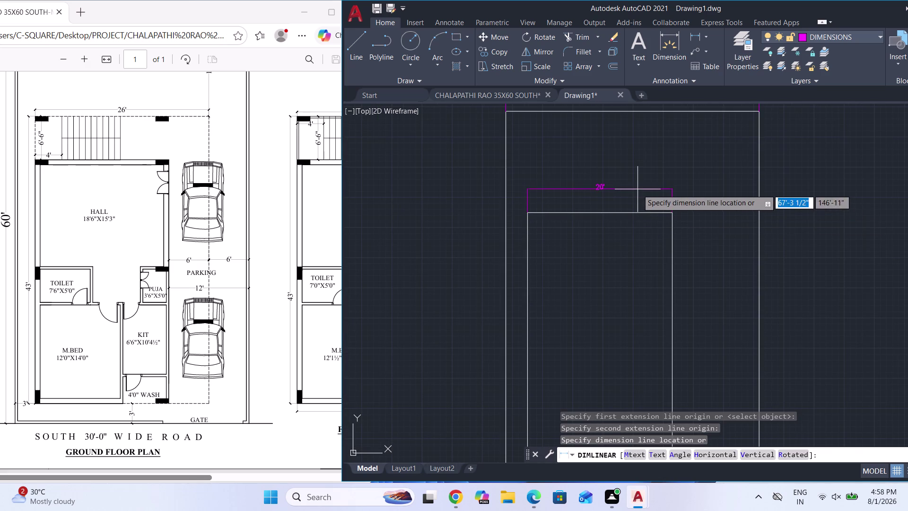
click(637, 189)
key(space)
scroll(down, 3)
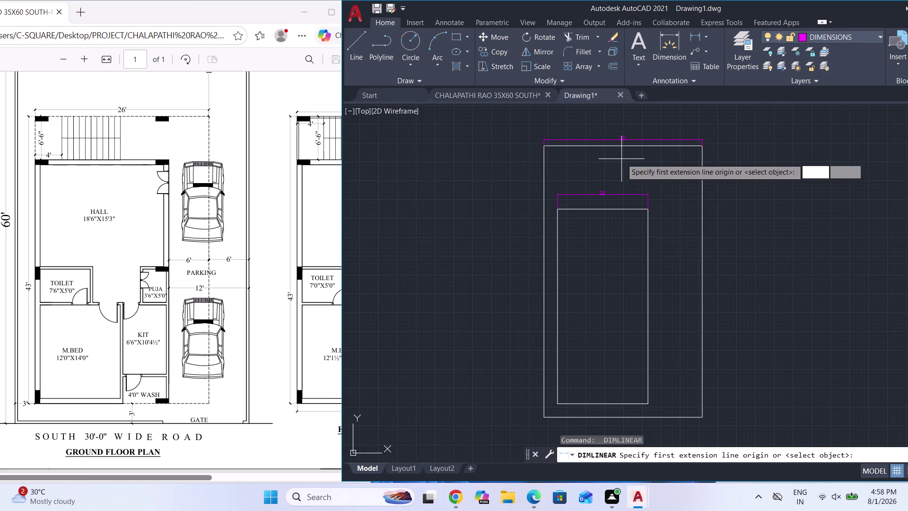
click(624, 144)
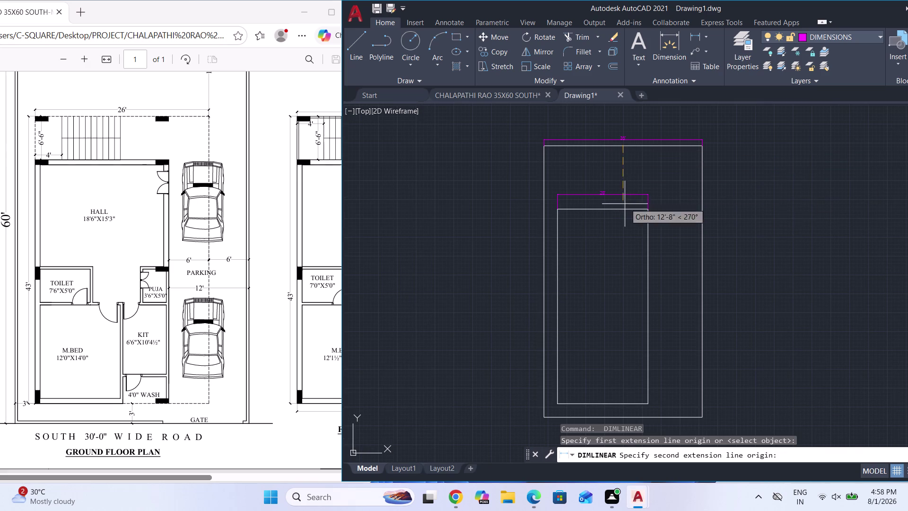
click(623, 207)
scroll(up, 3)
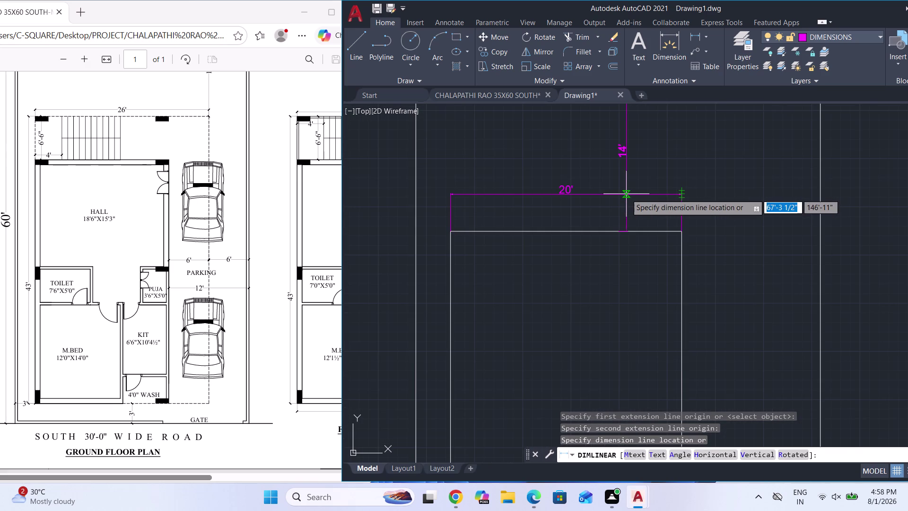
click(626, 194)
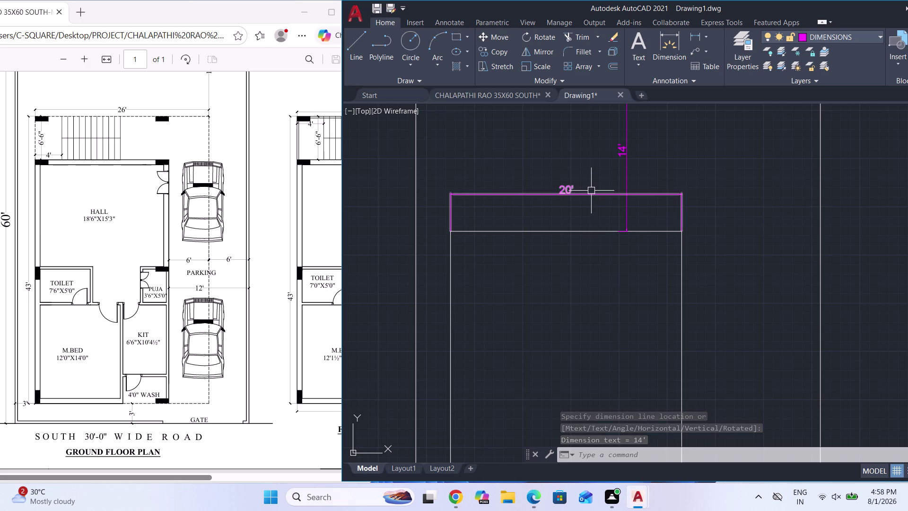
Select the inner rectangle's right edge to check its length, then deselect.
scroll(down, 3)
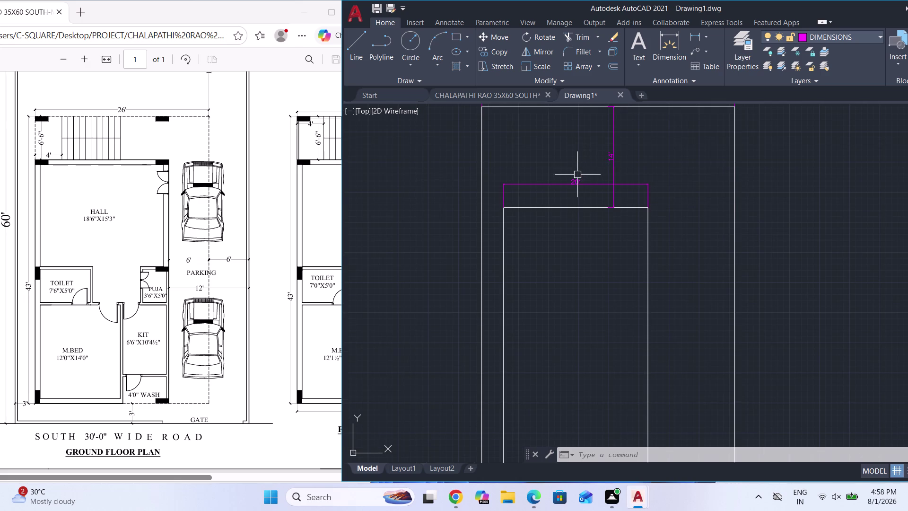
scroll(down, 3)
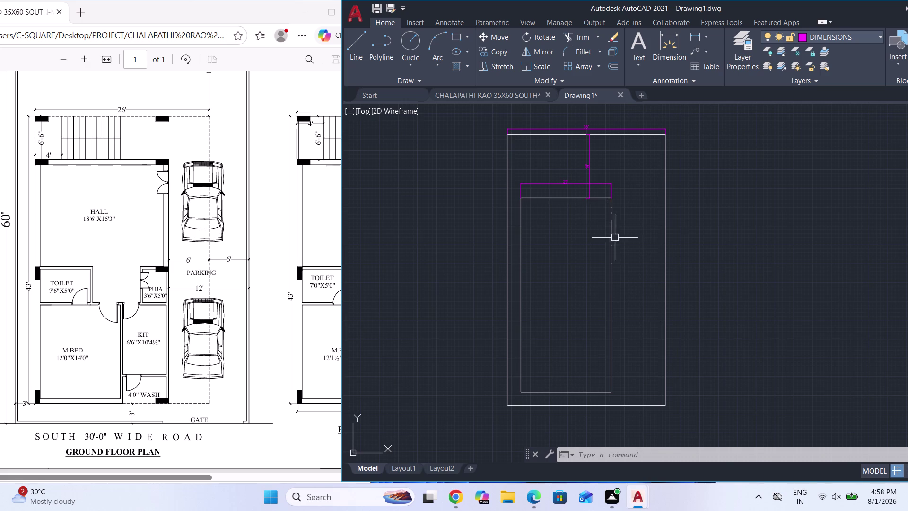
click(609, 249)
scroll(up, 3)
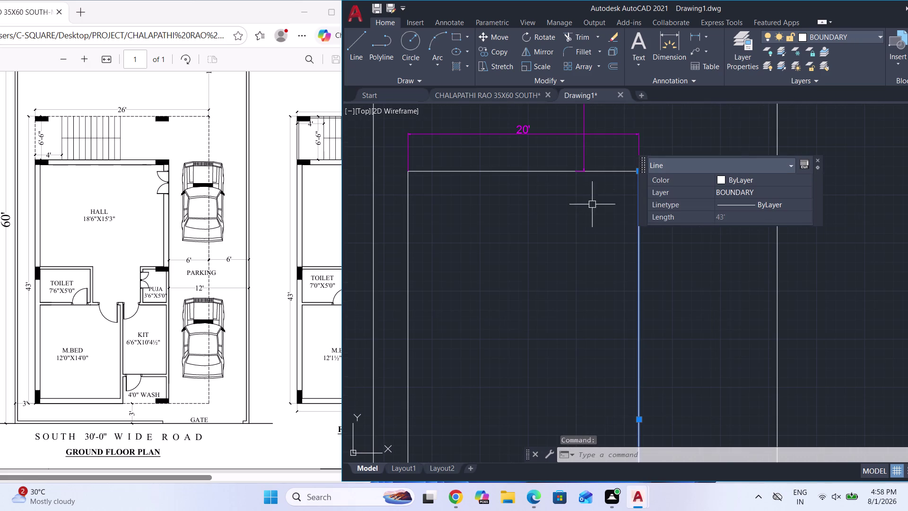
scroll(down, 3)
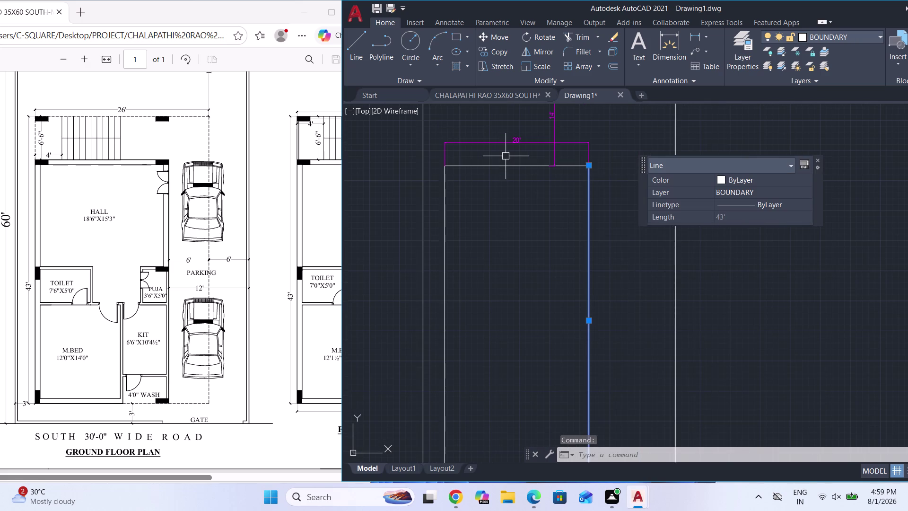
key(Escape)
Start a selection window over the top partition.
scroll(down, 3)
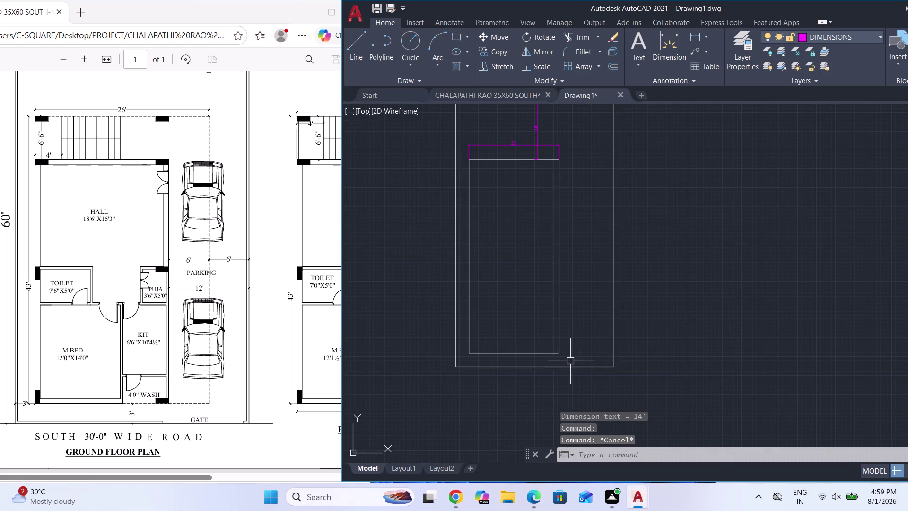
scroll(up, 3)
click(570, 360)
scroll(down, 3)
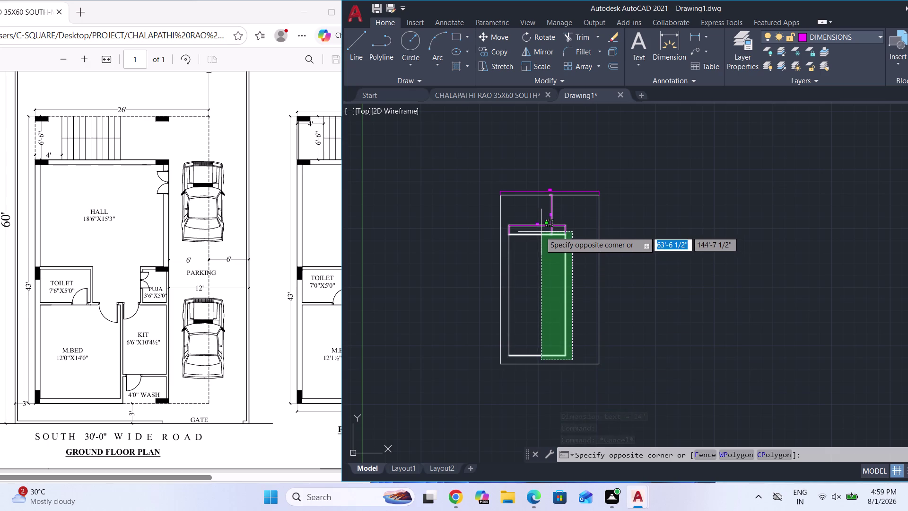
Stretch the inner rectangle's right side 6' from its top-right corner, widening it to 26'.
scroll(up, 3)
click(538, 231)
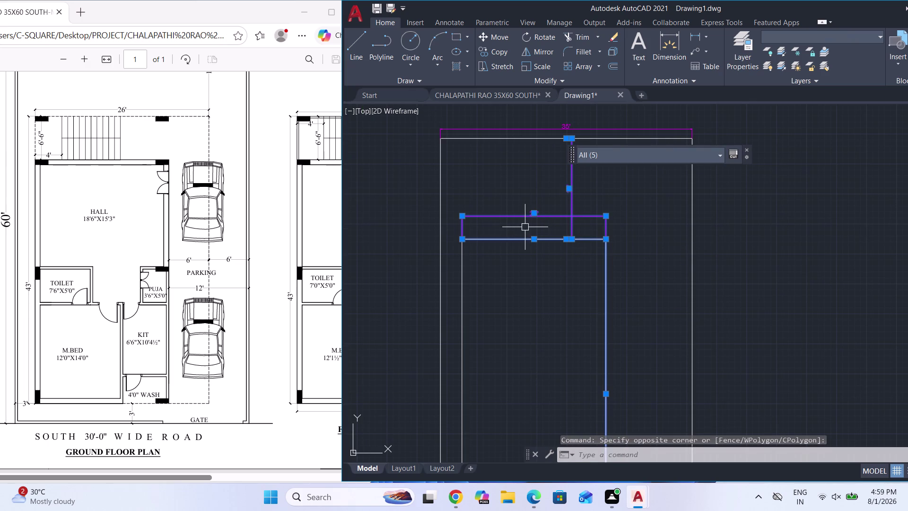
scroll(down, 3)
key(s)
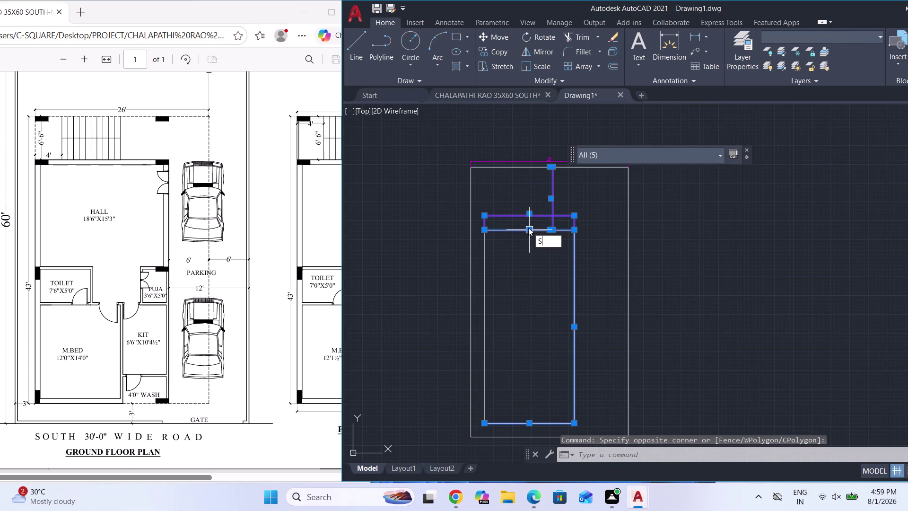
key(Return)
scroll(up, 3)
scroll(up, 3)
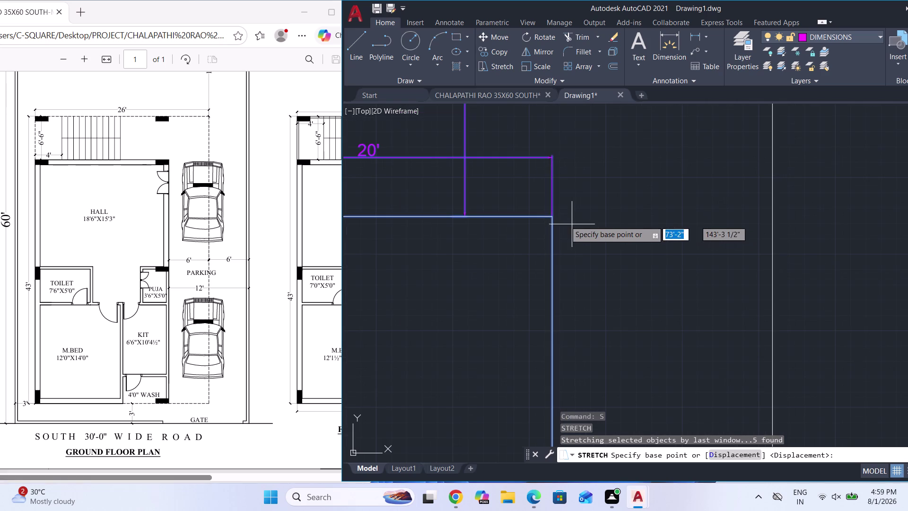
click(551, 215)
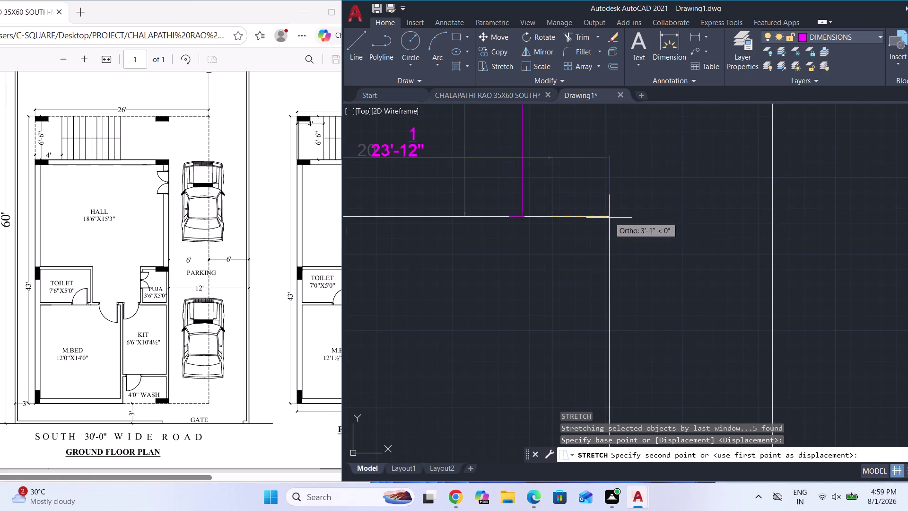
scroll(down, 3)
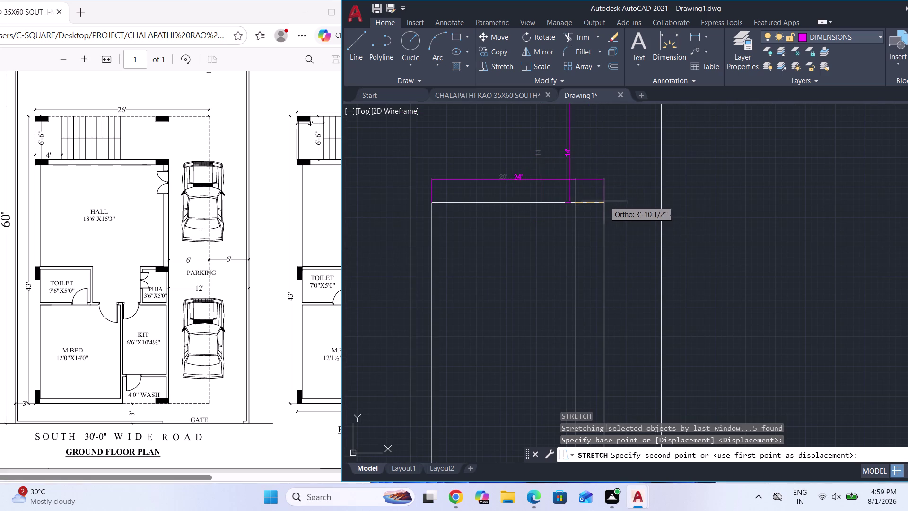
text(6)
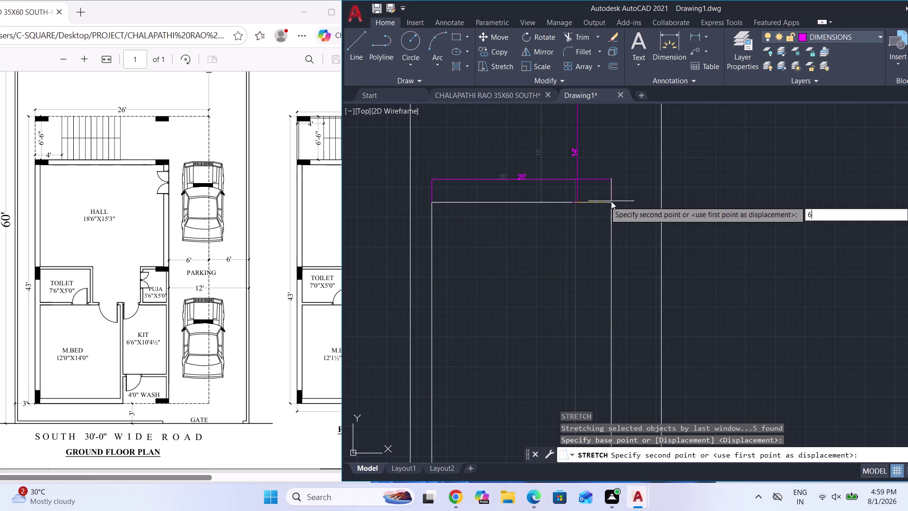
text(')
key(Return)
key(Escape)
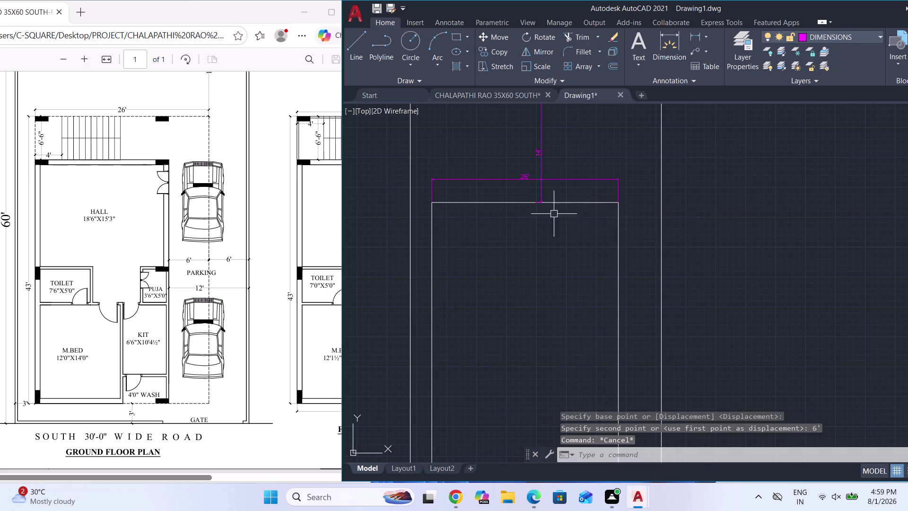
scroll(down, 3)
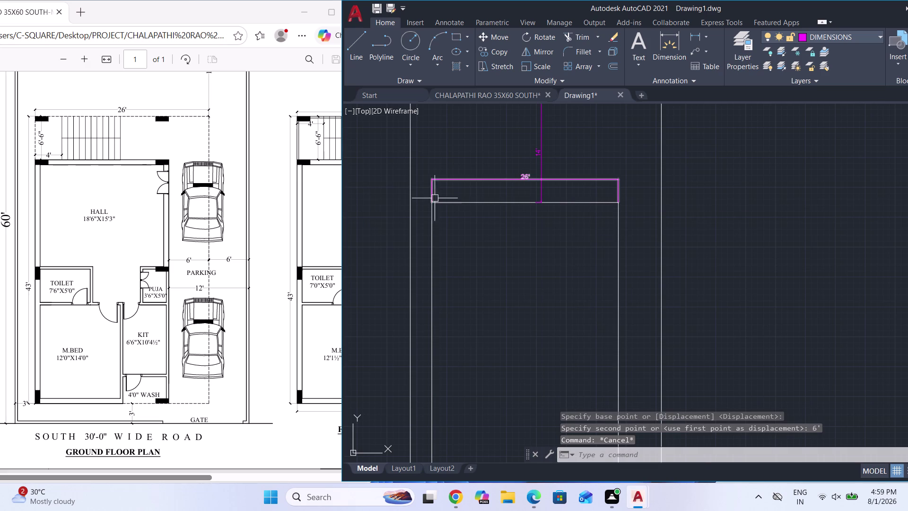
scroll(down, 3)
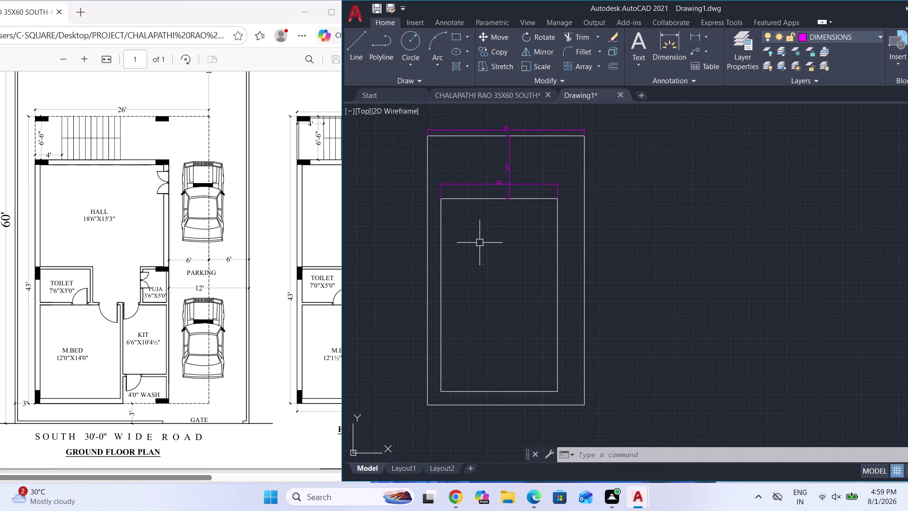
Dimension the 6' gap between the inner and outer right edges.
key(Escape)
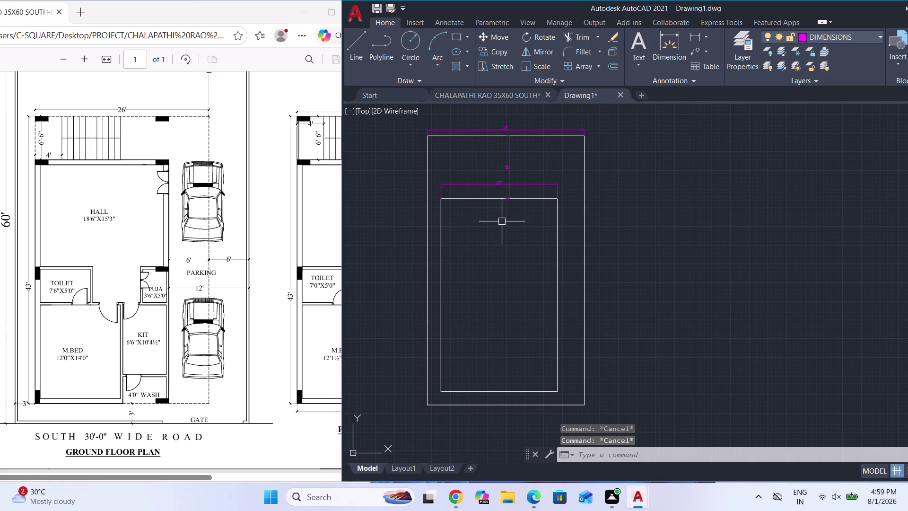
click(697, 33)
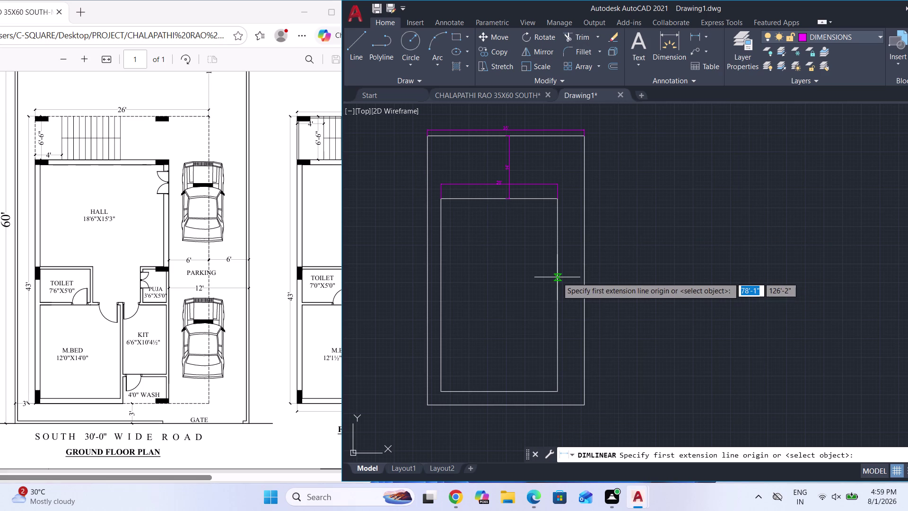
click(557, 277)
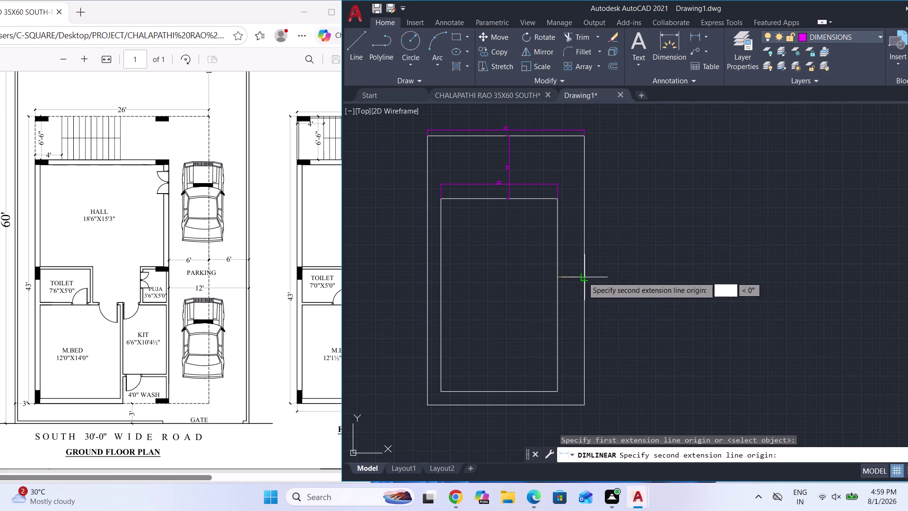
click(583, 277)
scroll(up, 3)
click(575, 277)
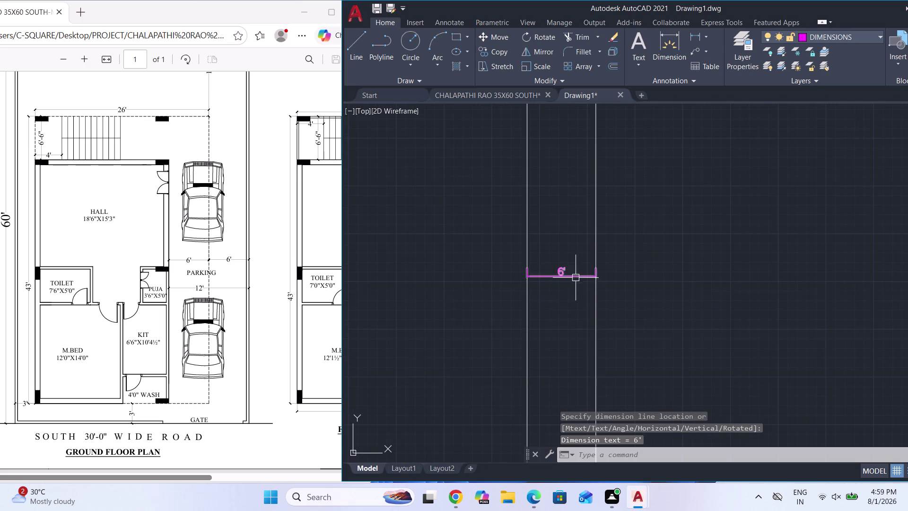
scroll(down, 3)
scroll(down, 3)
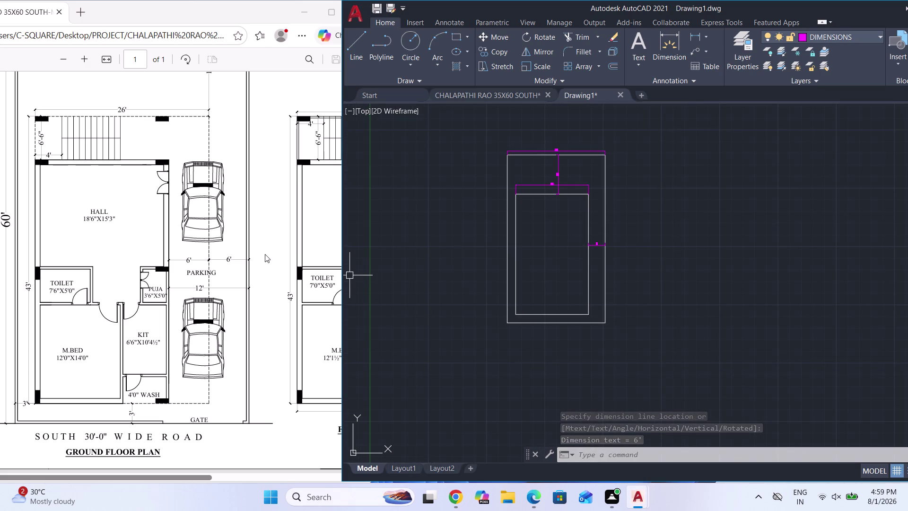
Add a 3' dimension between the inner and outer bottom edges.
key(space)
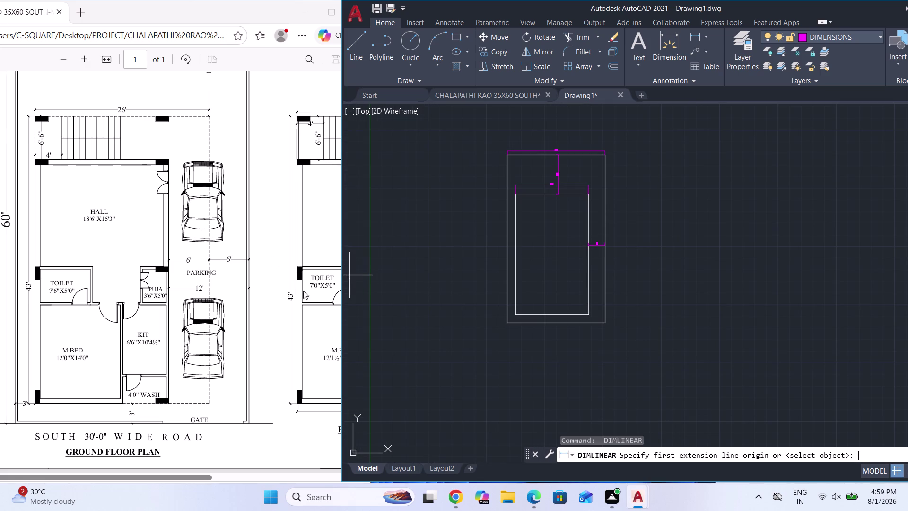
scroll(up, 3)
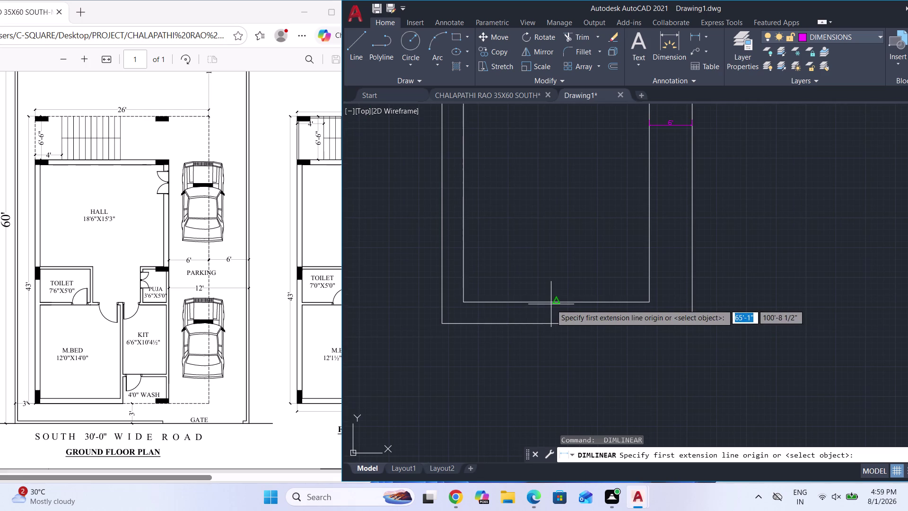
click(557, 302)
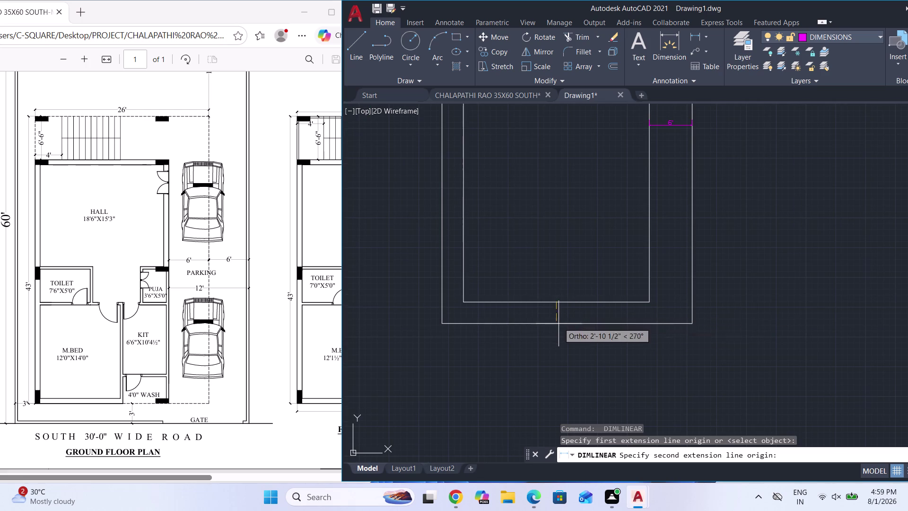
click(559, 324)
scroll(up, 3)
click(558, 317)
scroll(down, 3)
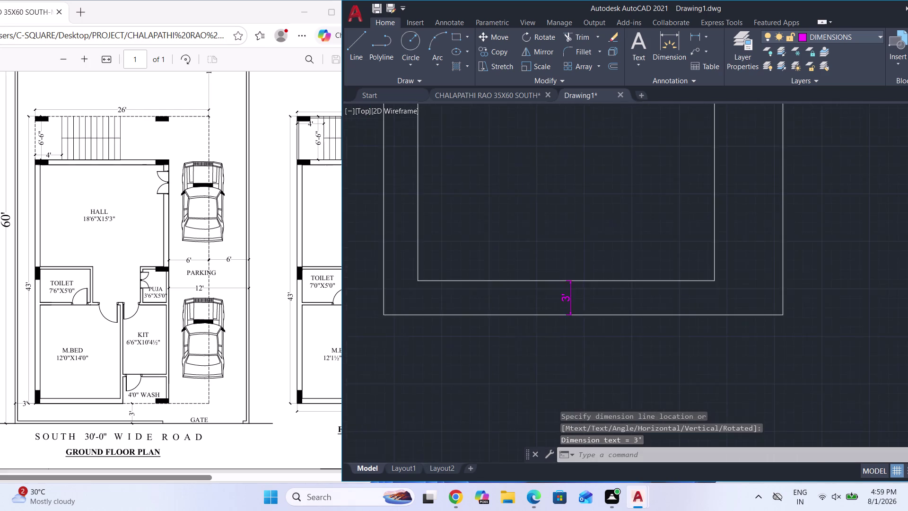
scroll(down, 3)
Add a 3' dimension between the inner and outer left edges.
key(space)
scroll(up, 3)
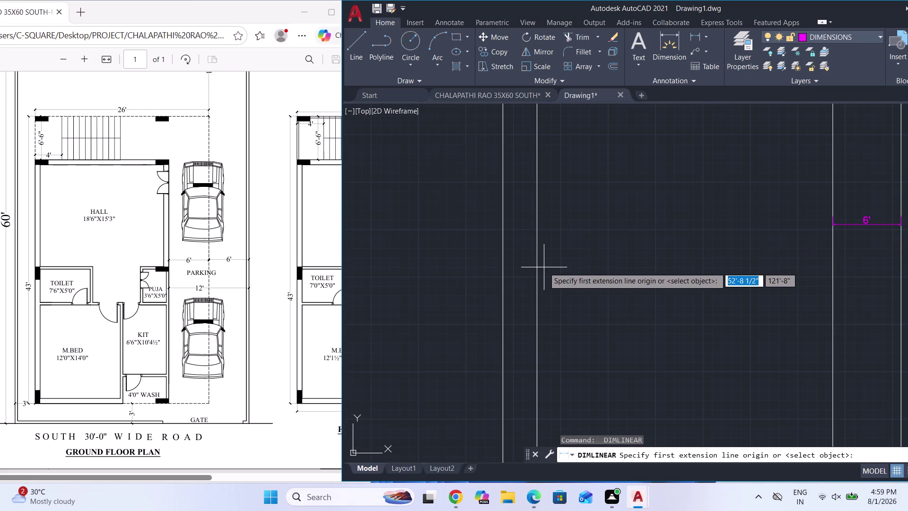
click(538, 267)
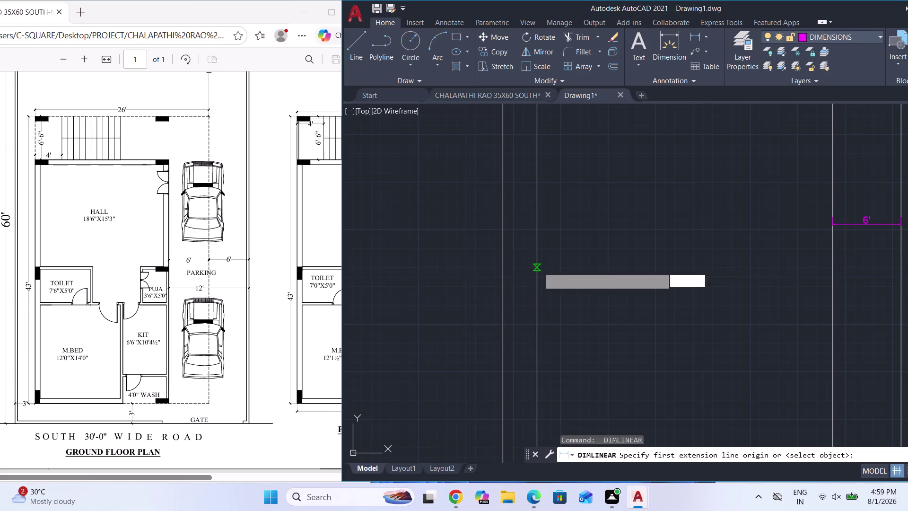
click(504, 268)
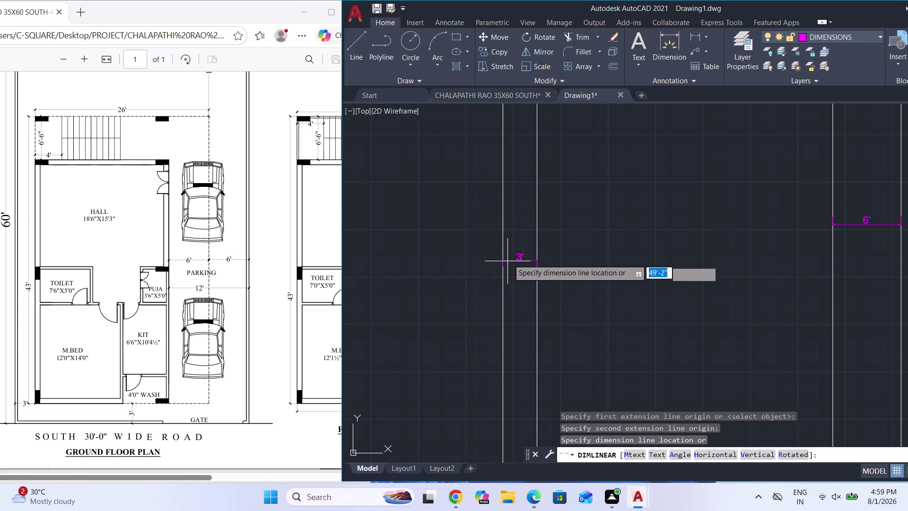
click(513, 229)
scroll(down, 3)
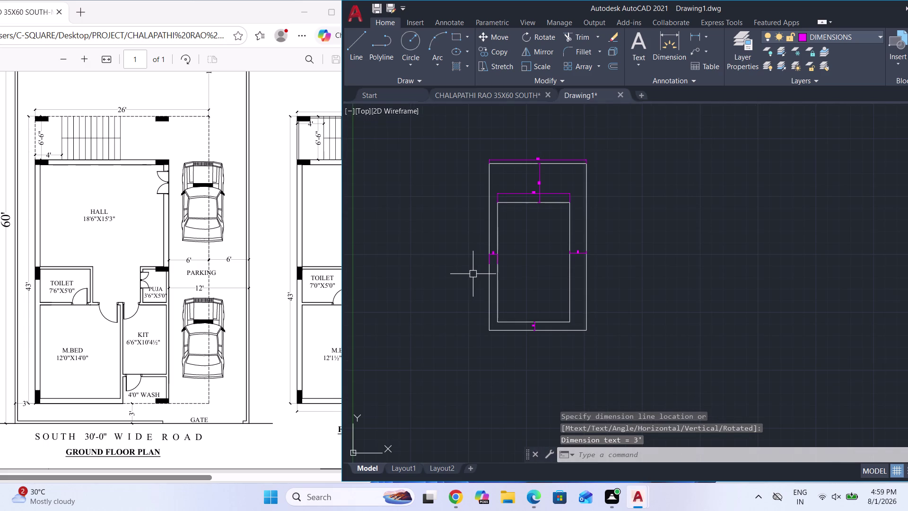
scroll(down, 3)
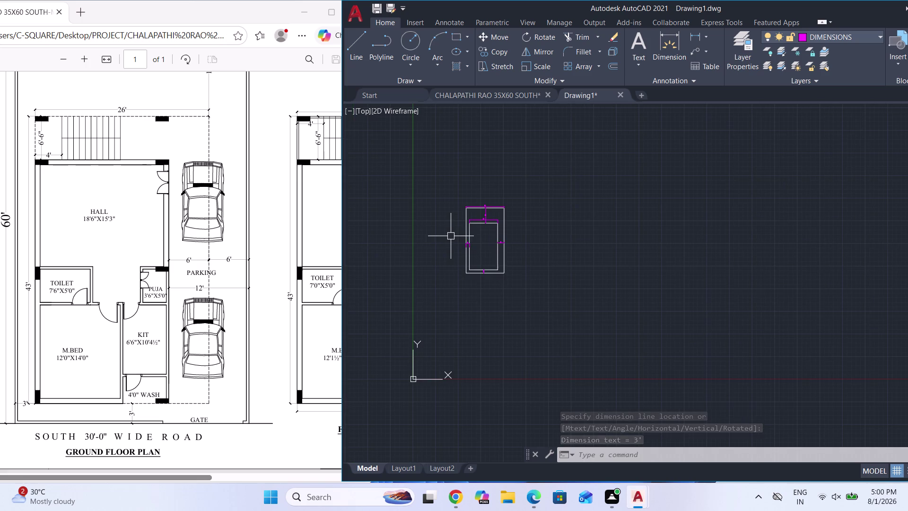
scroll(up, 3)
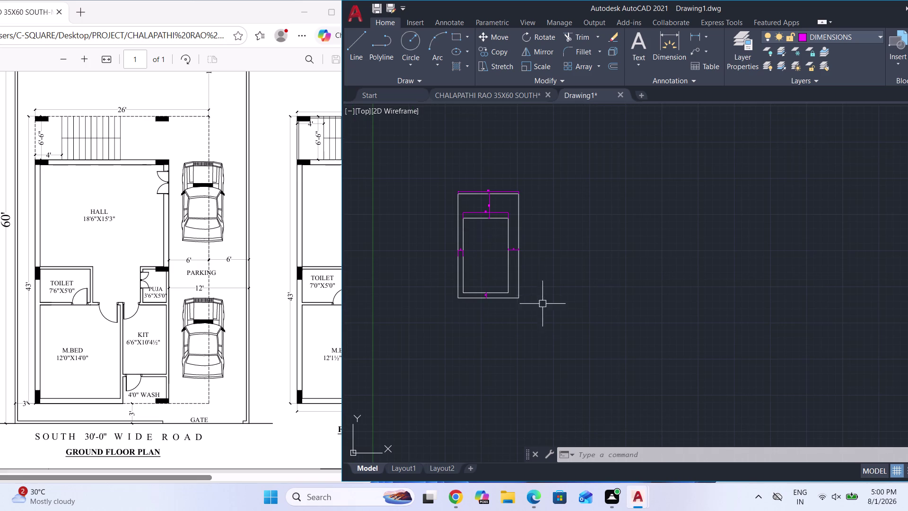
click(547, 326)
Copy all 14 outline objects from the bottom-right corner to a spot right of the original.
click(442, 166)
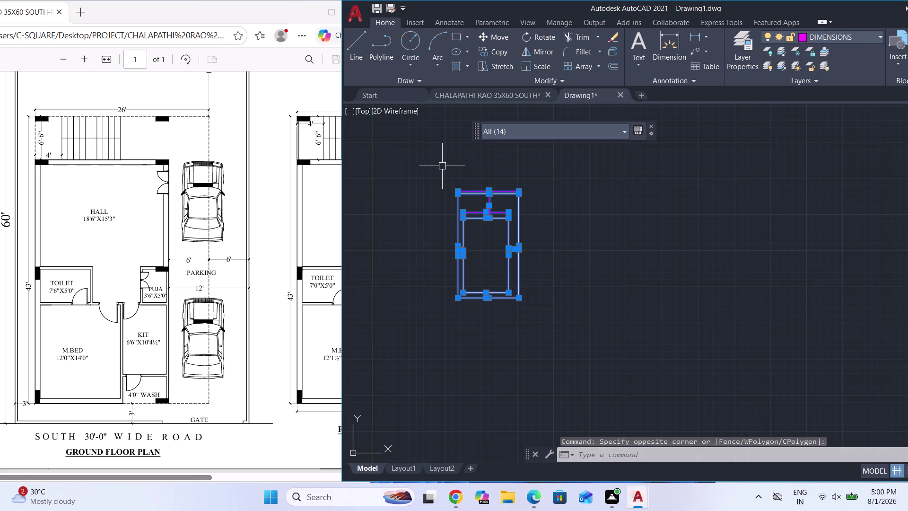
text(CO)
key(Return)
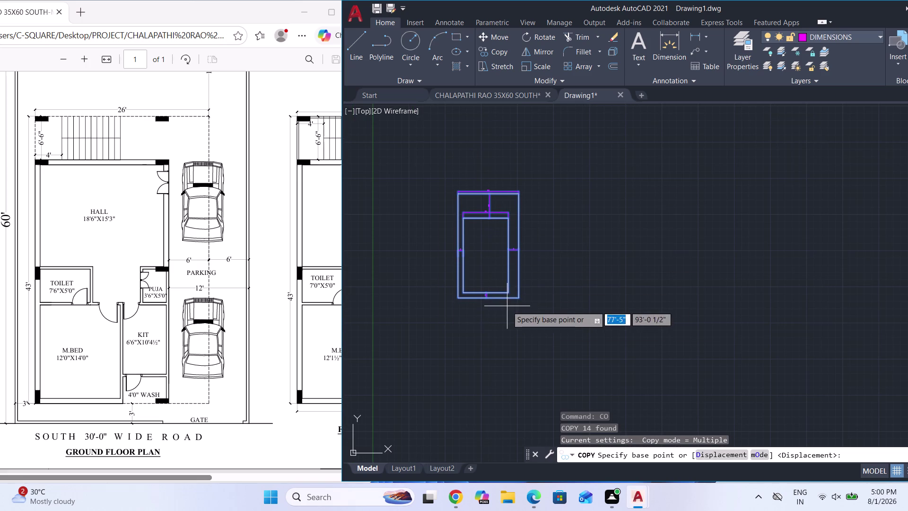
click(520, 298)
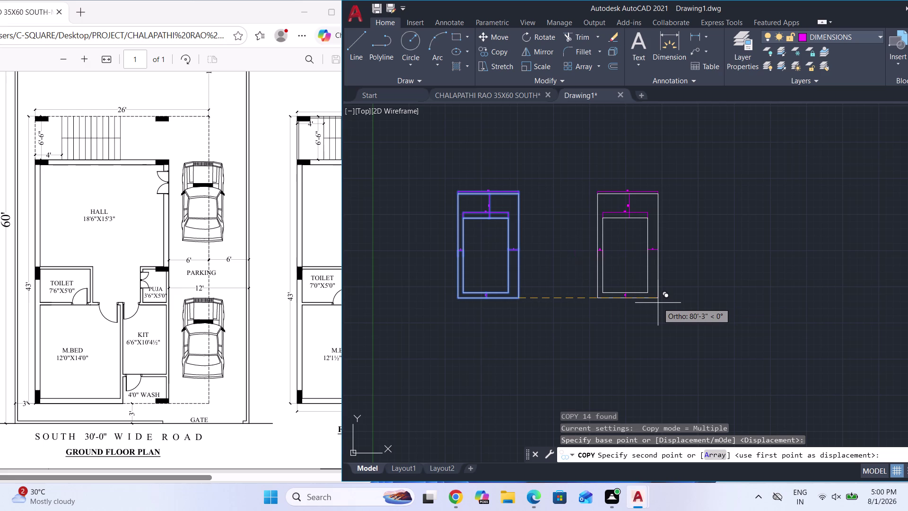
click(603, 307)
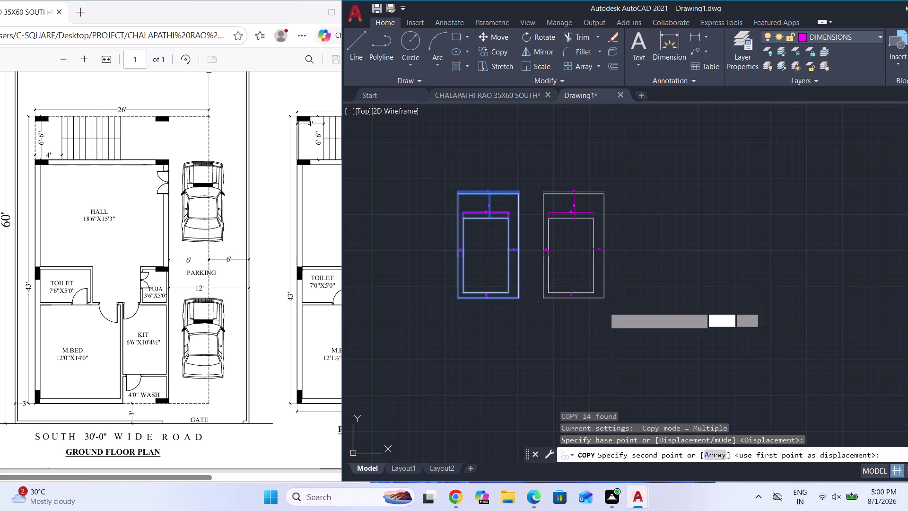
key(Escape)
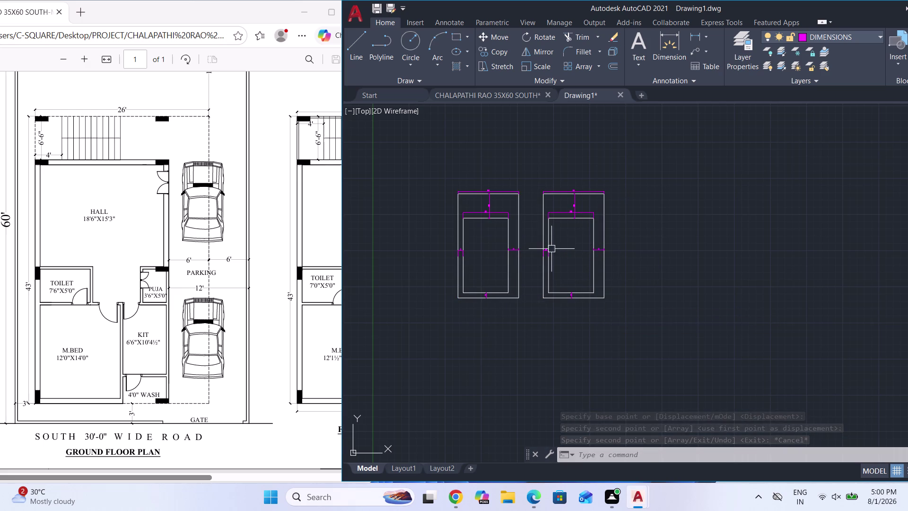
scroll(up, 3)
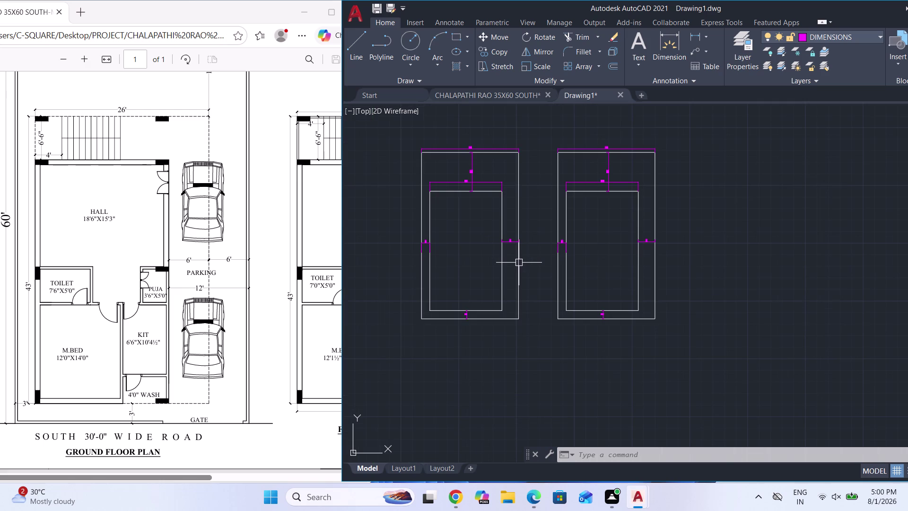
key(space)
Start a linear dimension on the first plot's inner right wall, picking its points.
scroll(up, 3)
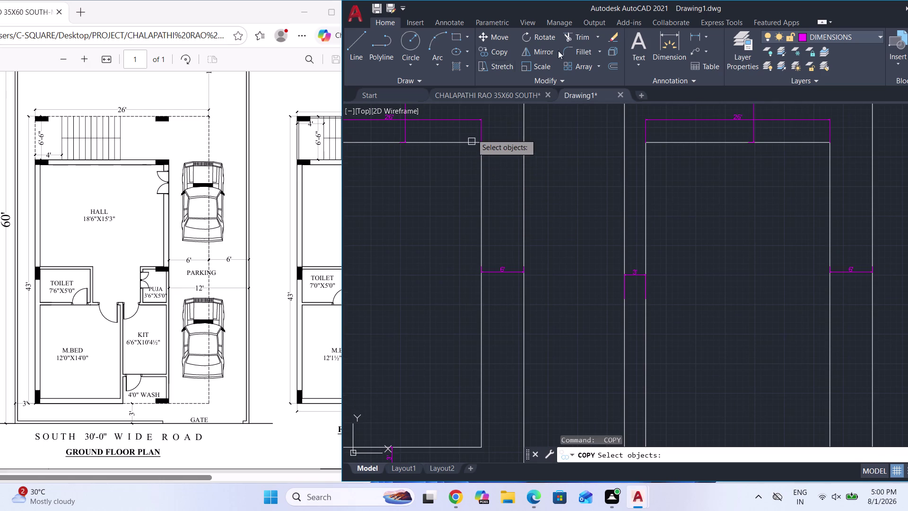
click(695, 35)
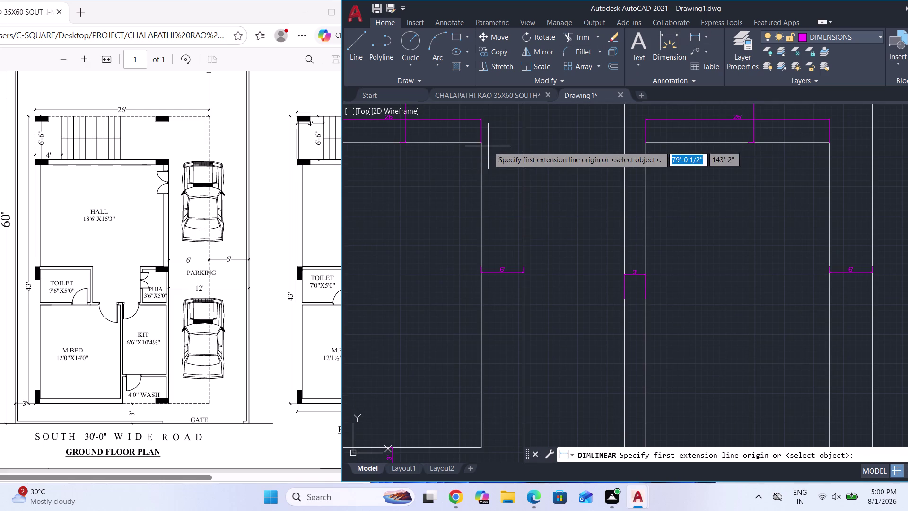
click(481, 144)
scroll(down, 3)
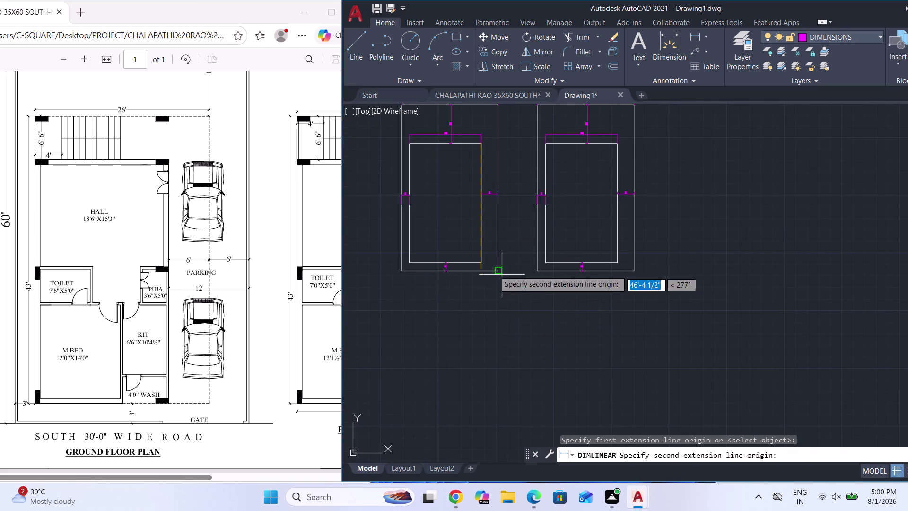
scroll(up, 3)
click(452, 245)
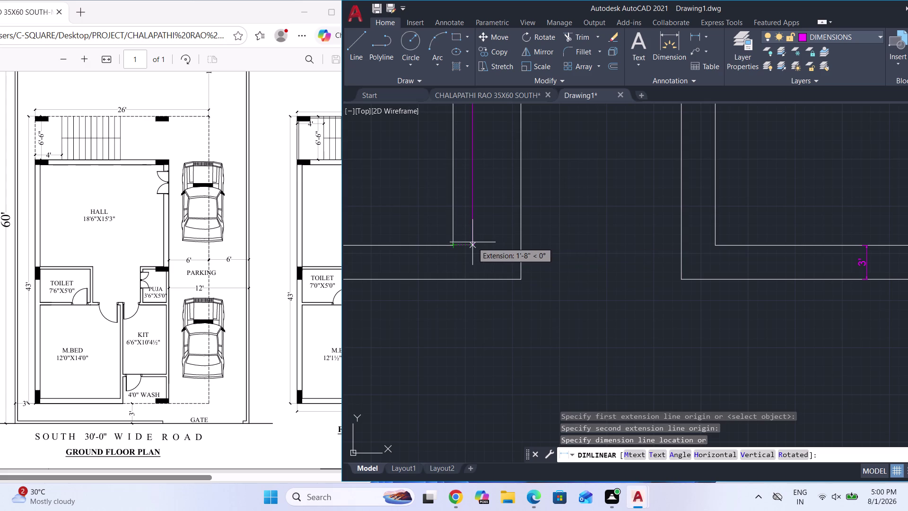
scroll(down, 3)
scroll(down, 3)
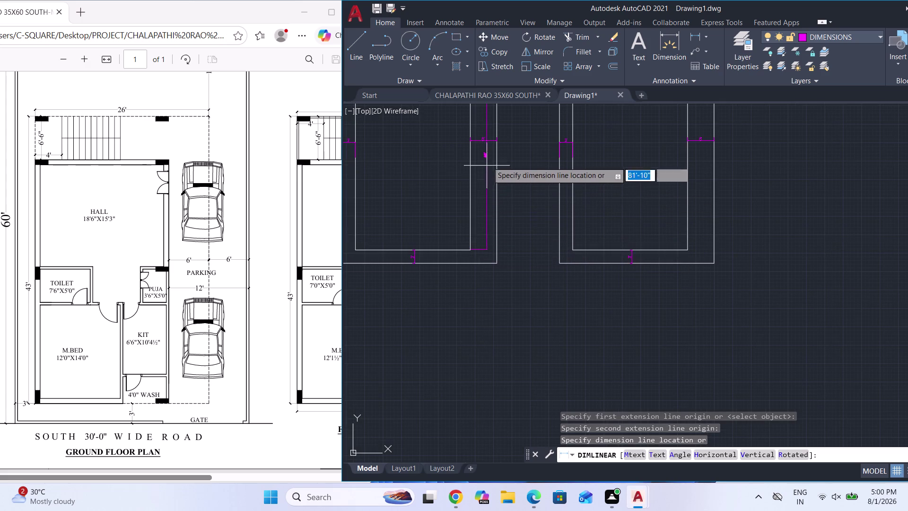
scroll(up, 3)
scroll(down, 3)
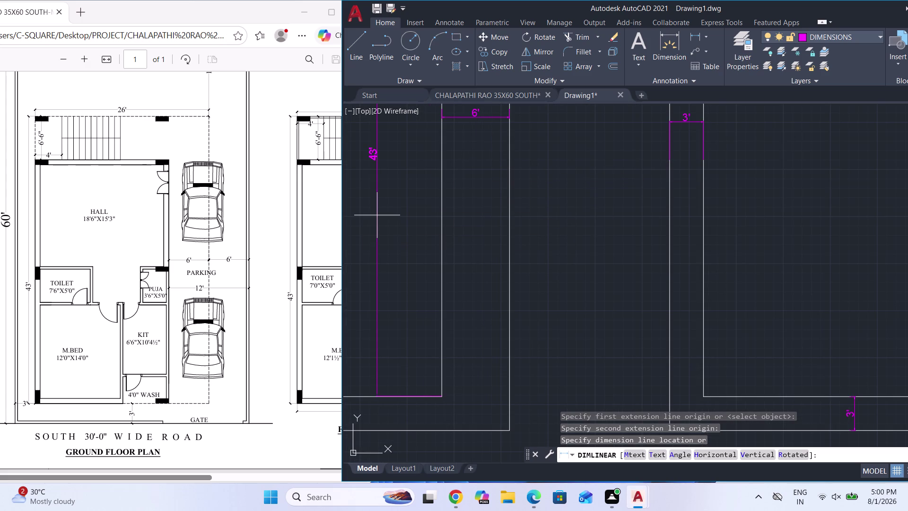
scroll(down, 3)
scroll(up, 3)
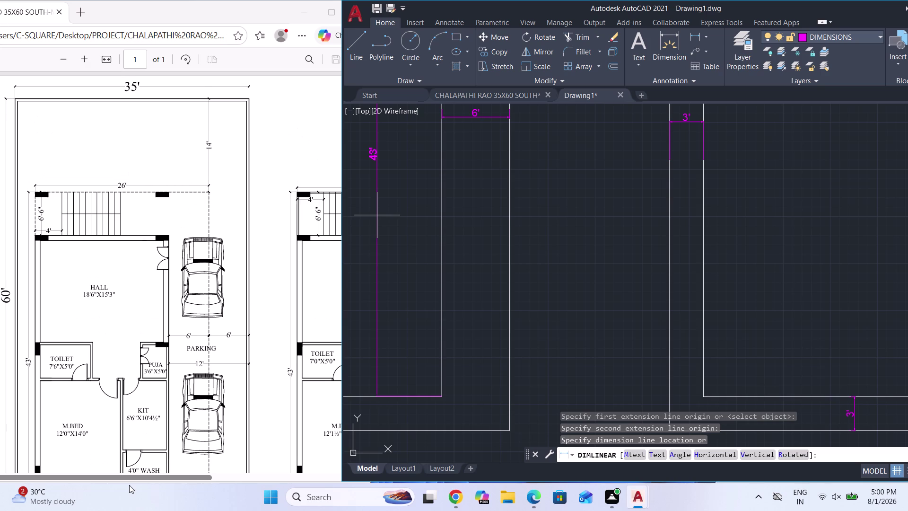
Widen the reference plan window and place the first plot's 43' wall dimension.
drag(130, 480, 175, 484)
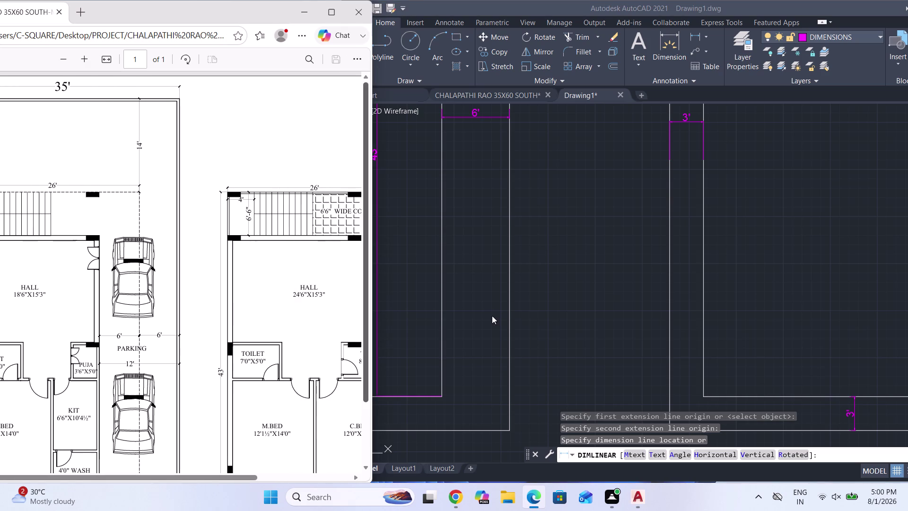
scroll(down, 3)
scroll(down, 3)
scroll(up, 3)
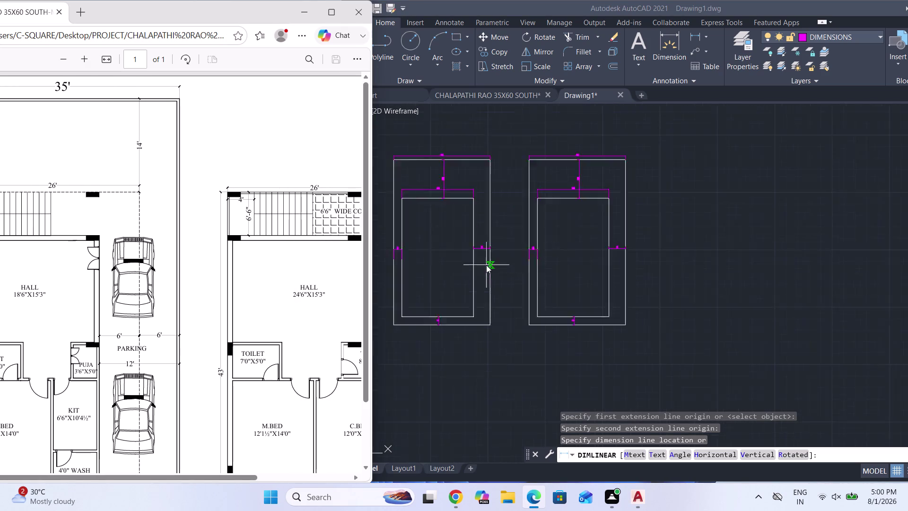
scroll(up, 3)
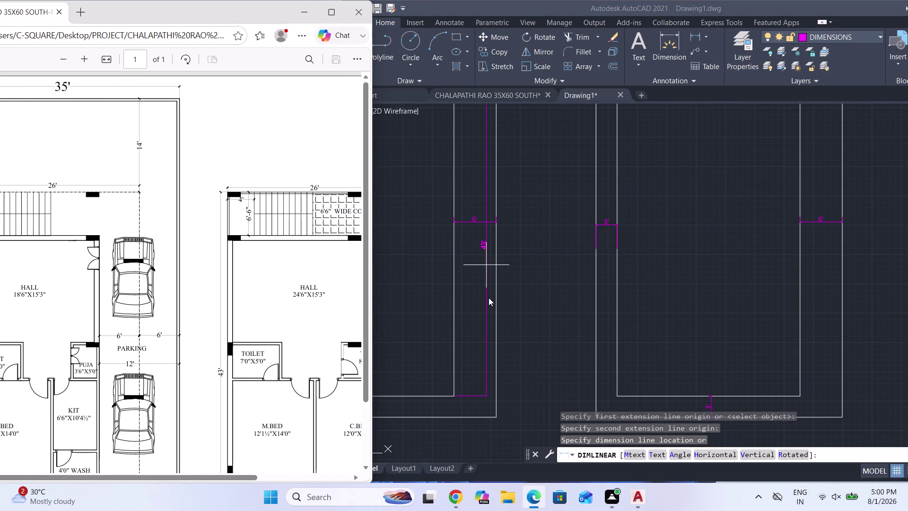
click(531, 313)
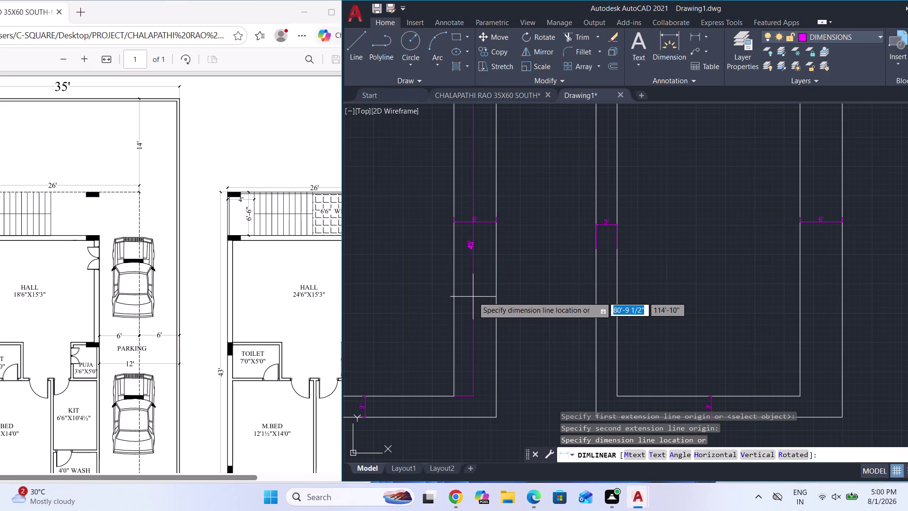
click(473, 296)
scroll(down, 3)
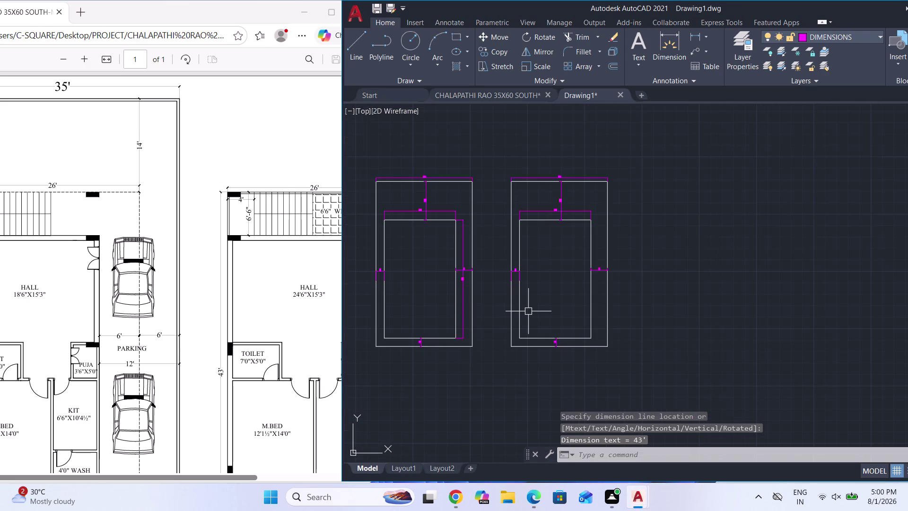
key(Escape)
Add a matching 43' dimension along the second plot's inner right wall.
scroll(up, 3)
key(space)
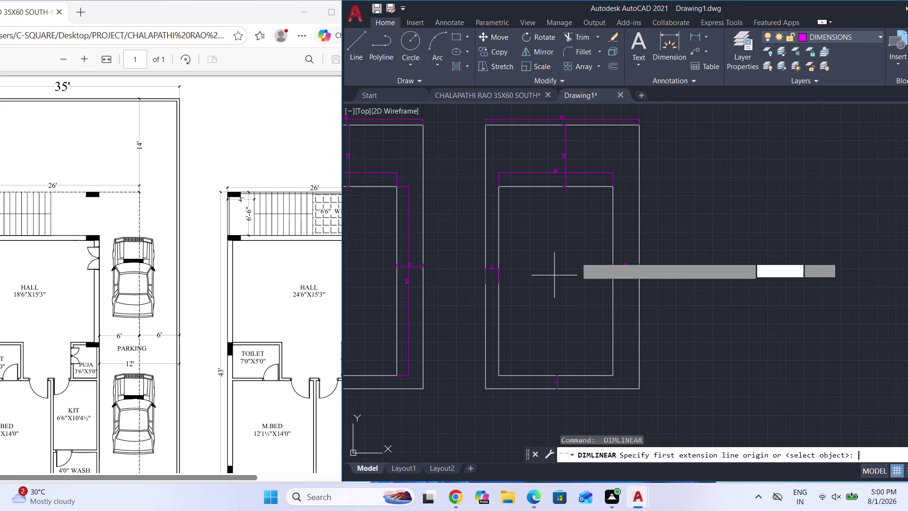
scroll(up, 3)
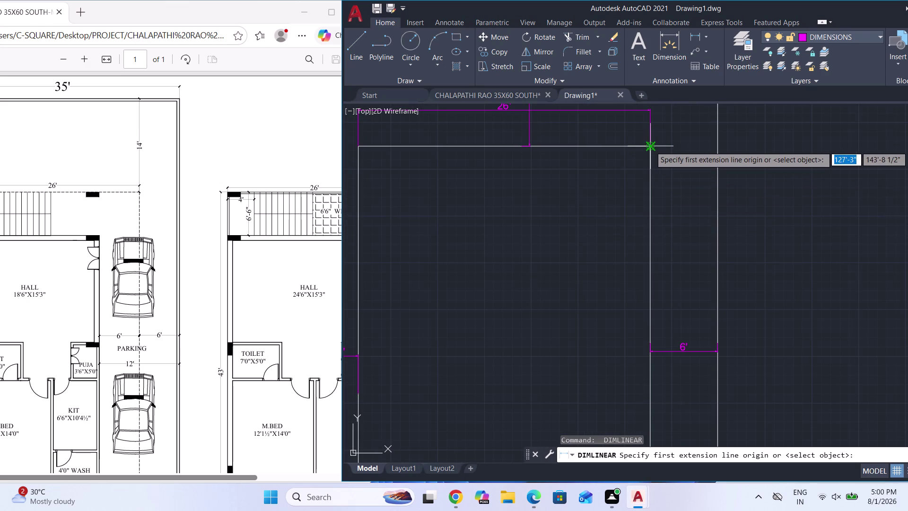
click(651, 146)
scroll(down, 3)
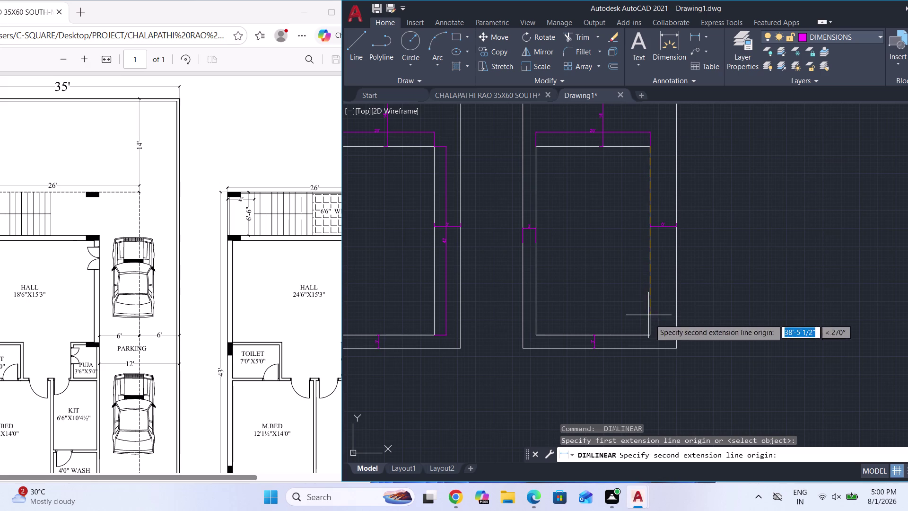
click(650, 334)
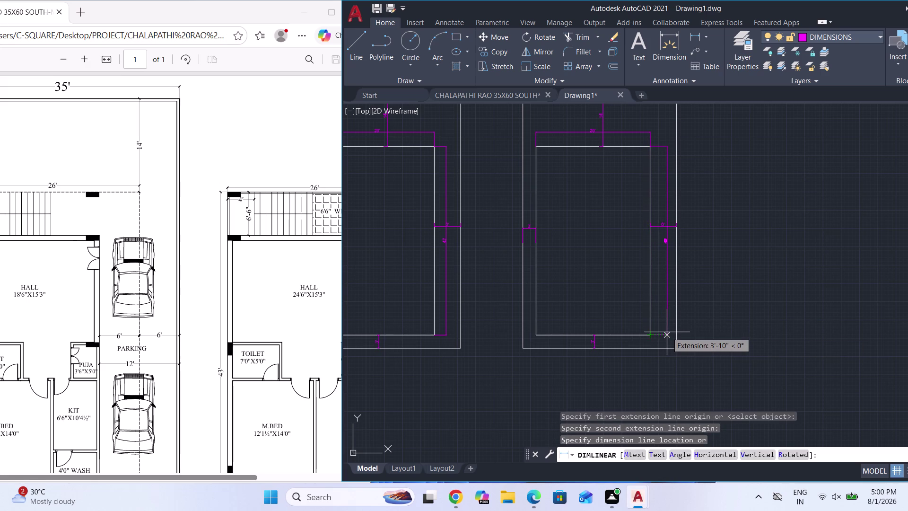
click(667, 332)
key(Escape)
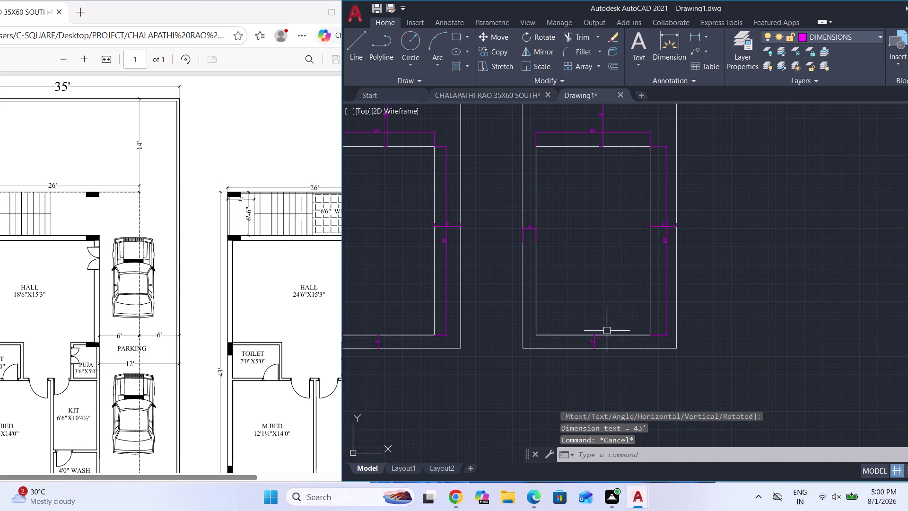
scroll(down, 3)
key(Escape)
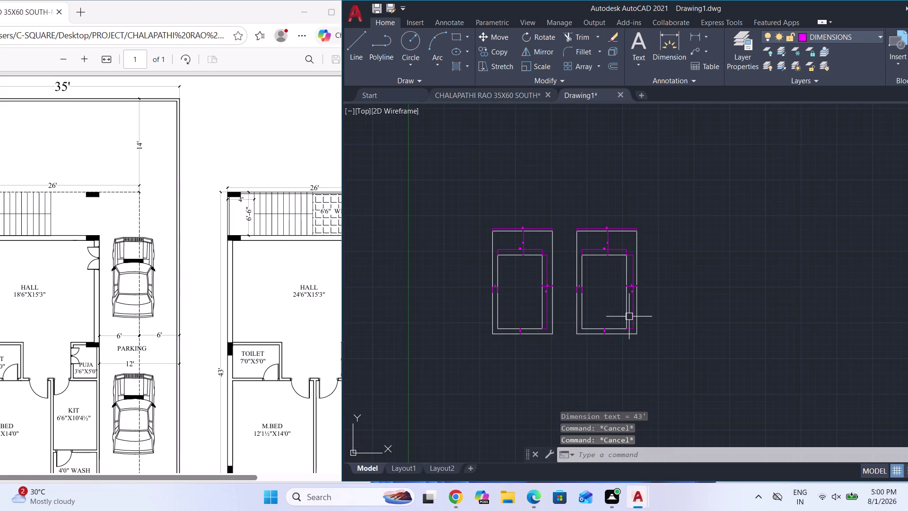
scroll(down, 3)
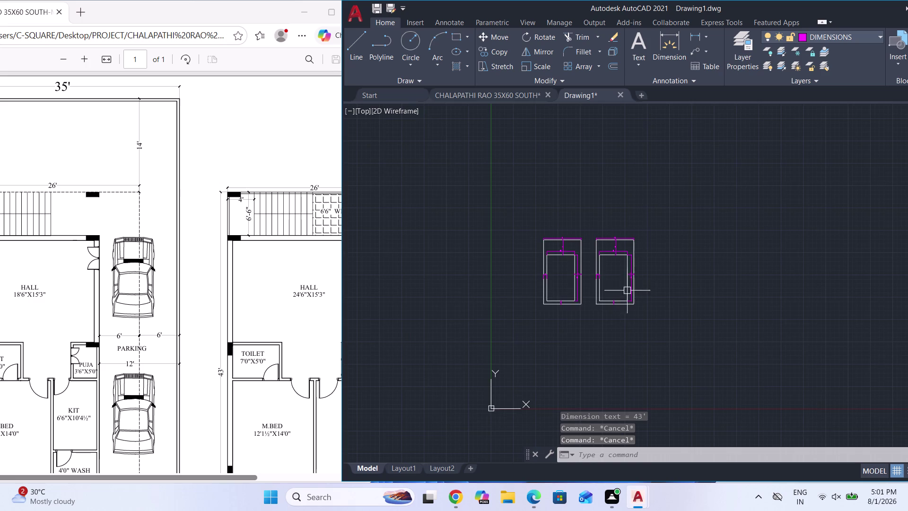
Offset the second plot's inner right wall 6' inward as a partition line.
scroll(up, 3)
key(o)
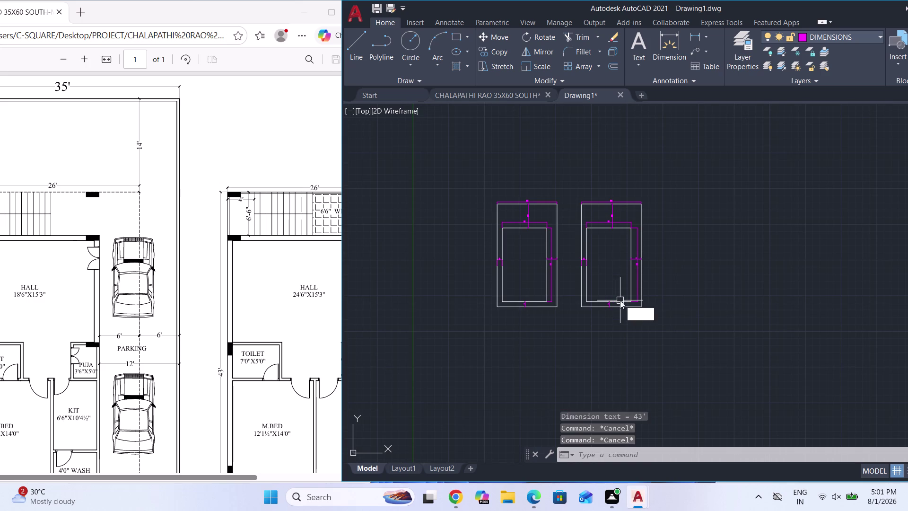
key(Return)
key(Return)
scroll(up, 3)
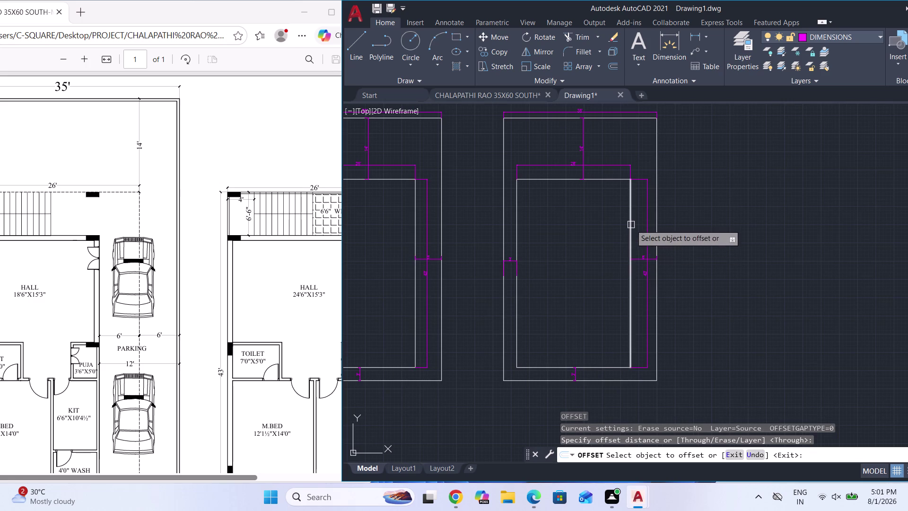
click(631, 224)
text(6)
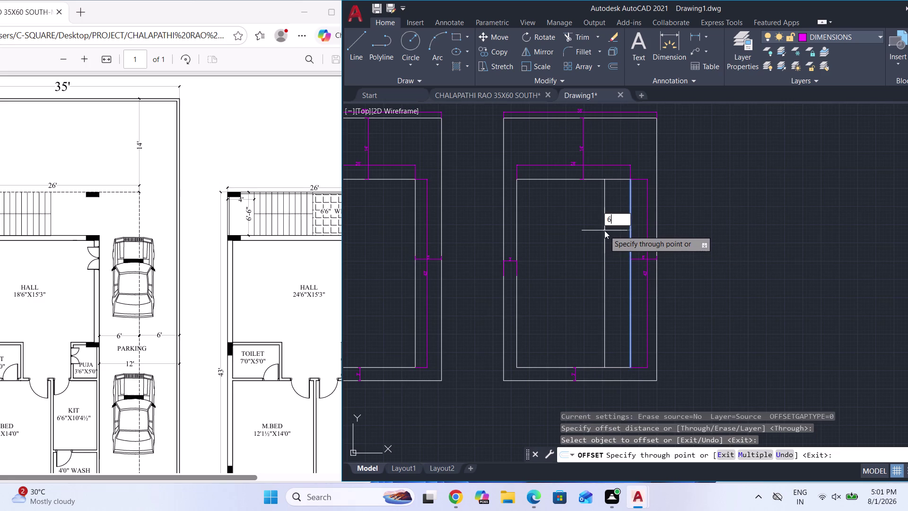
text(')
key(Return)
key(Escape)
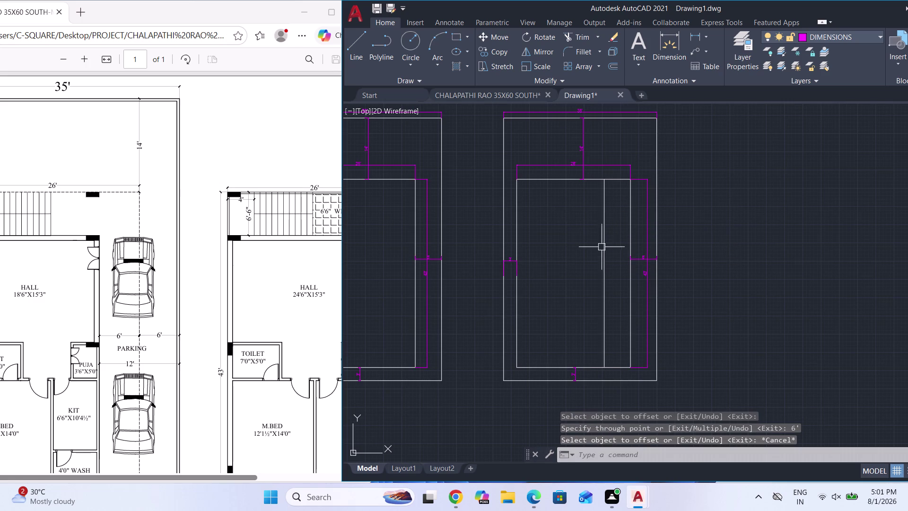
scroll(down, 3)
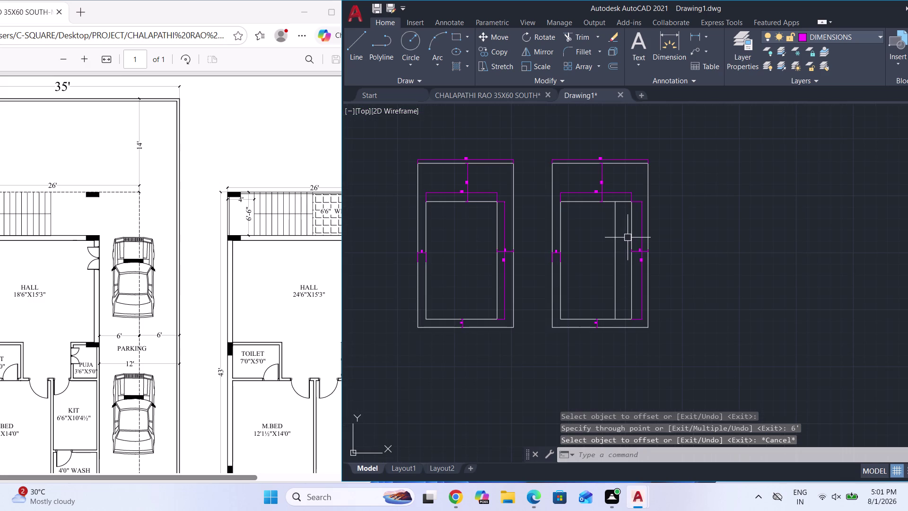
key(o)
key(Return)
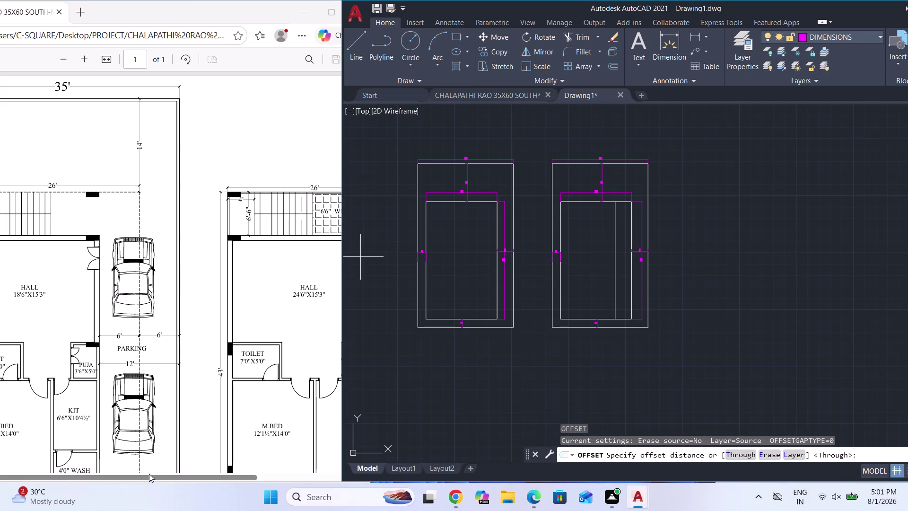
Resize and reposition the Edge PDF and AutoCAD windows so both floor plans appear beside the drawing.
drag(149, 479, 56, 473)
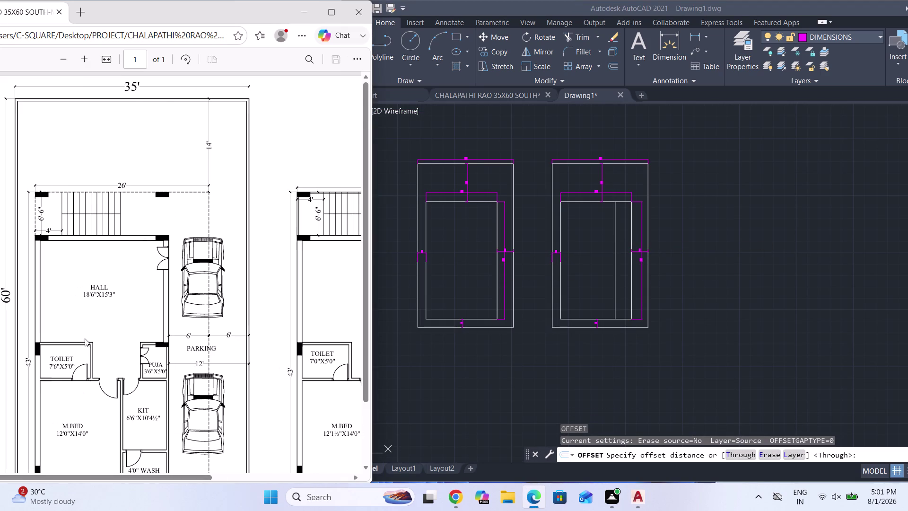
scroll(down, 3)
triple_click(65, 58)
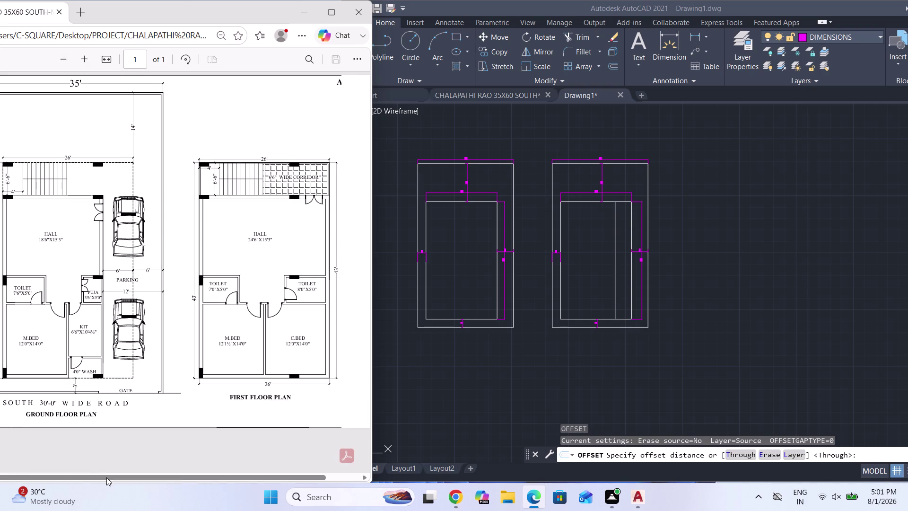
drag(106, 477, 63, 470)
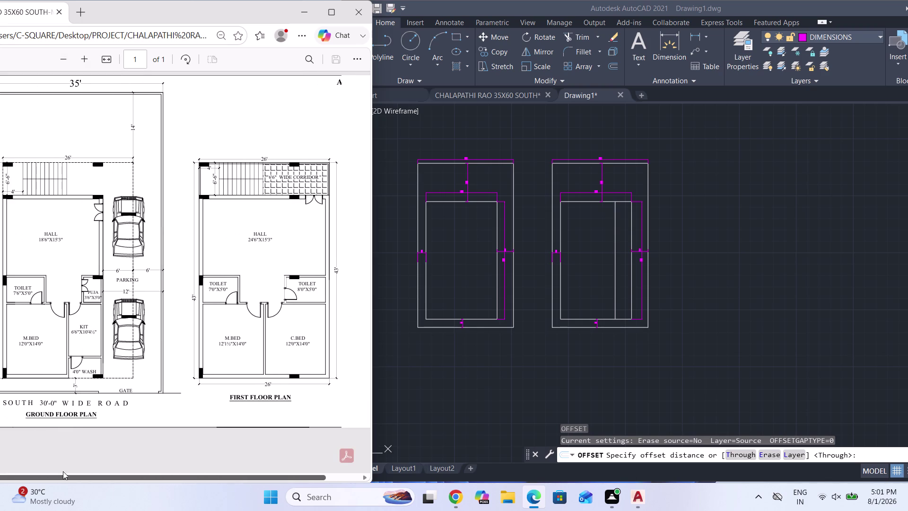
drag(63, 471, 0, 467)
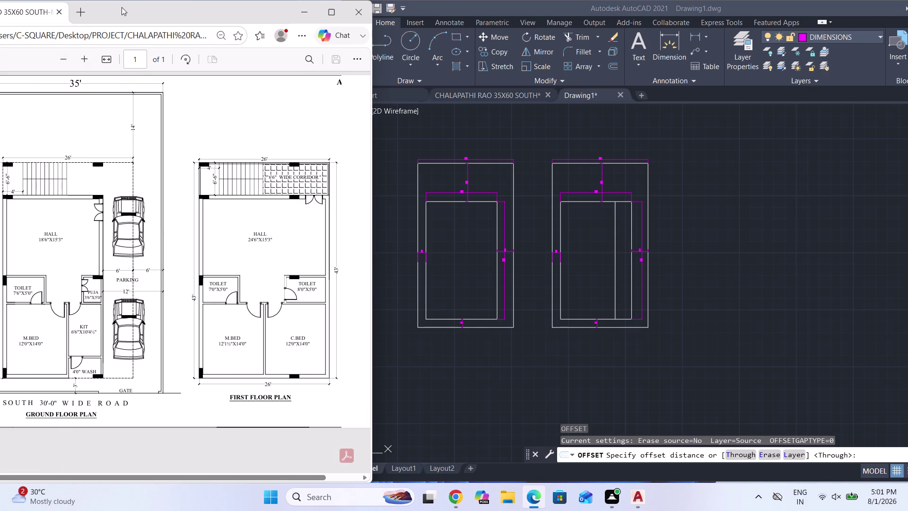
drag(460, 11, 517, 22)
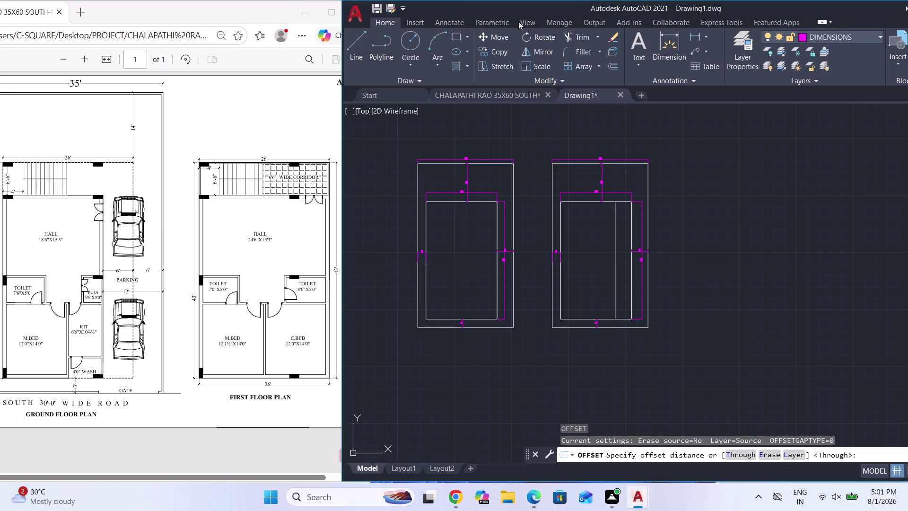
drag(518, 21, 542, 26)
drag(470, 6, 577, 5)
drag(243, 9, 311, 16)
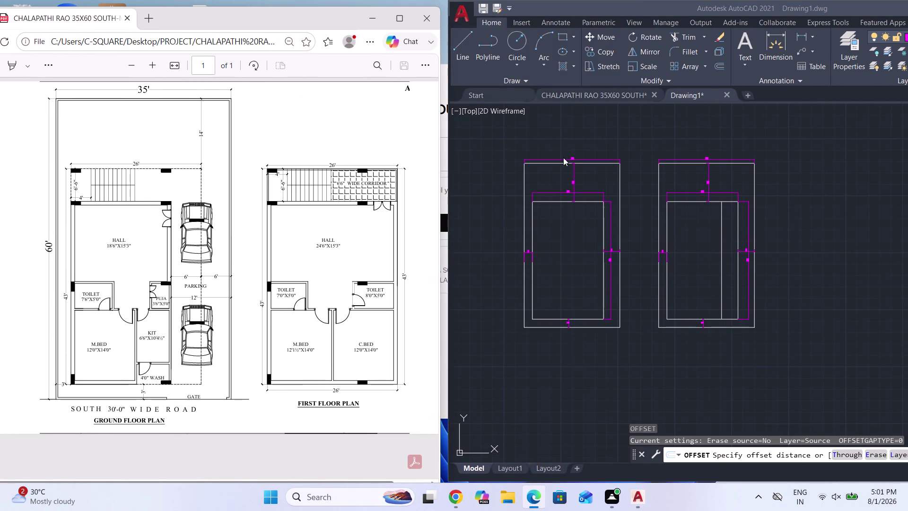
scroll(up, 3)
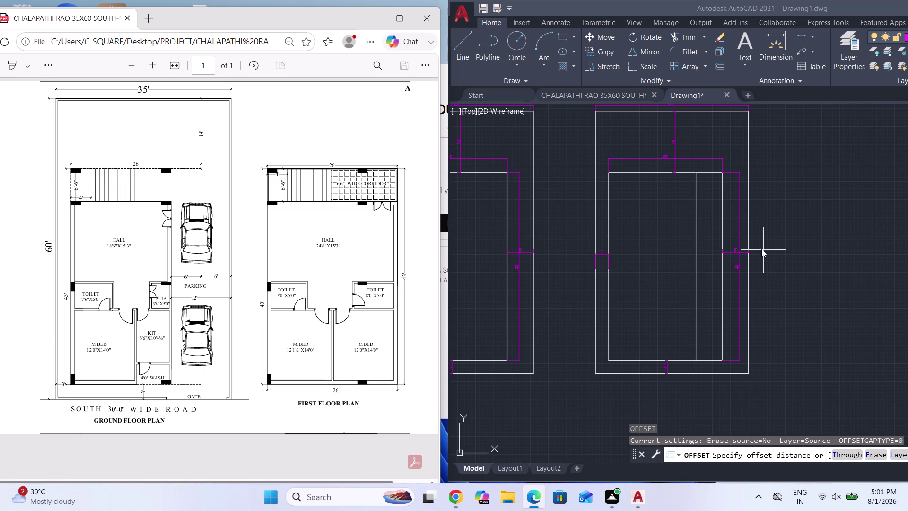
Scroll the view back and forth to read the reference floor plans.
key(Escape)
scroll(up, 3)
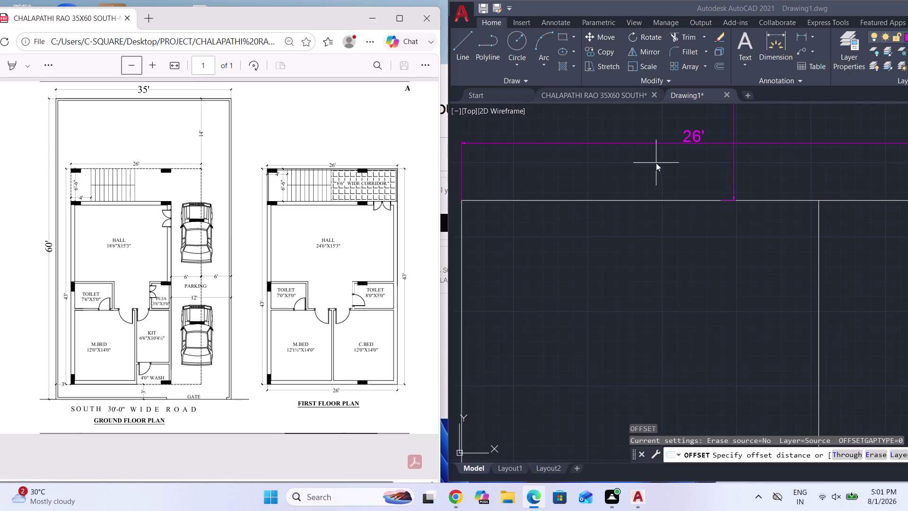
scroll(down, 3)
scroll(up, 3)
scroll(down, 3)
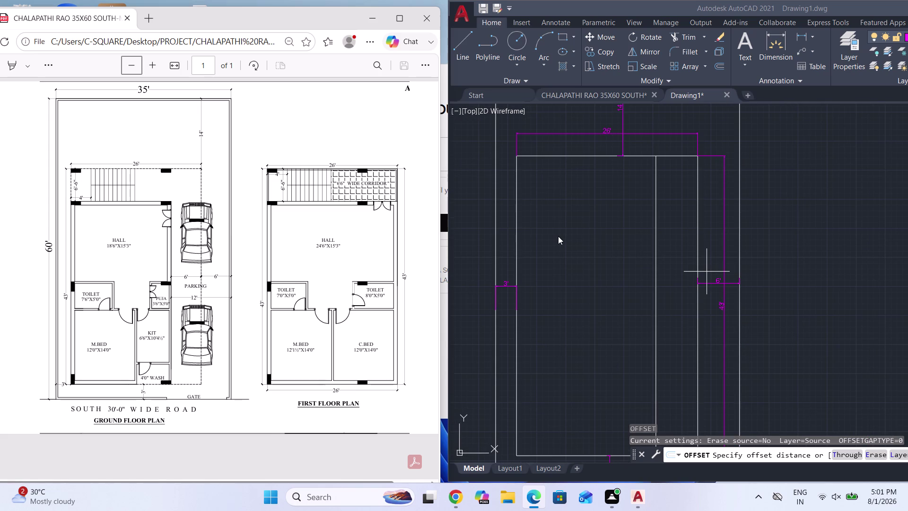
scroll(down, 3)
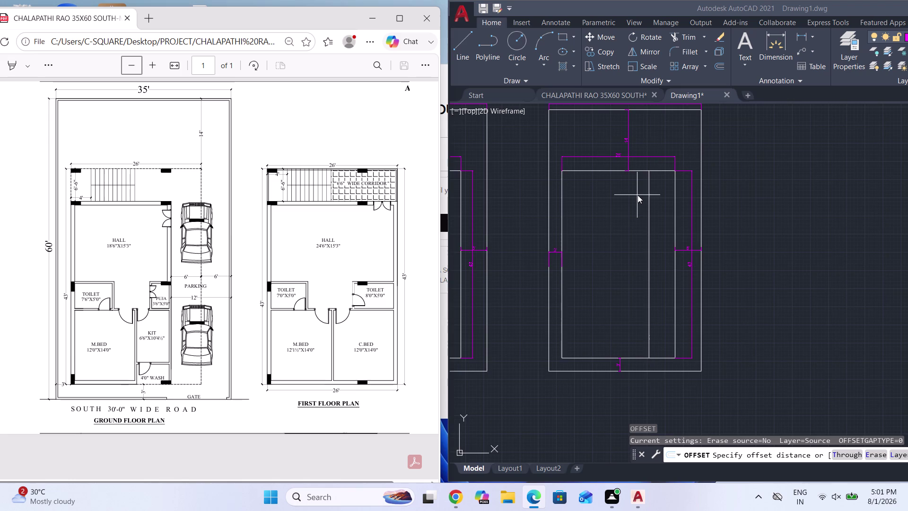
scroll(up, 3)
key(Escape)
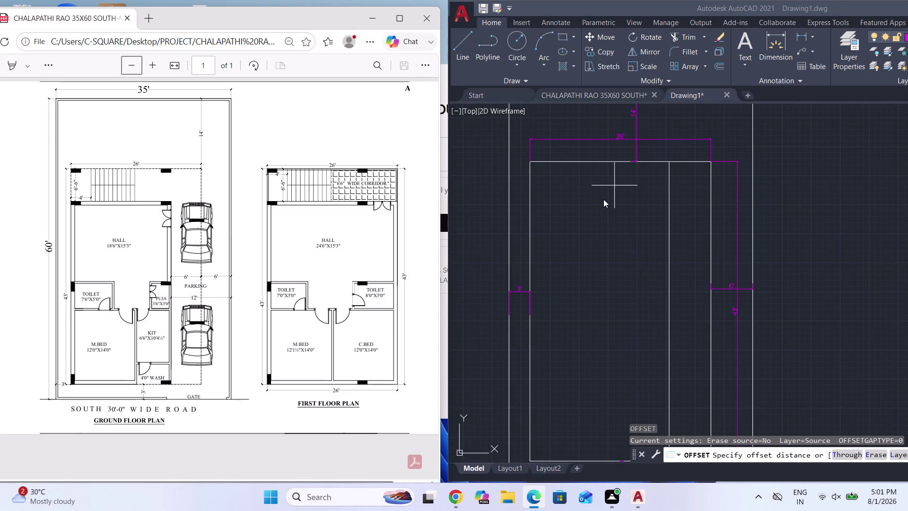
Start OFFSET up to its distance prompt and zoom the reference plan out.
key(o)
key(Return)
key(Return)
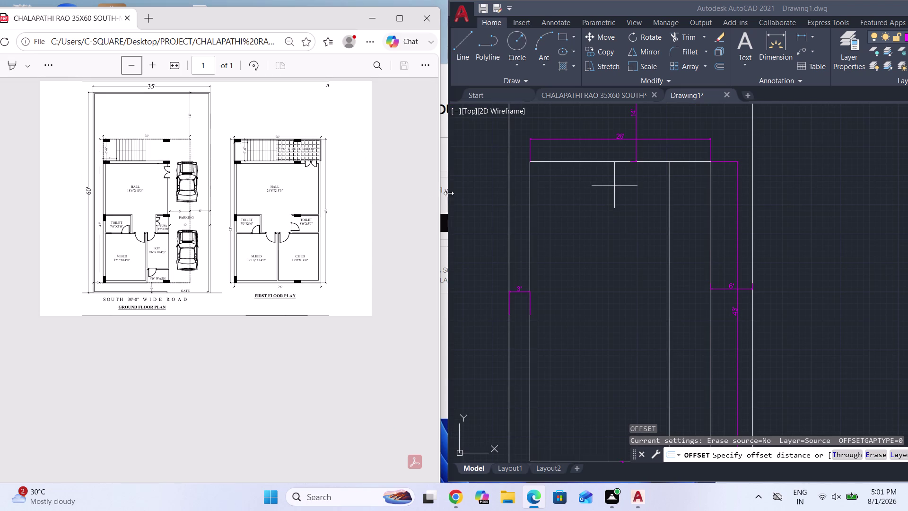
click(150, 66)
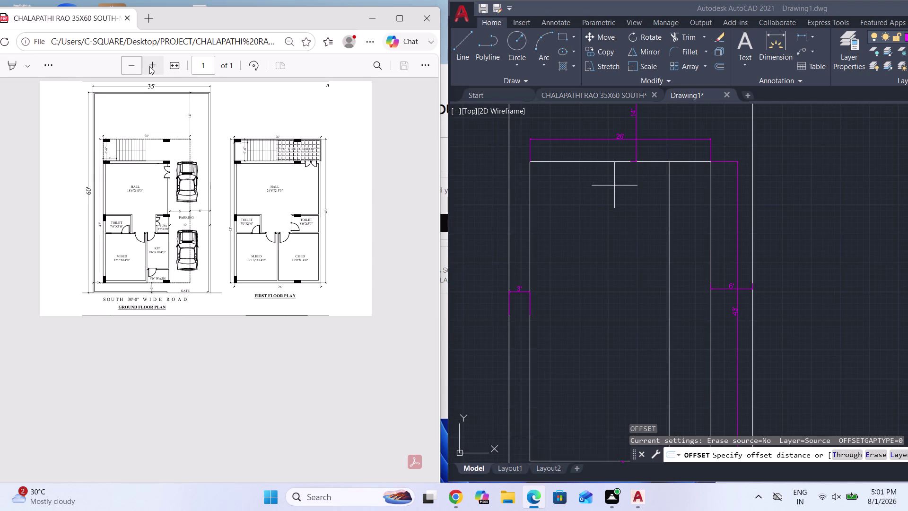
click(149, 65)
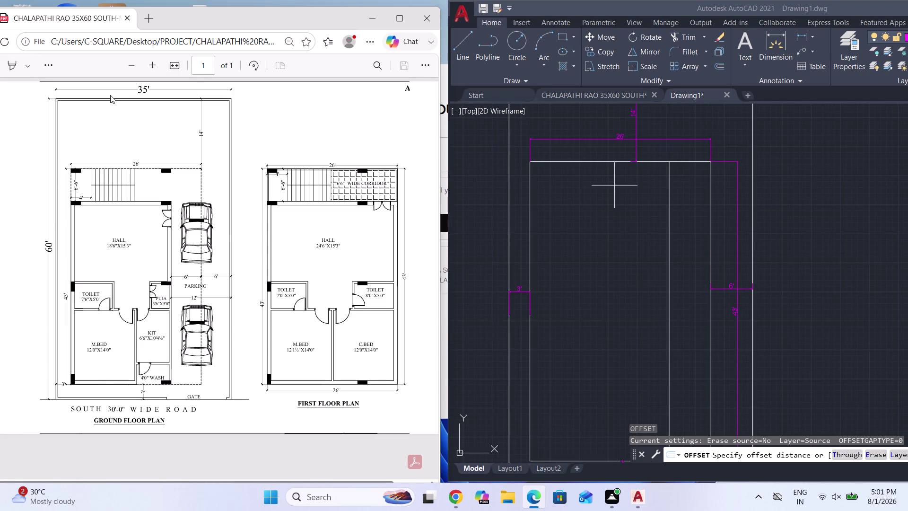
click(152, 64)
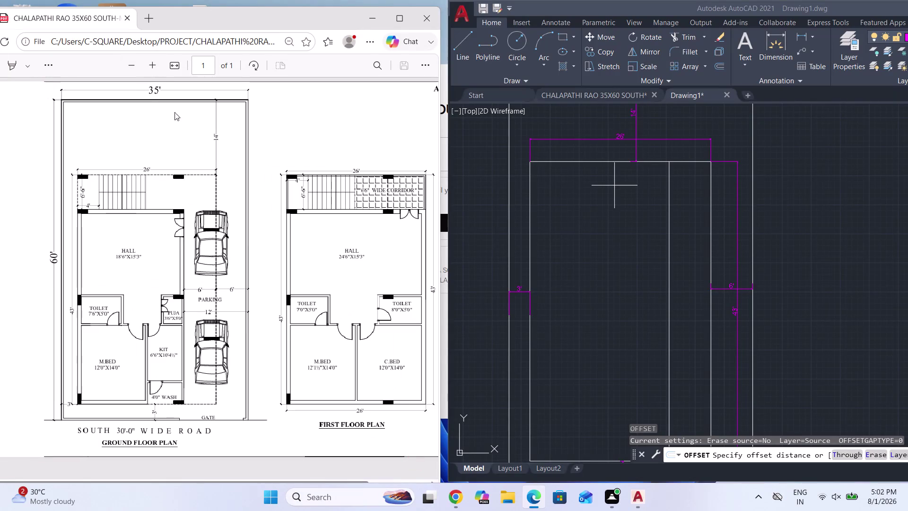
Offset the second plot's top wall line 9" inward.
click(611, 228)
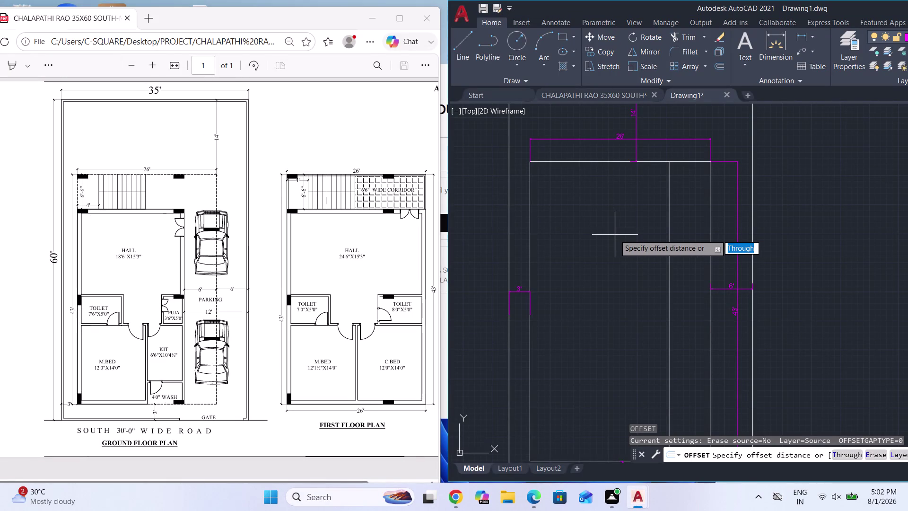
key(Return)
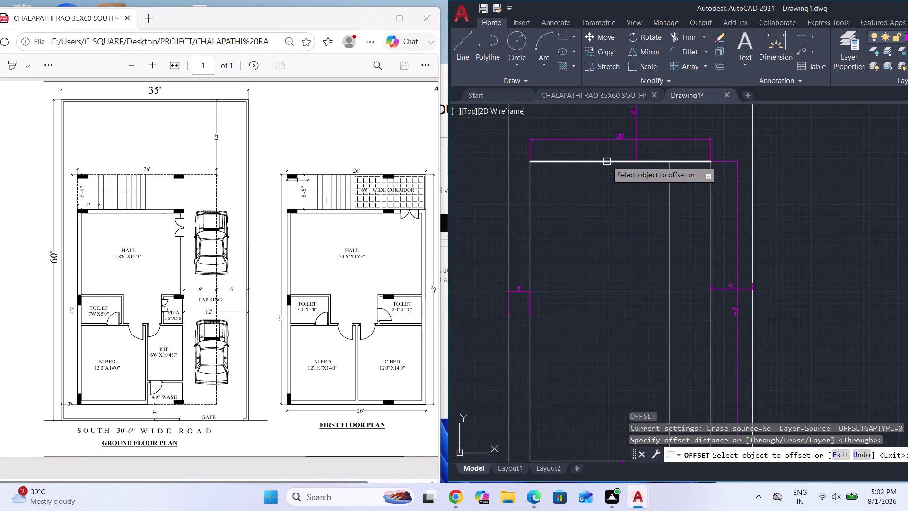
click(606, 163)
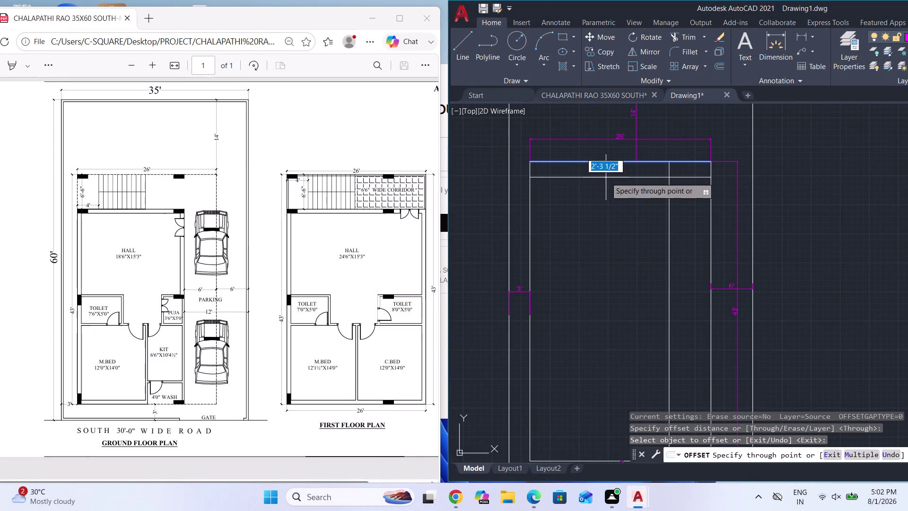
text(9)
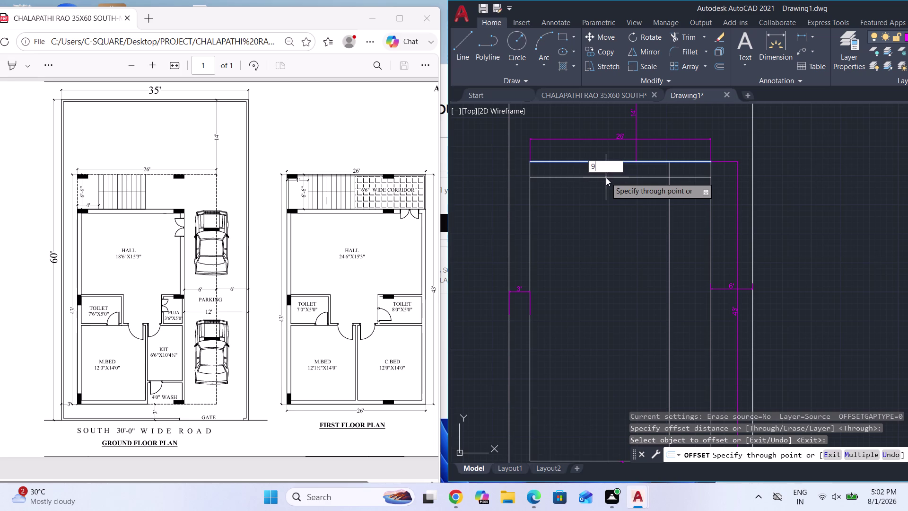
text(")
key(Return)
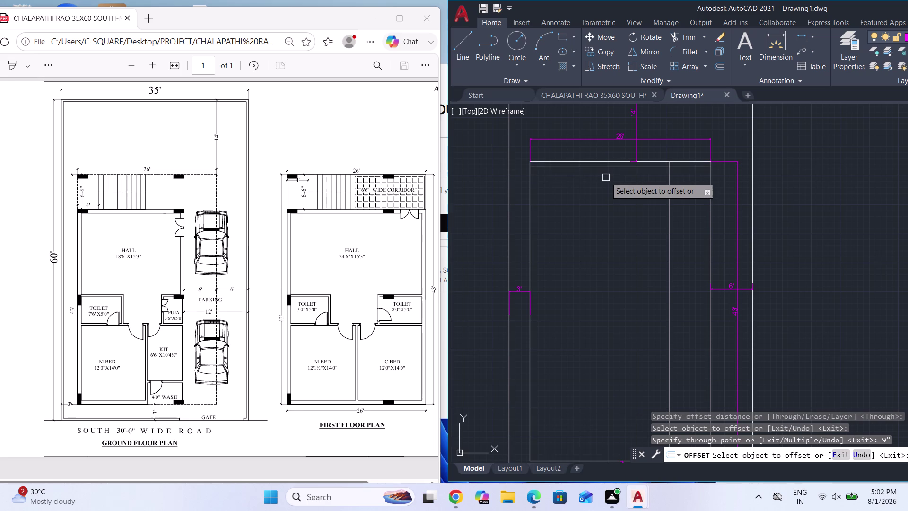
key(Escape)
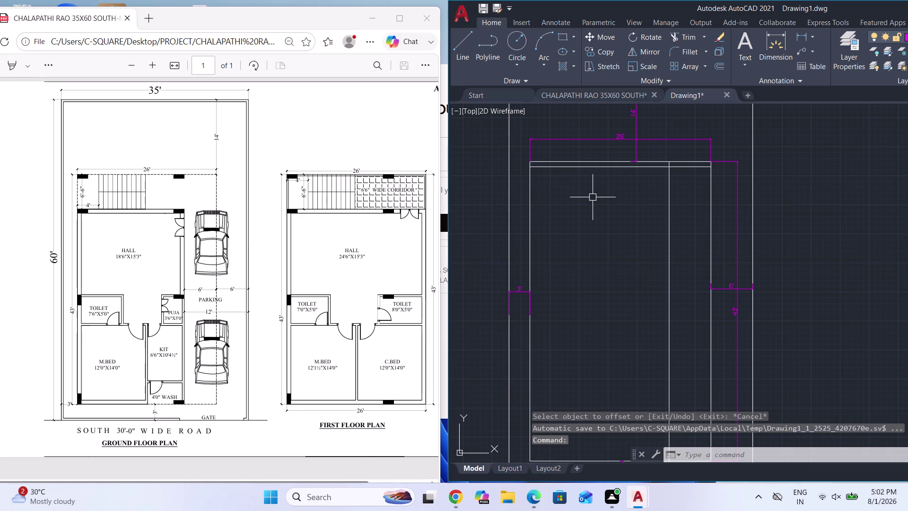
Offset the left wall line 9" toward the inside.
key(o)
key(Return)
text(9")
key(Return)
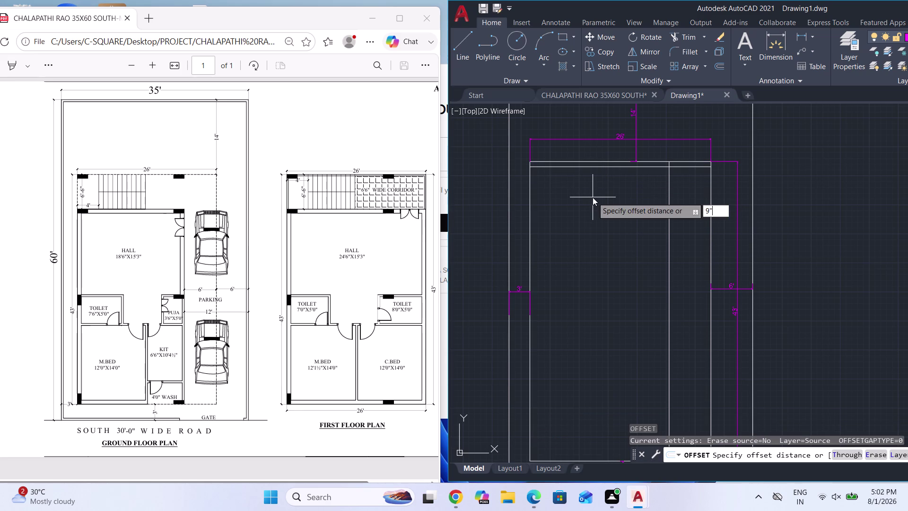
click(529, 233)
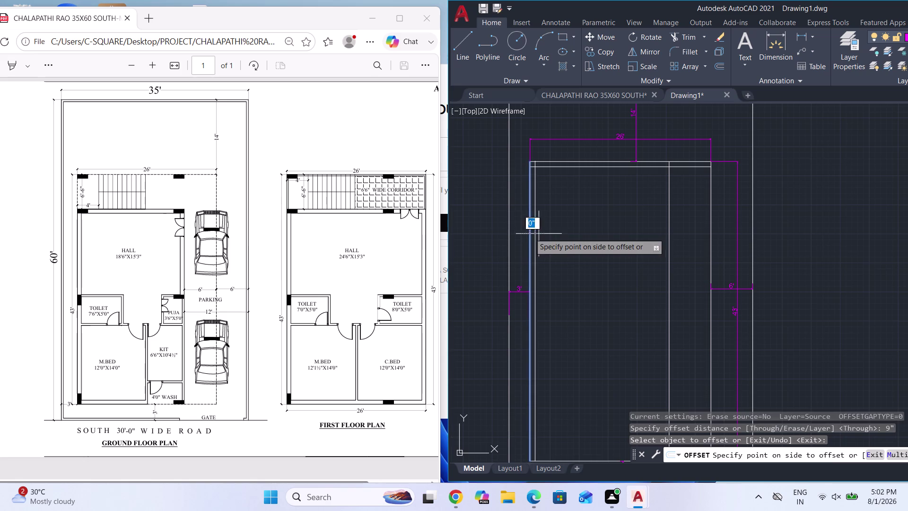
click(547, 236)
scroll(down, 3)
scroll(up, 3)
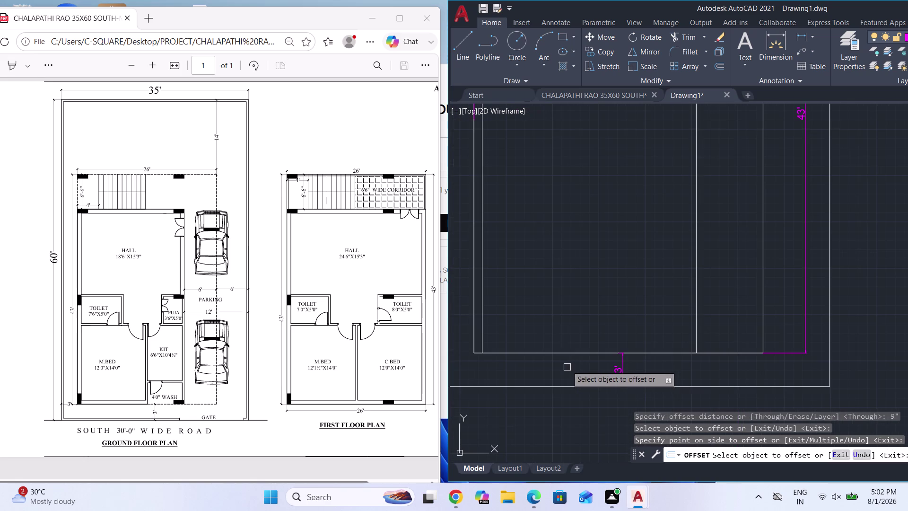
Offset the bottom wall line and the inner vertical partition 9" inward.
click(568, 353)
click(566, 330)
scroll(down, 3)
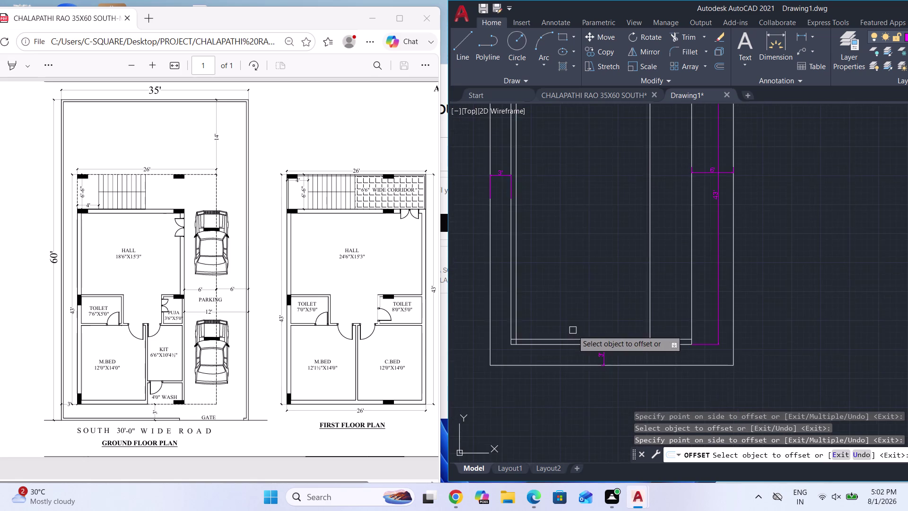
scroll(down, 3)
click(619, 241)
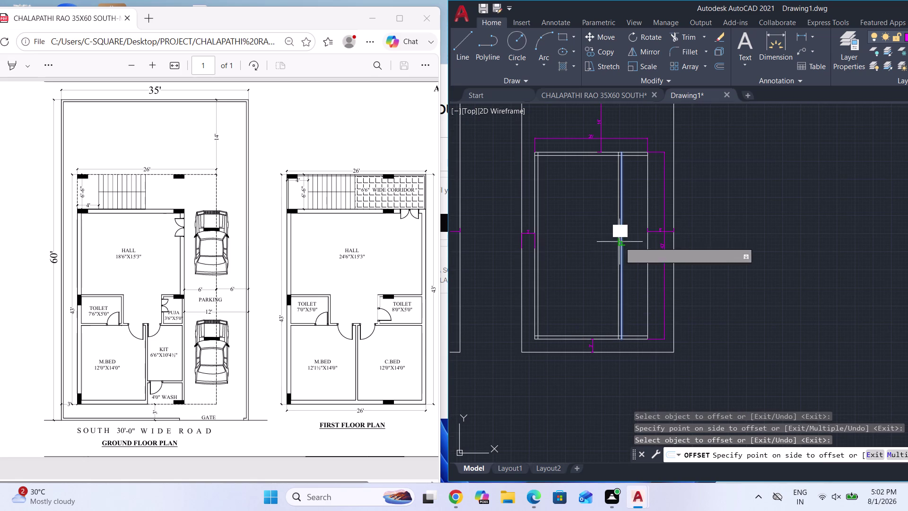
click(601, 246)
key(Escape)
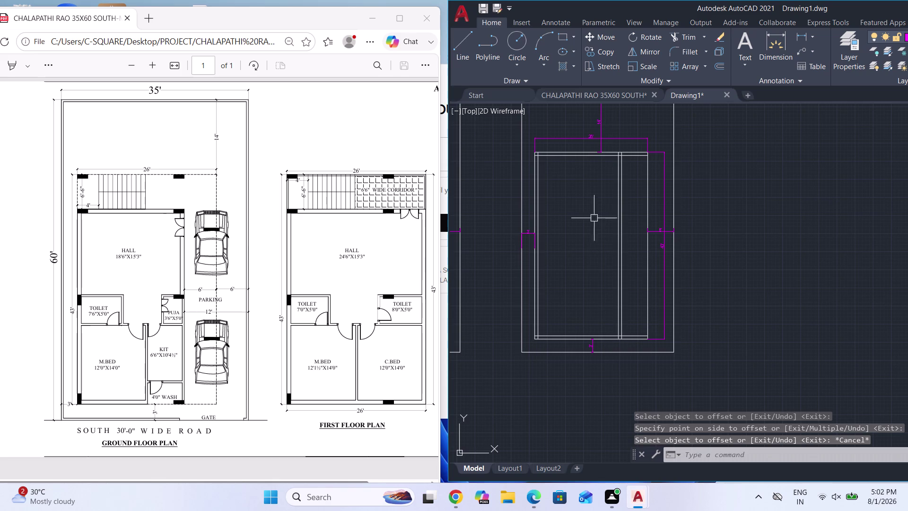
scroll(up, 3)
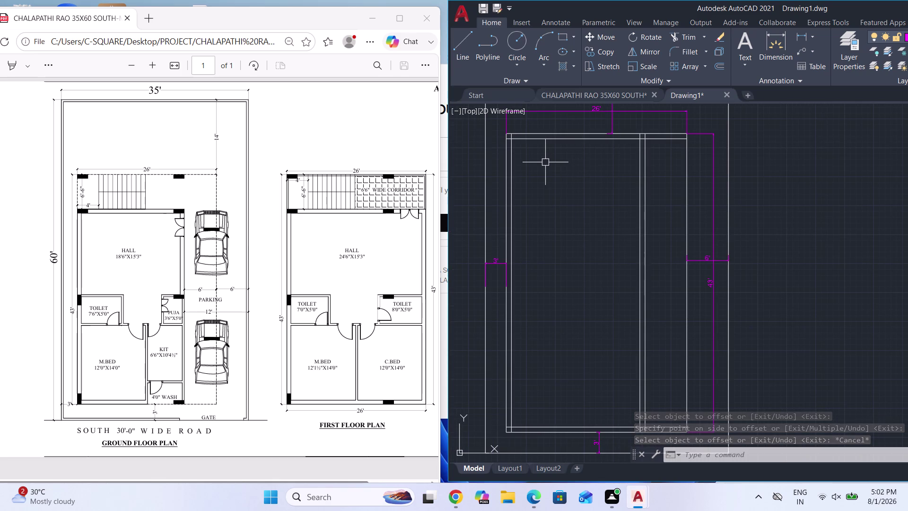
scroll(down, 3)
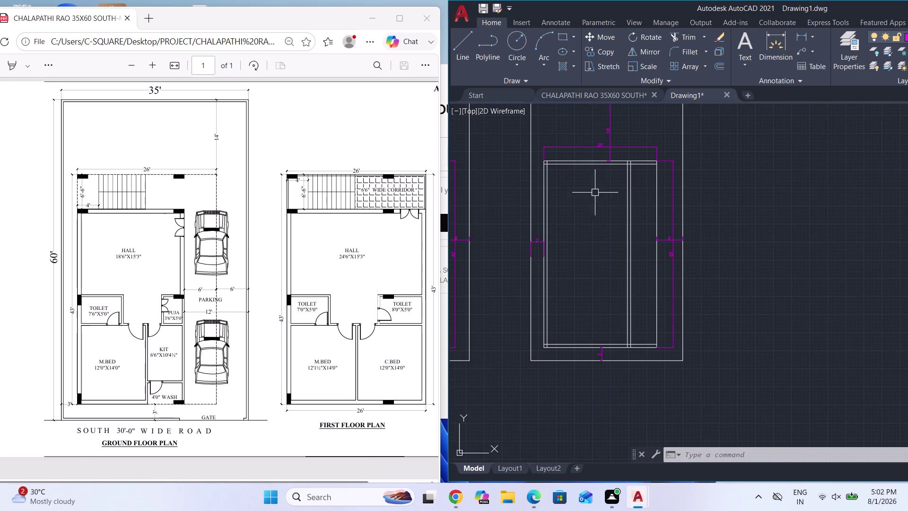
scroll(down, 3)
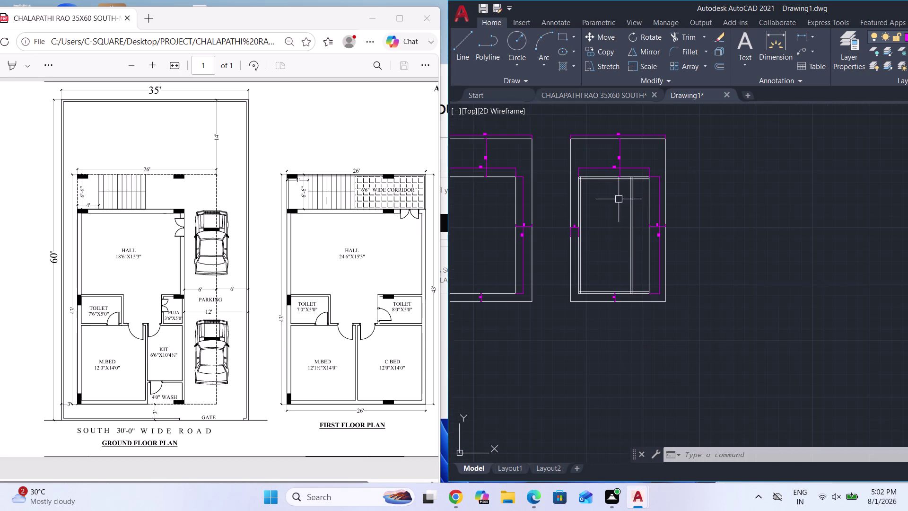
scroll(up, 3)
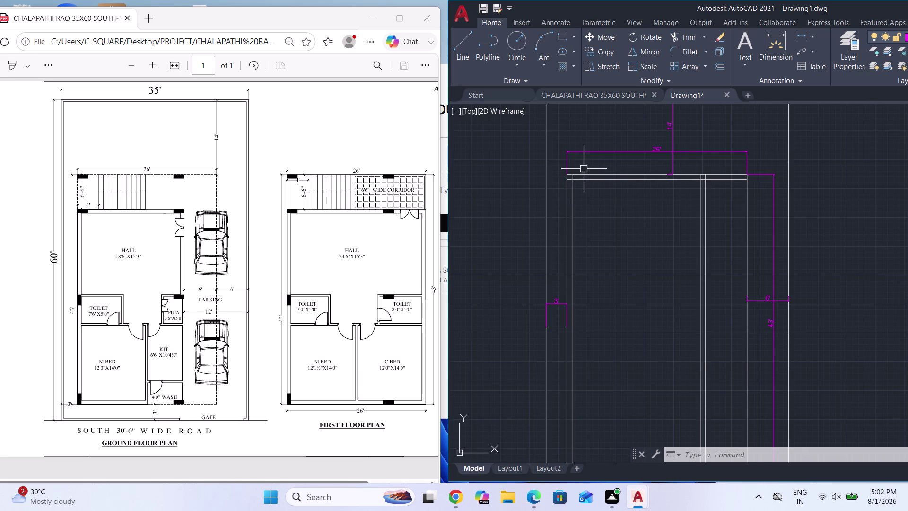
scroll(down, 3)
scroll(down, 3)
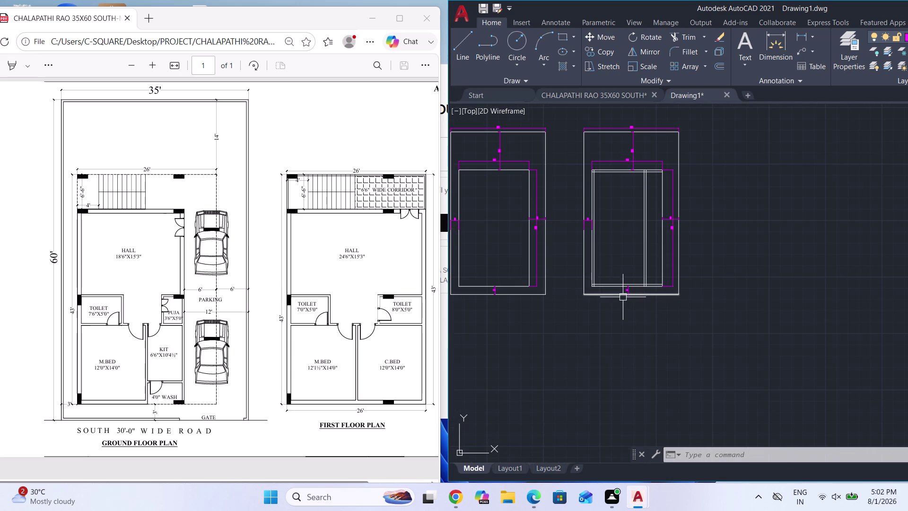
scroll(up, 3)
Trim off the overhanging wall line end at the second plot's bottom-right corner.
text(T)
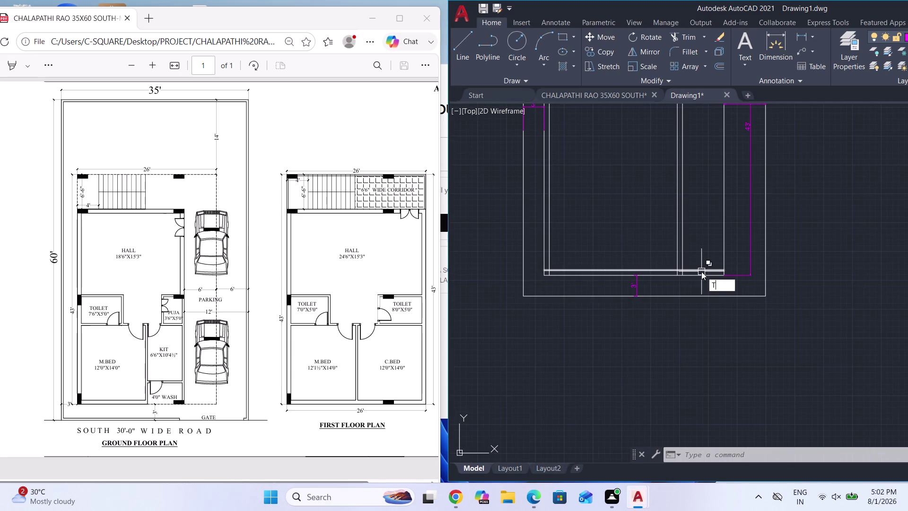
text(R)
key(Return)
key(Return)
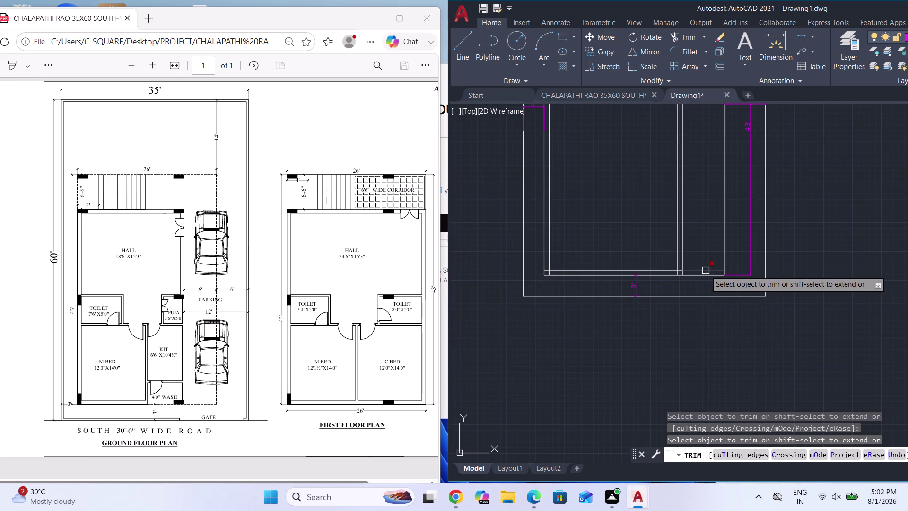
click(705, 270)
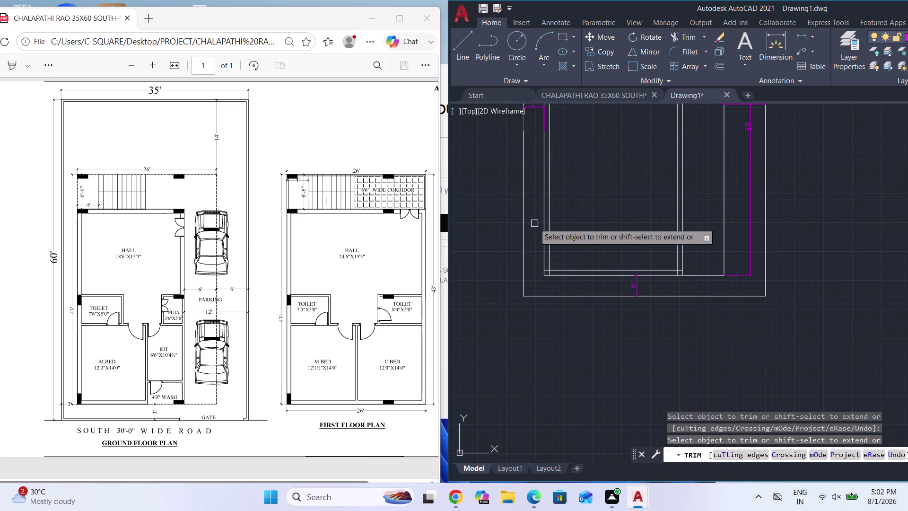
scroll(down, 3)
scroll(up, 3)
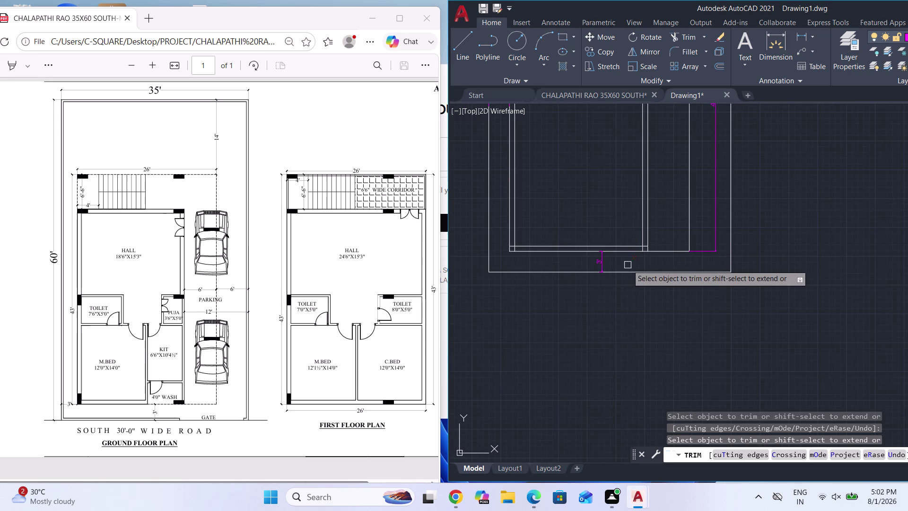
key(Escape)
key(o)
key(Return)
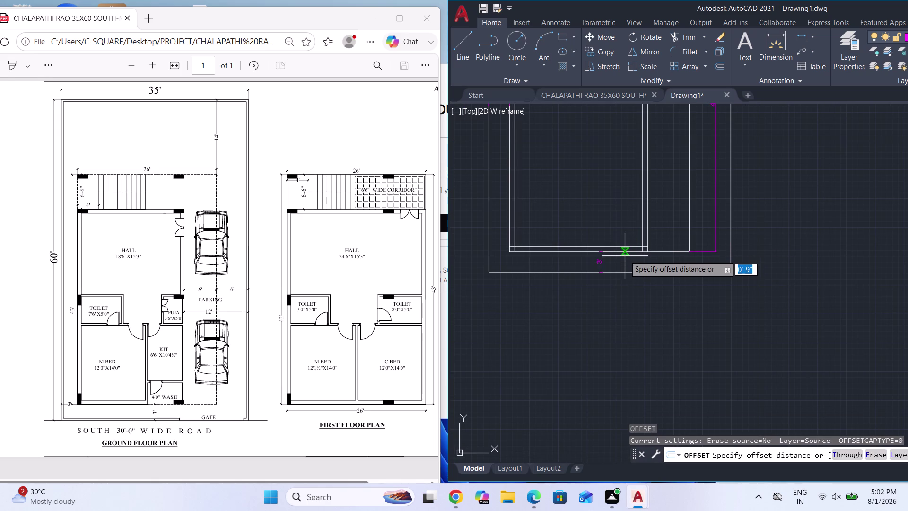
Offset the vertical wall line near the bottom by 4.5 inches.
key(4)
key(Escape)
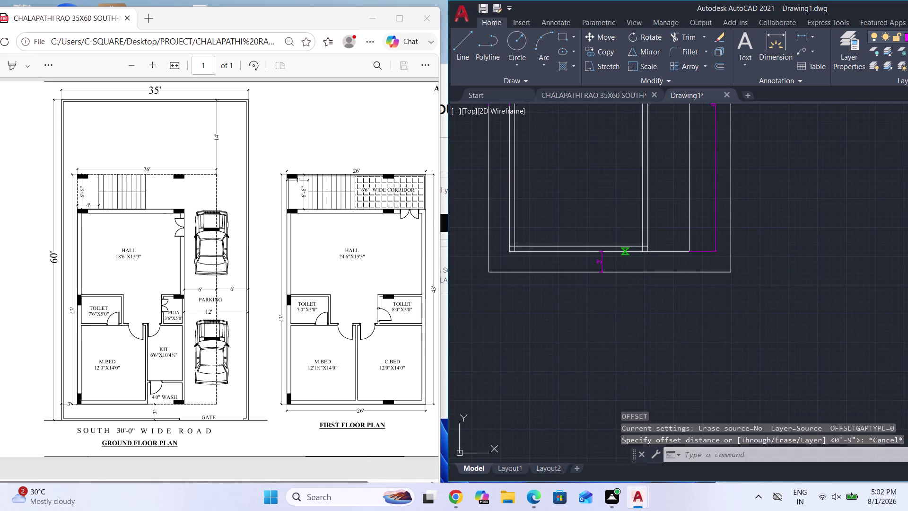
key(o)
key(Return)
key(Return)
scroll(up, 3)
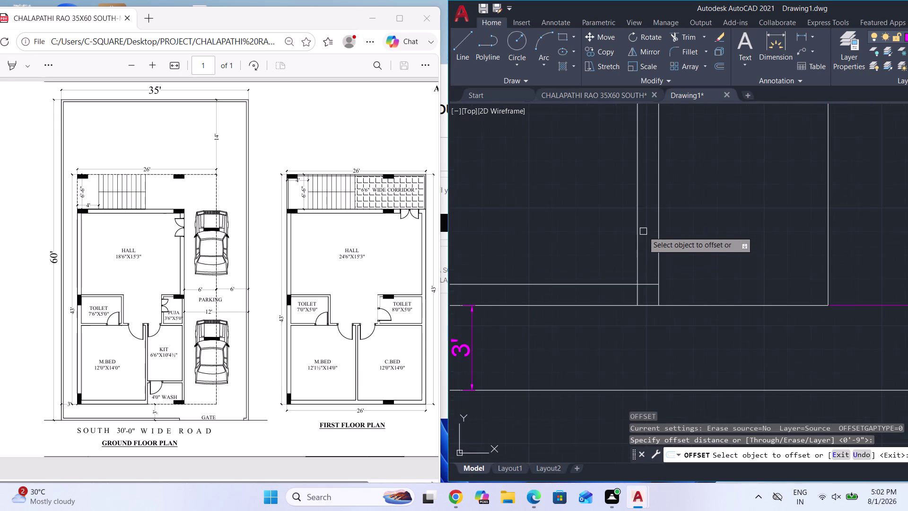
click(637, 226)
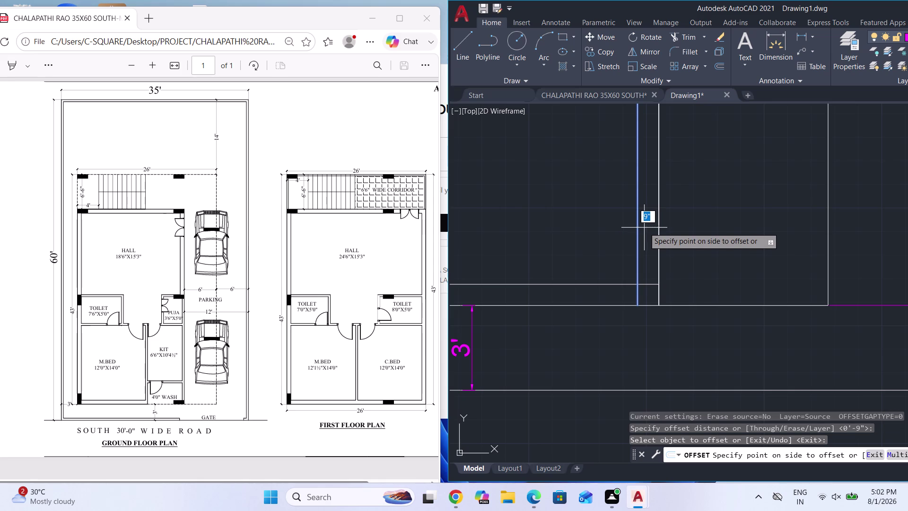
text(4.5")
key(Return)
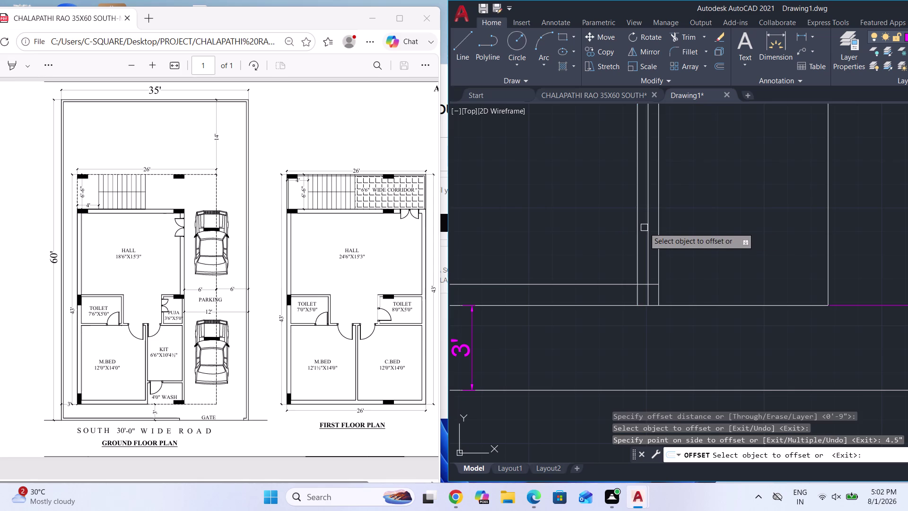
scroll(down, 3)
scroll(down, 3)
key(Escape)
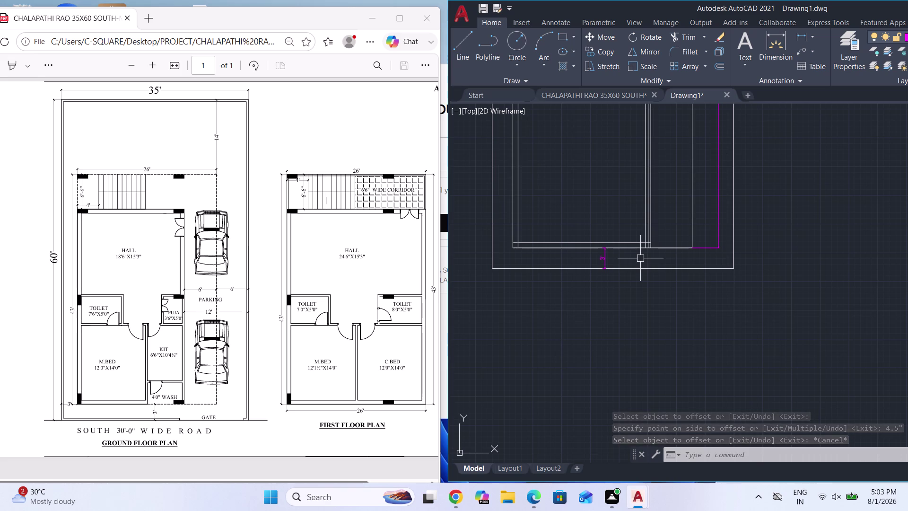
Restart OFFSET, keeping the 4.5-inch distance.
key(o)
key(Return)
key(Return)
scroll(up, 3)
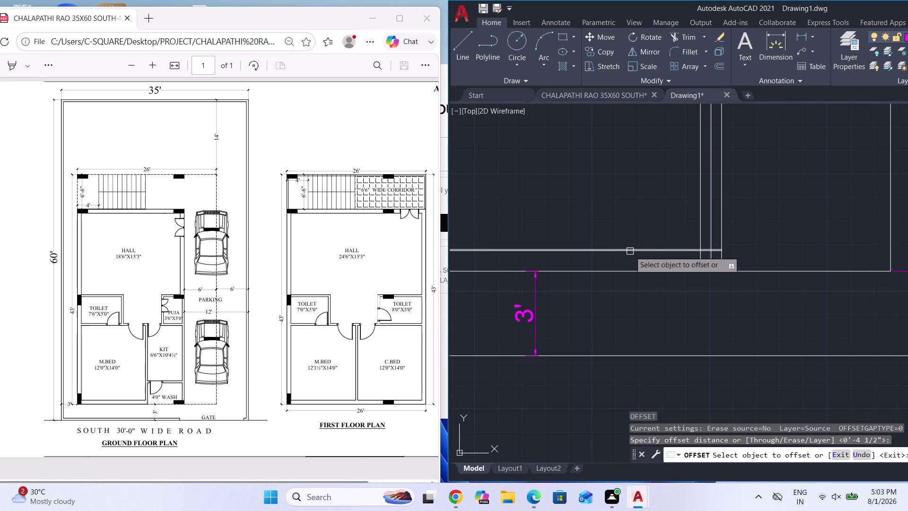
Offset the bottom horizontal wall line by 4 feet.
click(630, 251)
scroll(down, 3)
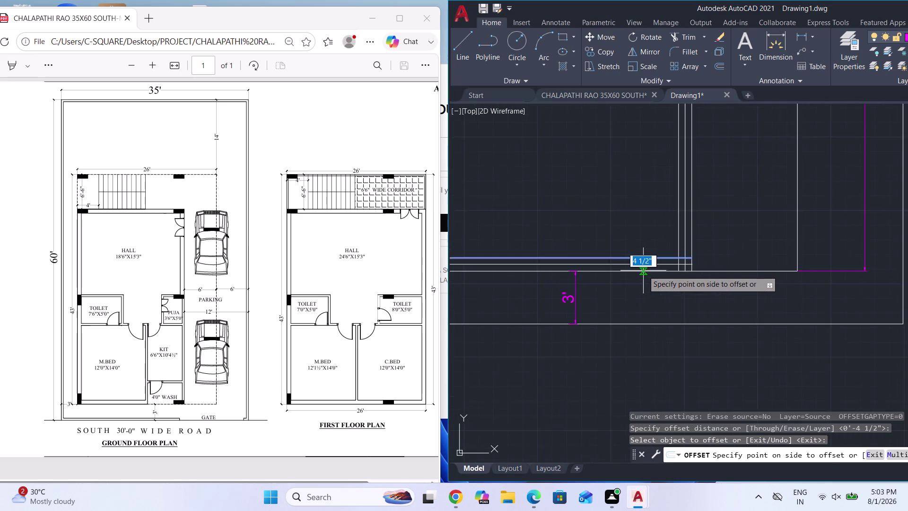
scroll(down, 3)
text(1)
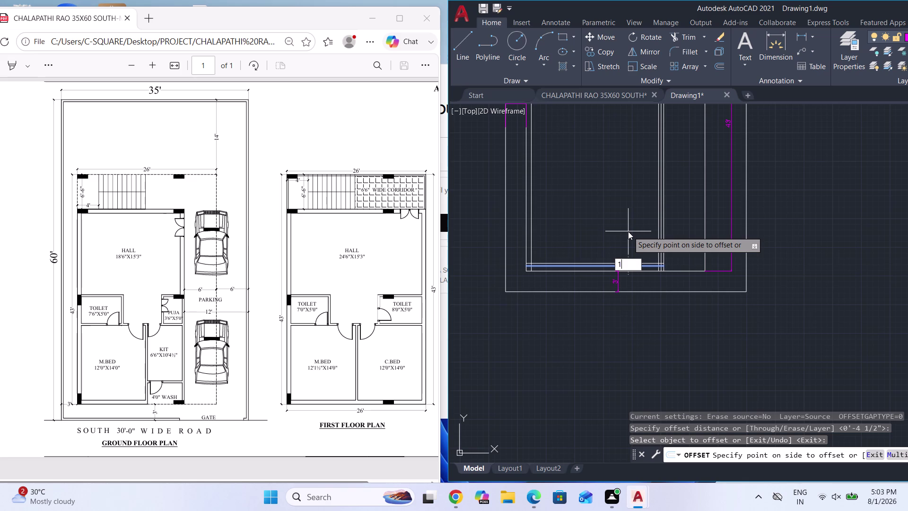
text(4')
key(Return)
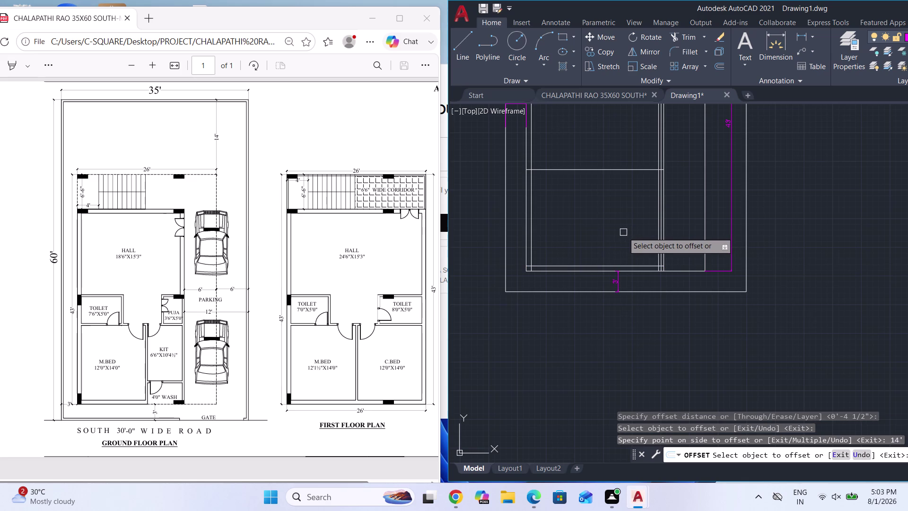
scroll(down, 3)
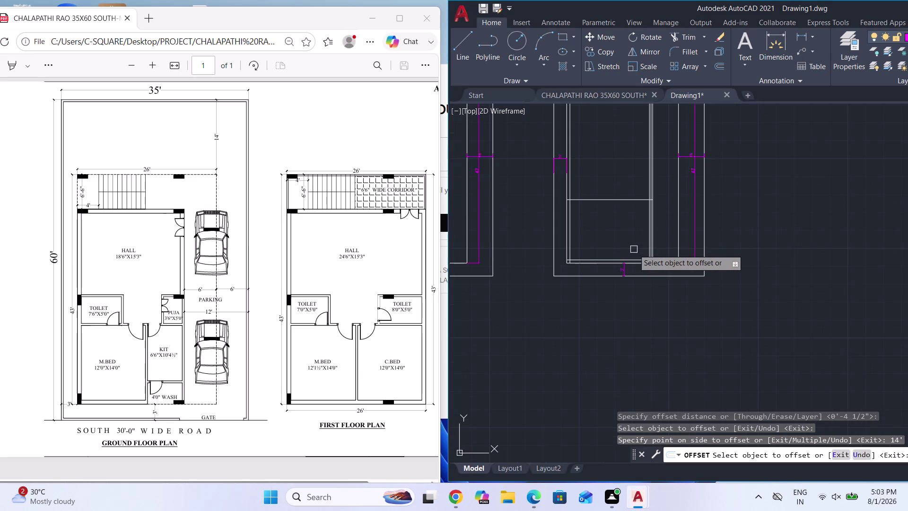
scroll(up, 3)
click(598, 207)
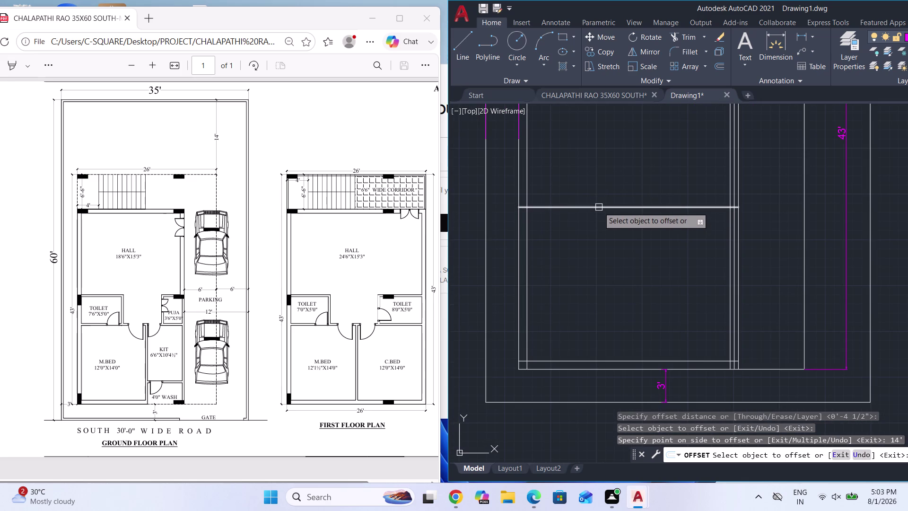
click(598, 189)
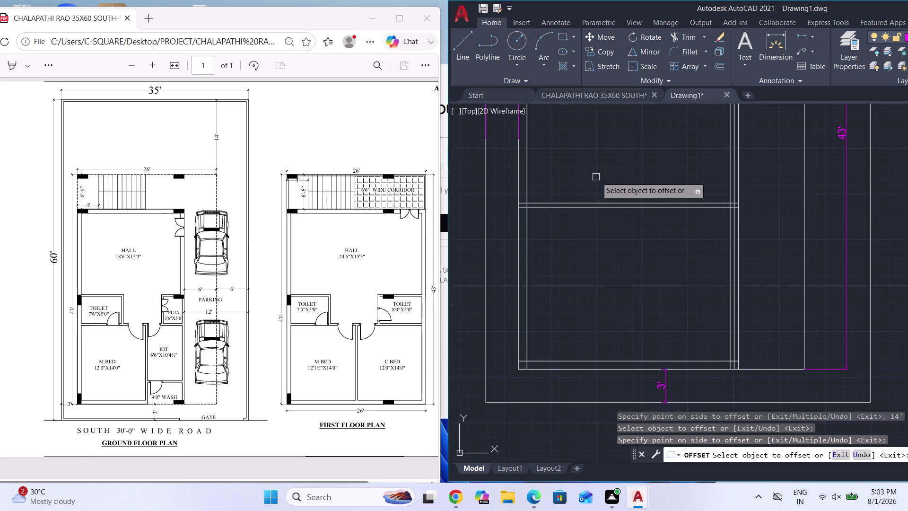
Offset horizontal wall lines by 5 feet, copying the new line again.
scroll(down, 3)
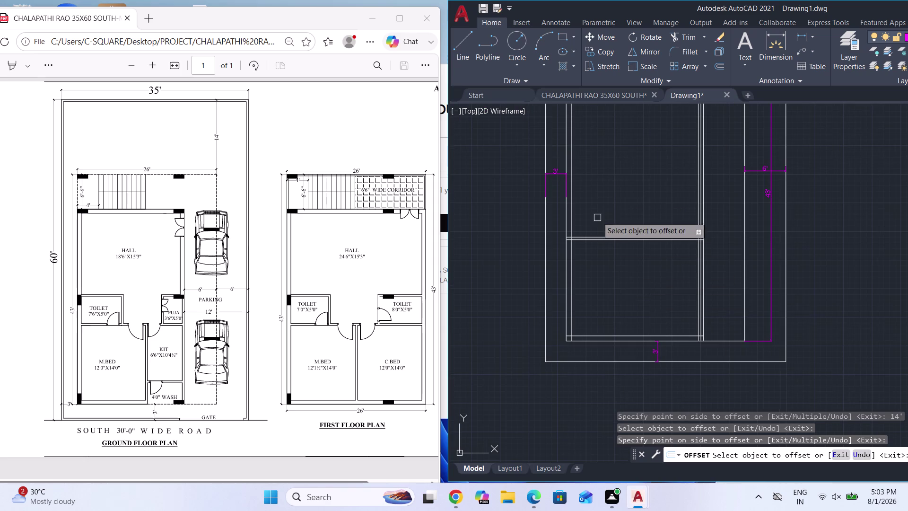
scroll(up, 3)
click(611, 268)
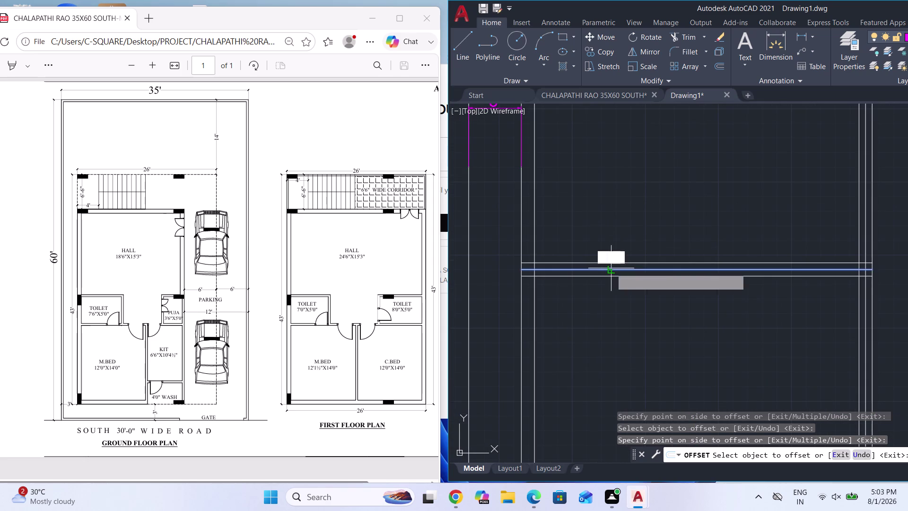
text(5')
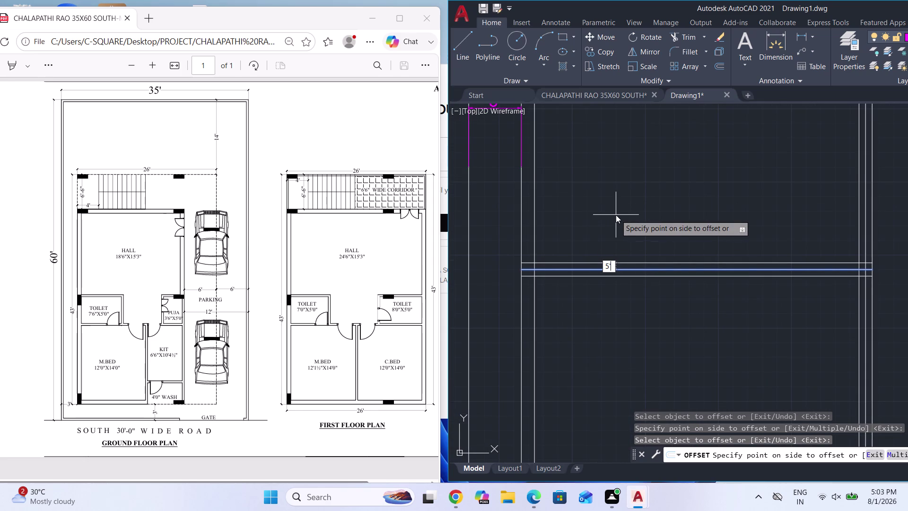
key(Return)
click(615, 181)
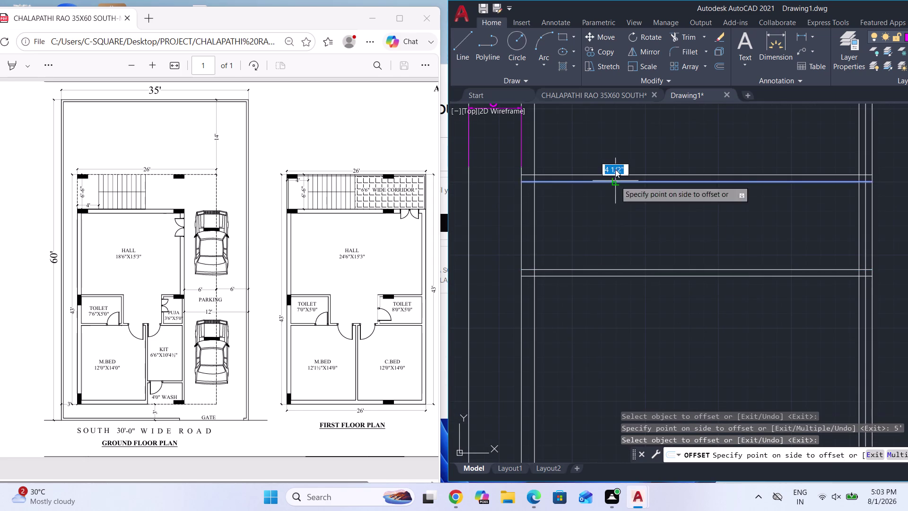
click(616, 163)
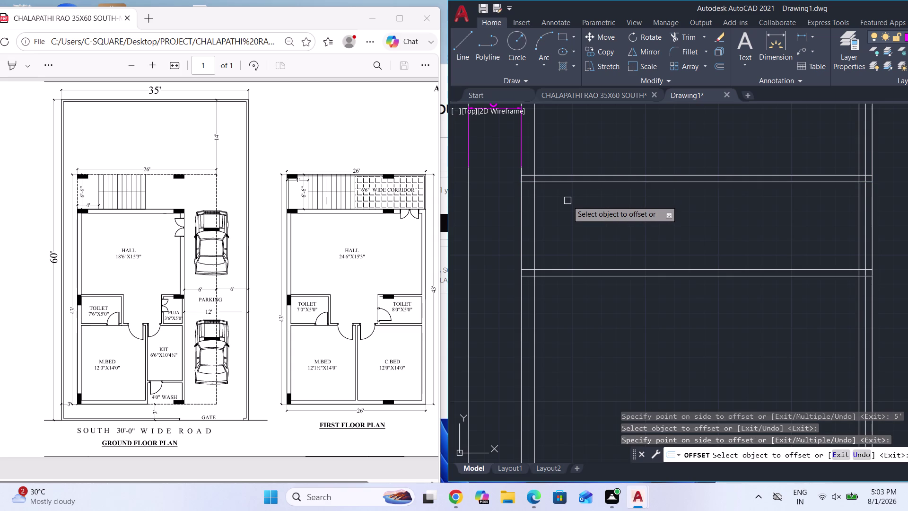
Offset a horizontal wall line by 15'3".
scroll(down, 3)
scroll(down, 3)
scroll(down, 3)
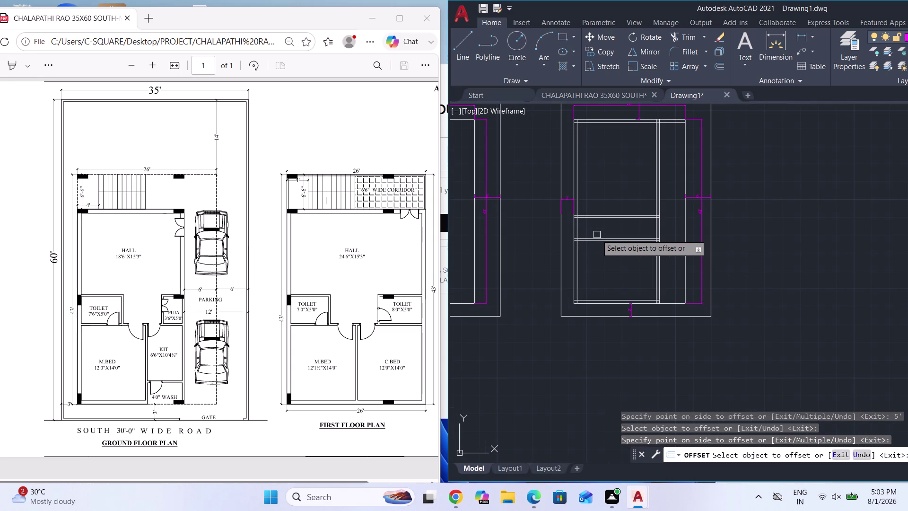
scroll(up, 3)
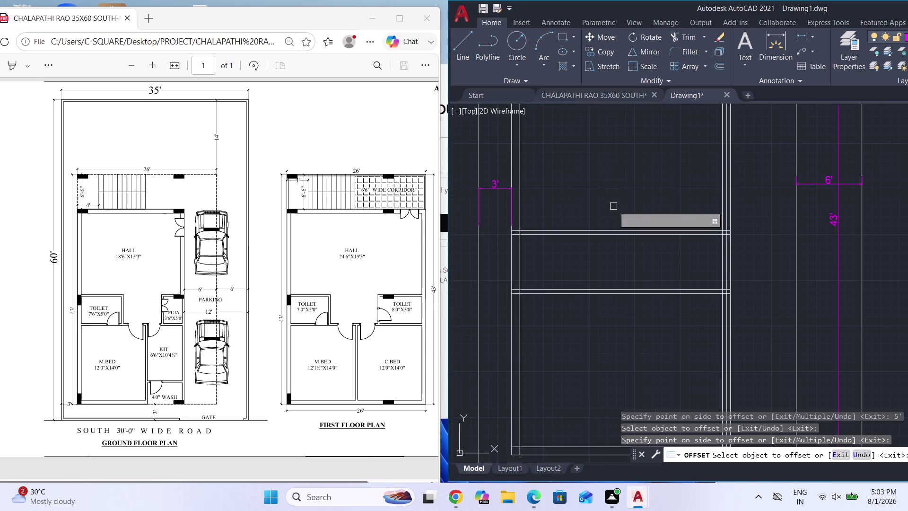
click(624, 230)
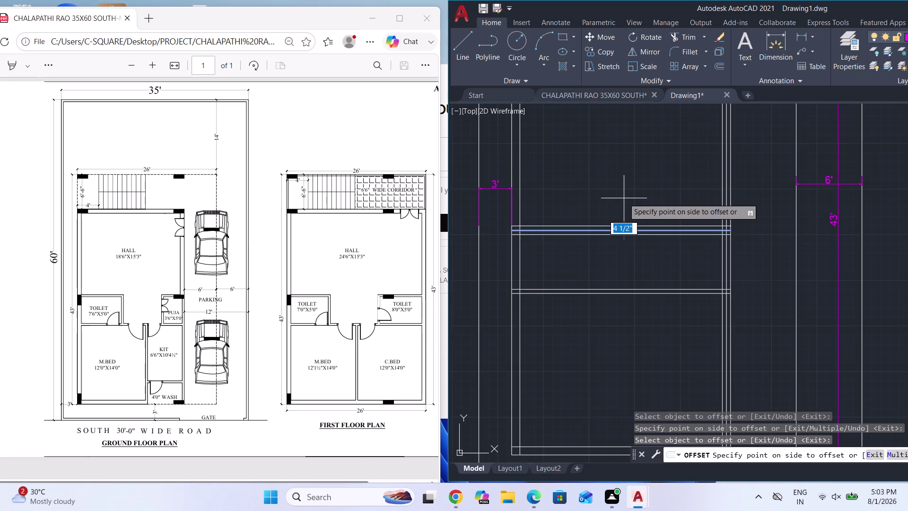
text(15')
key(3)
key(shift+quotedbl)
key(Return)
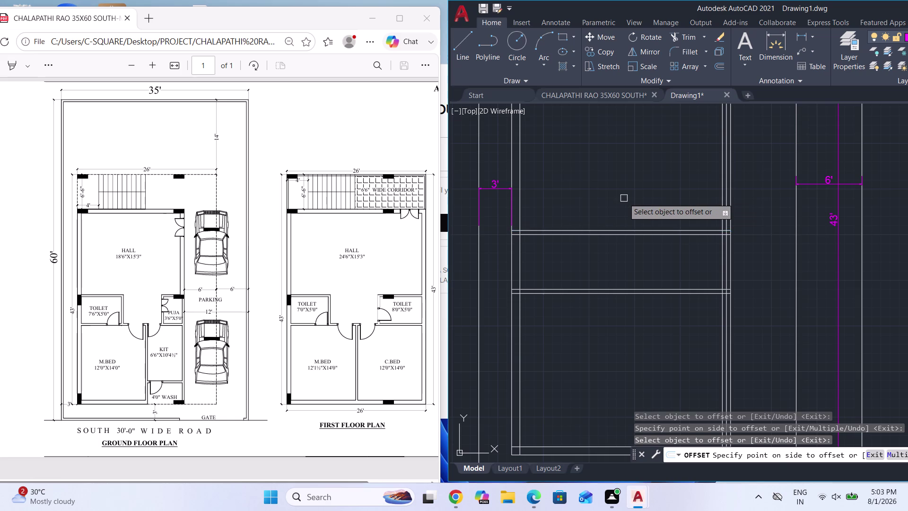
Offset the upper wall line by 9 inches.
scroll(down, 3)
scroll(up, 3)
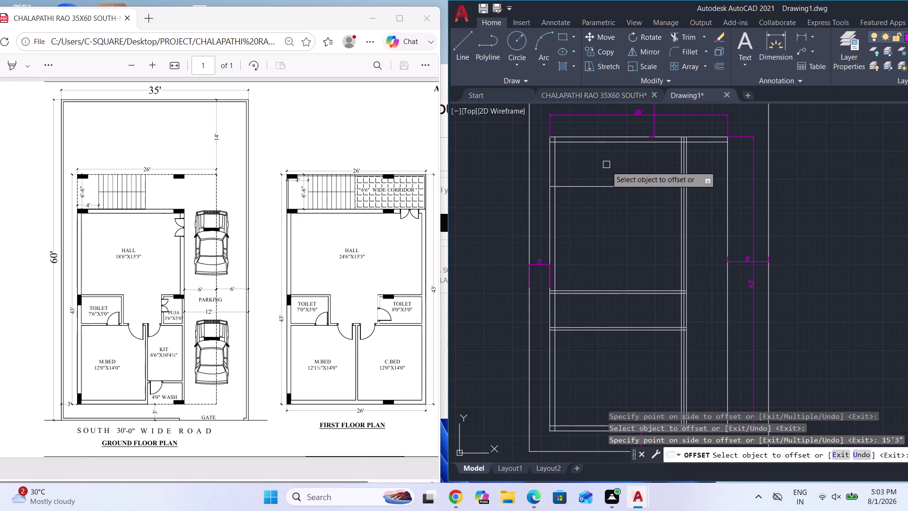
click(611, 184)
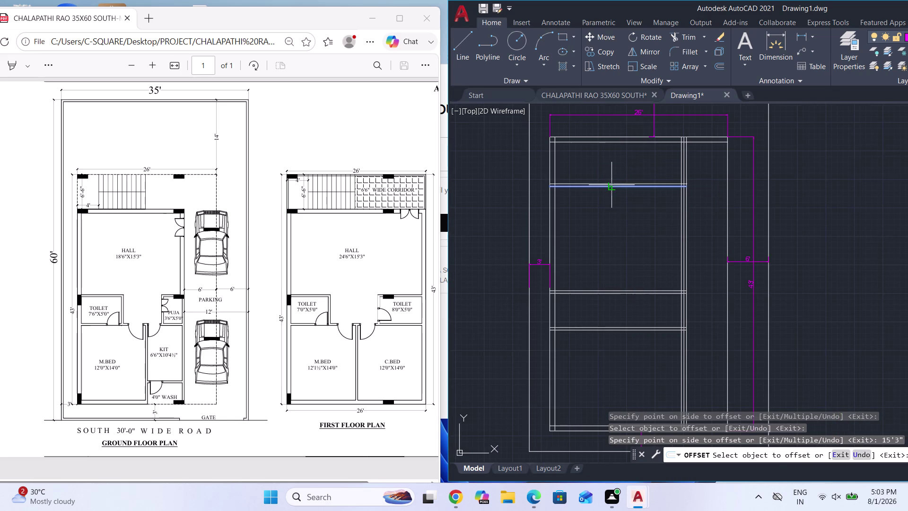
text(9)
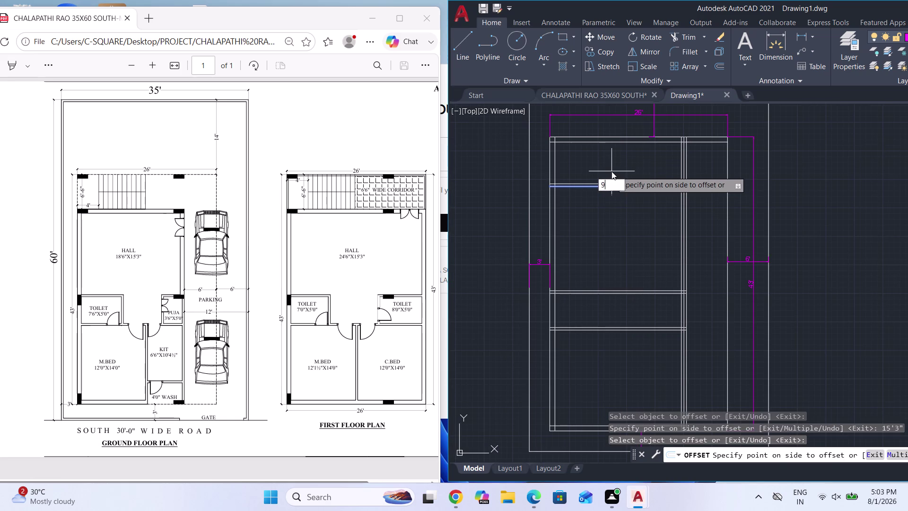
text(")
key(Return)
key(Escape)
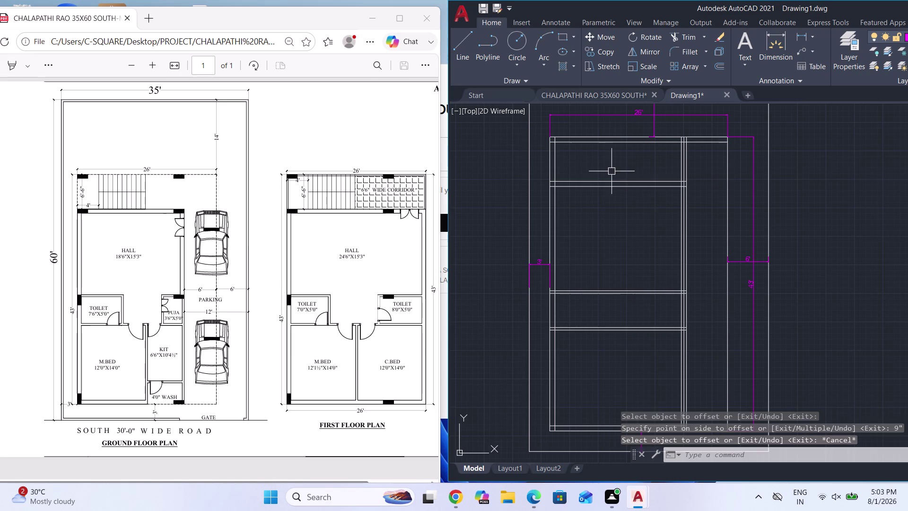
Measure a 6'-6" linear dimension between two points, then cancel it.
click(797, 34)
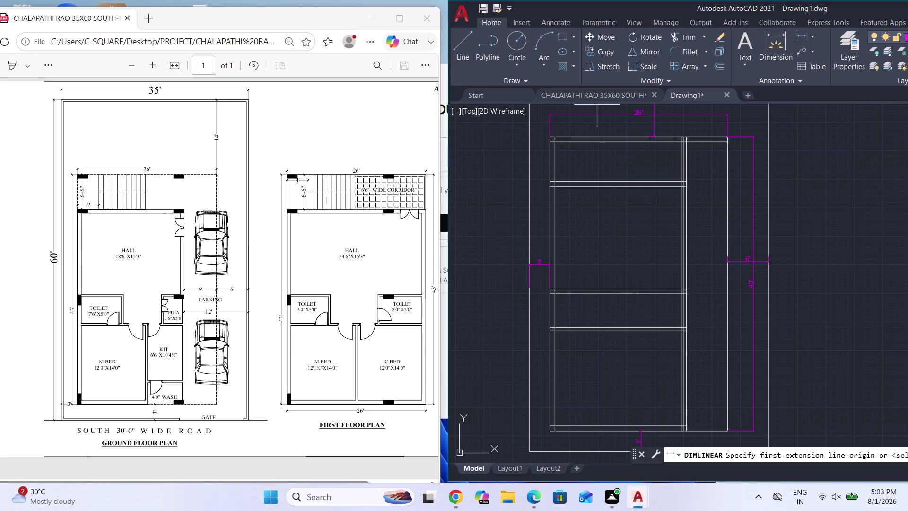
scroll(up, 3)
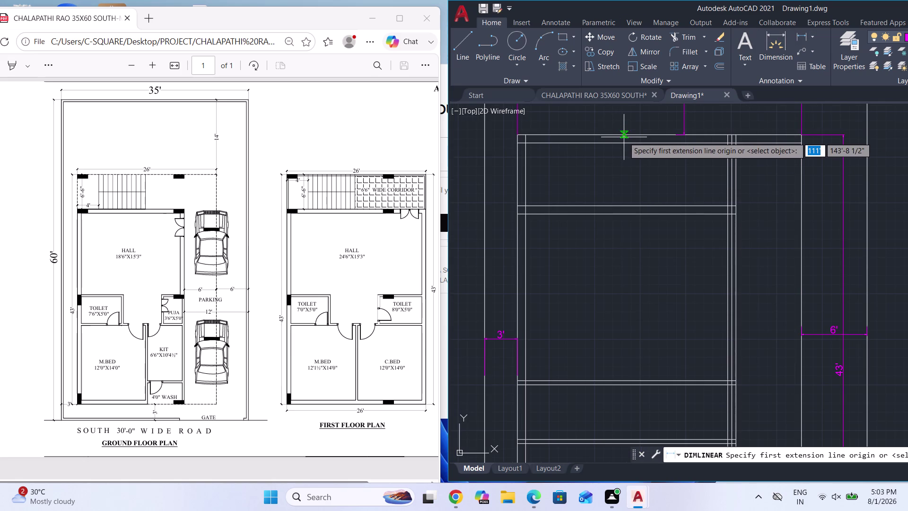
click(623, 134)
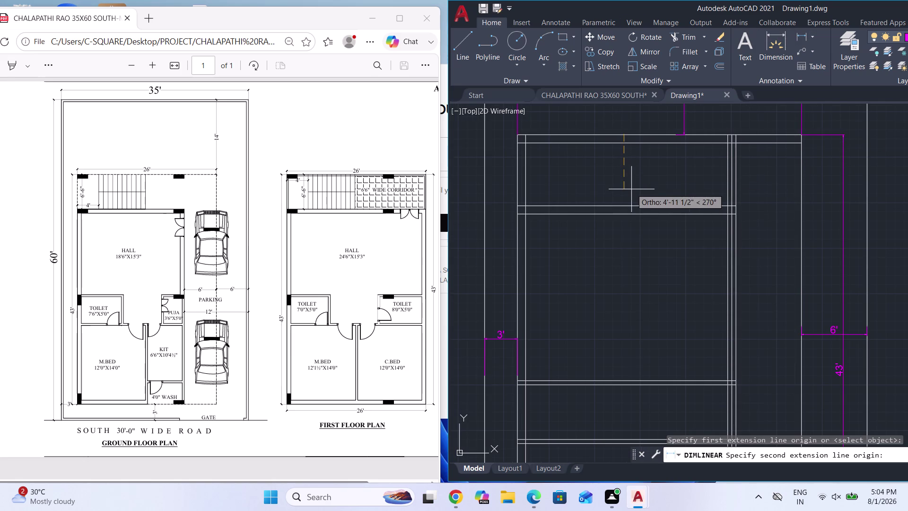
click(622, 205)
scroll(up, 3)
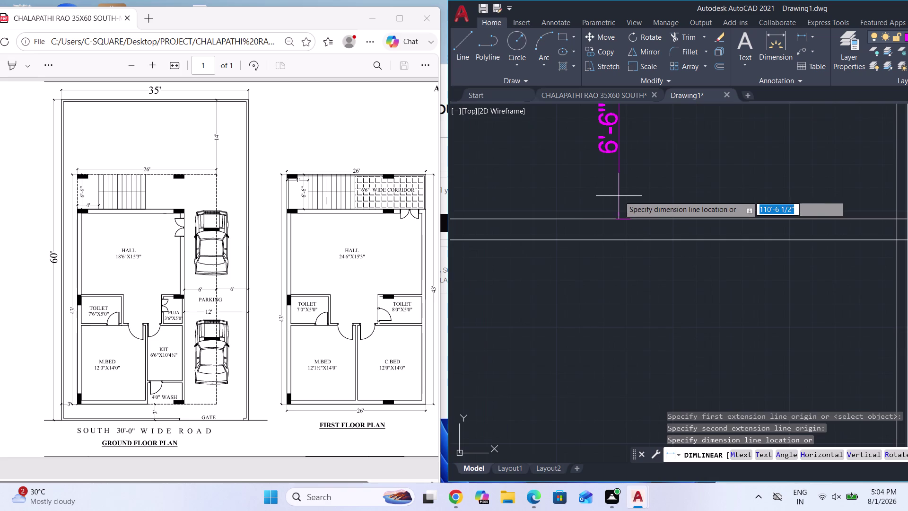
scroll(down, 3)
key(Escape)
scroll(down, 3)
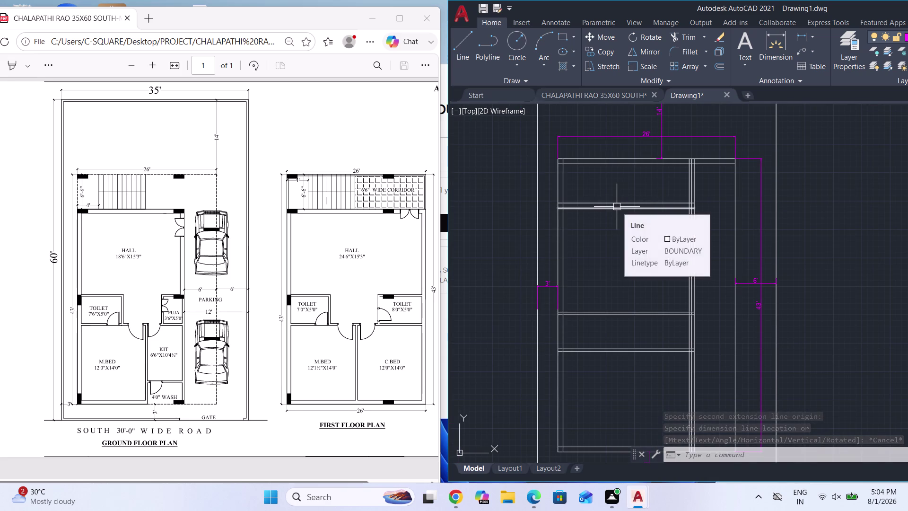
key(Escape)
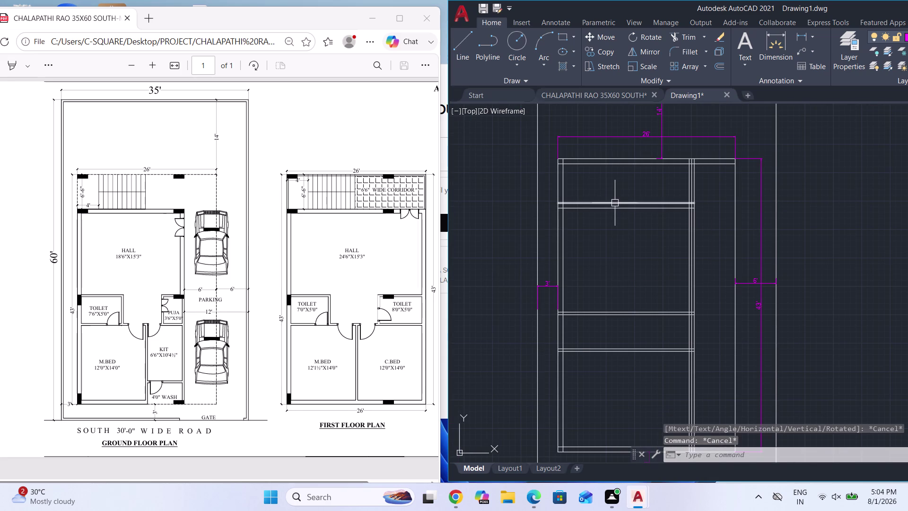
scroll(down, 3)
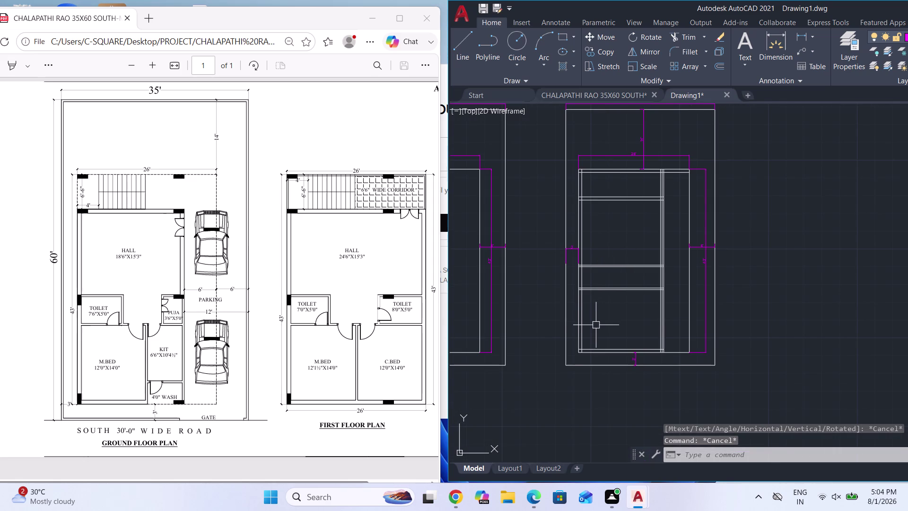
scroll(up, 3)
key(Escape)
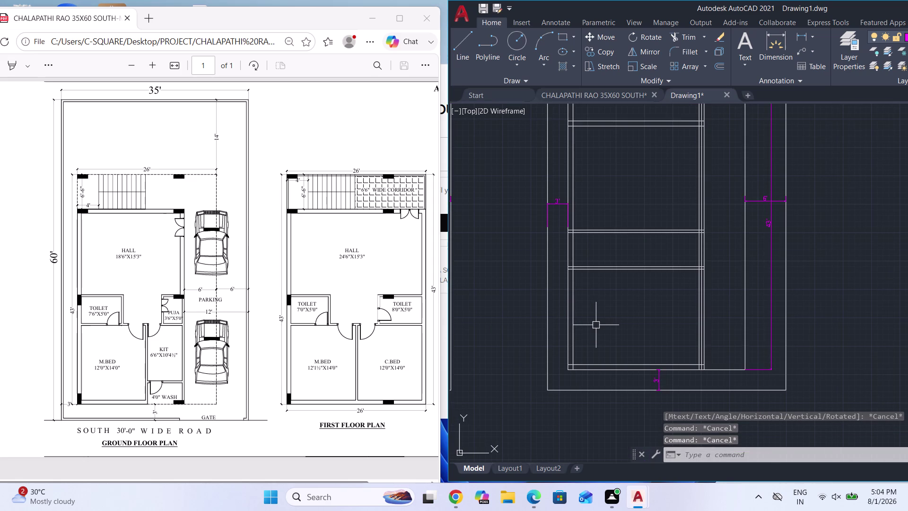
scroll(down, 3)
Restart OFFSET in through-point mode.
key(o)
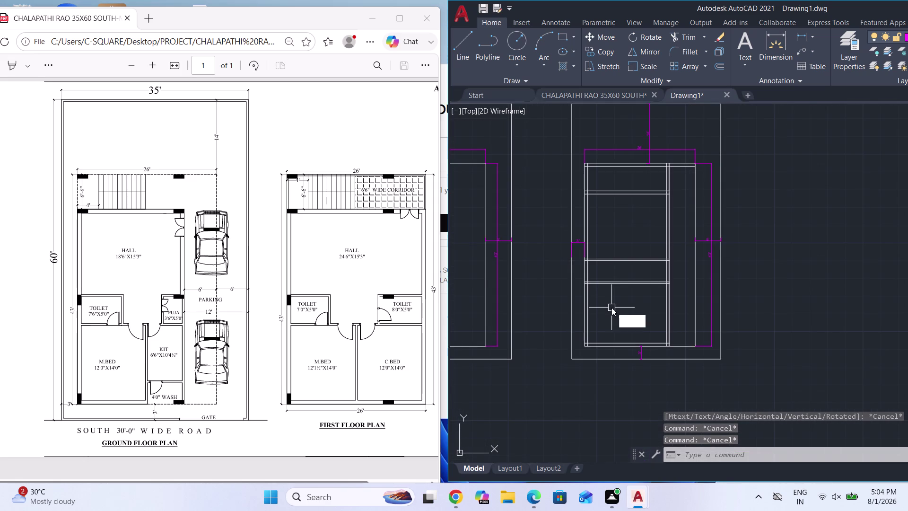
key(Return)
key(Return)
scroll(up, 3)
scroll(up, 3)
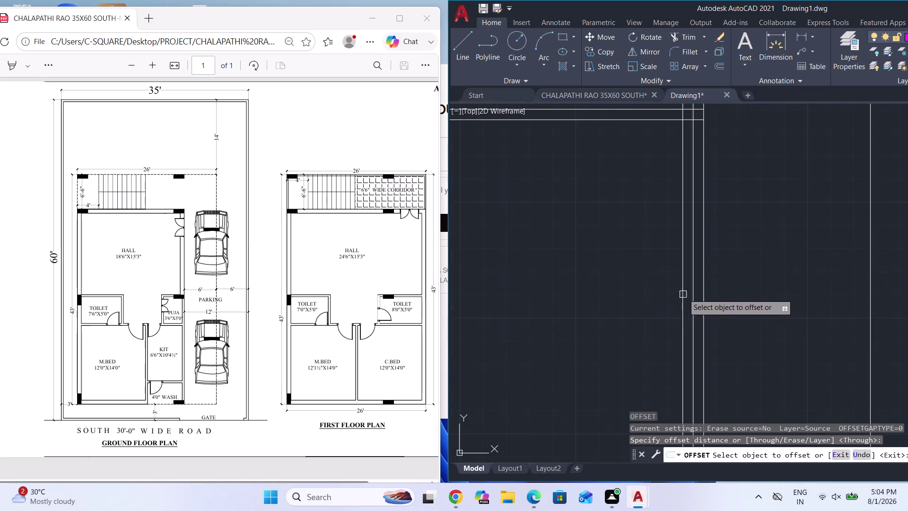
Offset vertical wall lines by 6'6" and 4.5 inches.
click(693, 290)
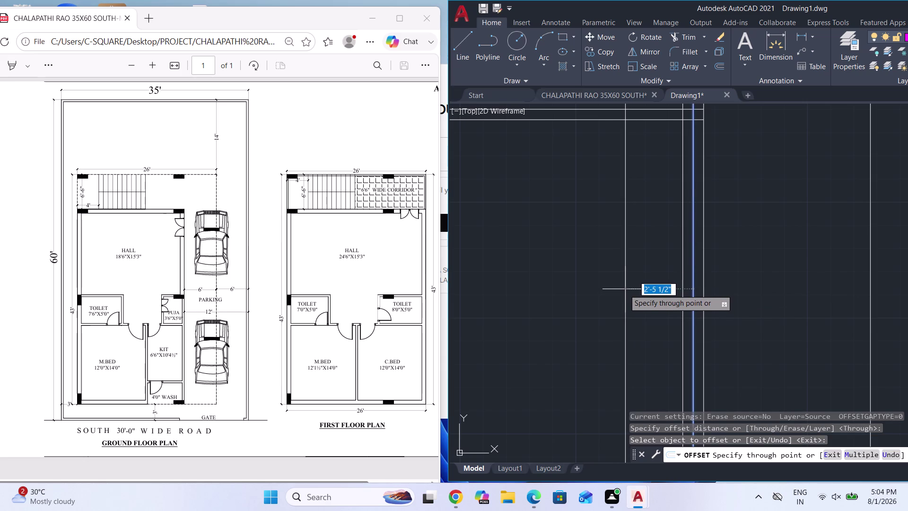
scroll(down, 3)
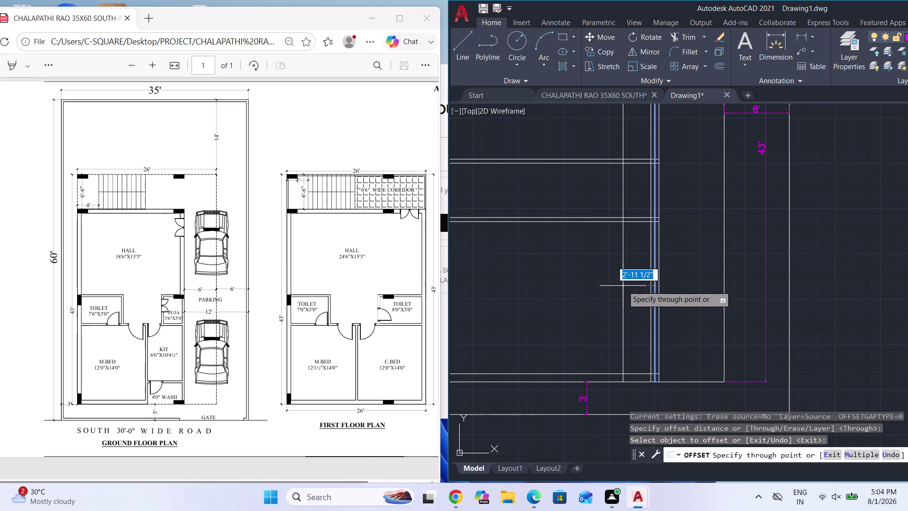
text(6'6)
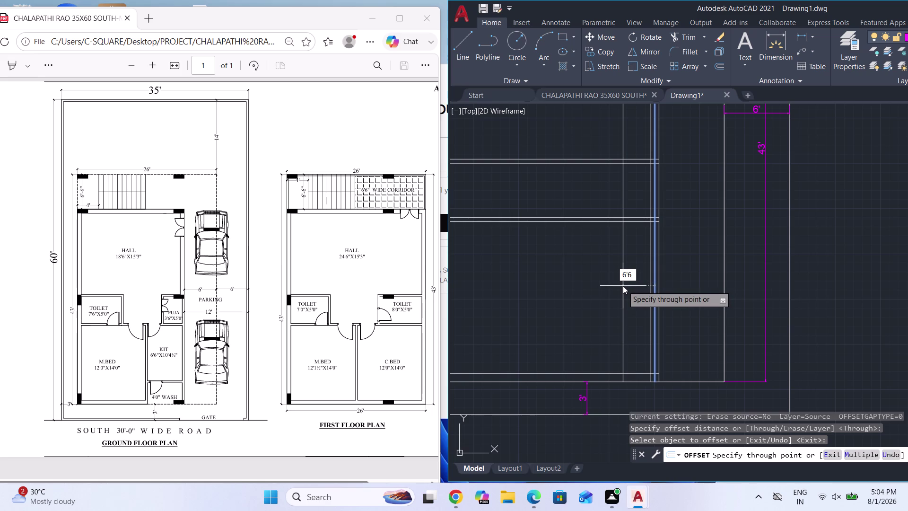
text(")
key(Return)
scroll(down, 3)
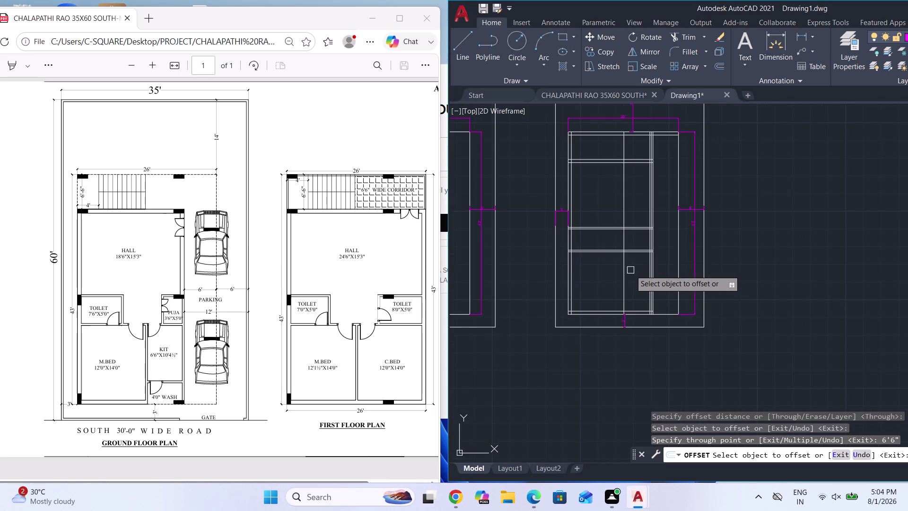
click(624, 268)
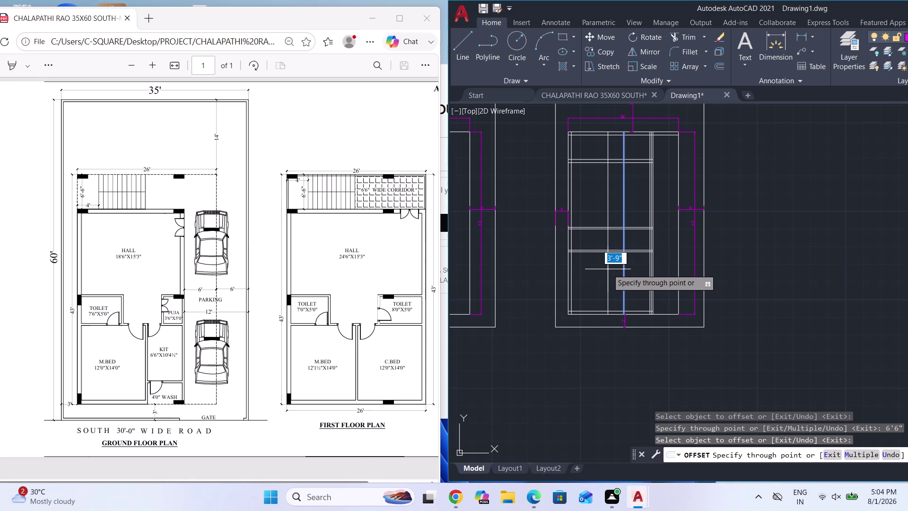
text(4)
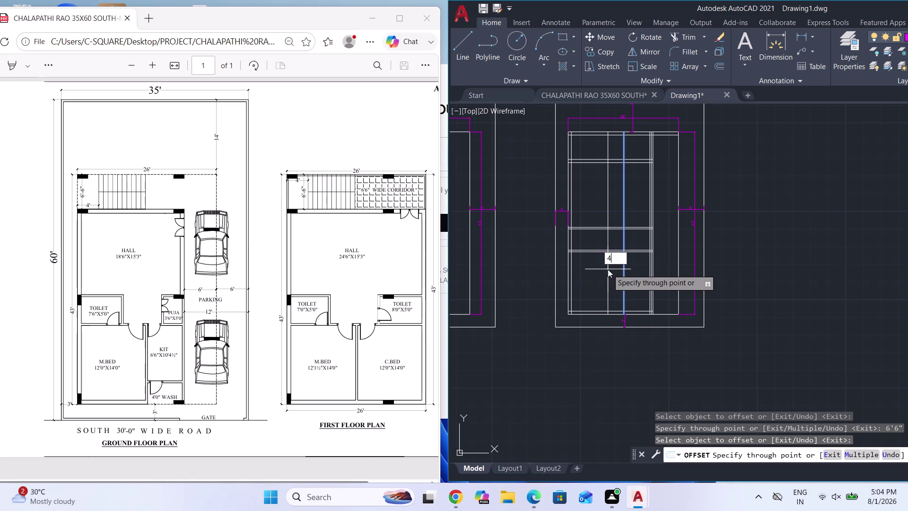
text(.5)
key(shift+quotedbl)
key(Return)
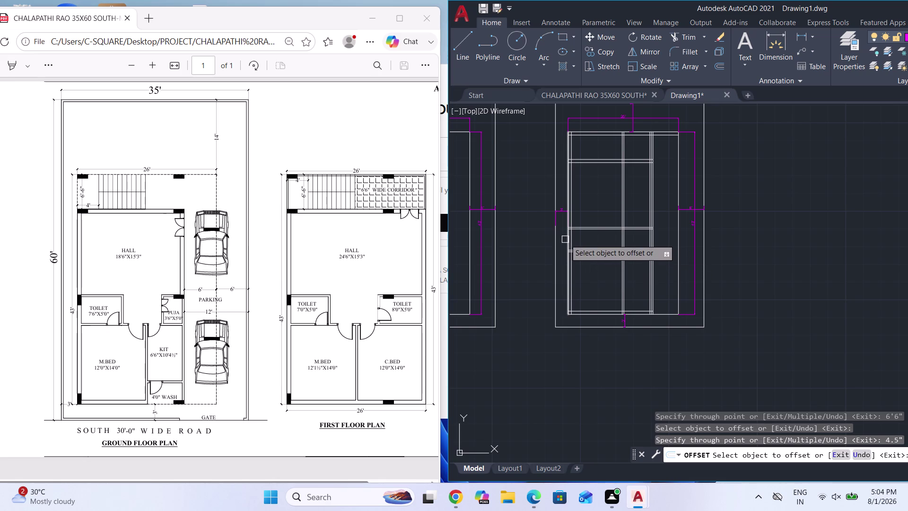
Offset a partition wall line by 7'6".
scroll(up, 3)
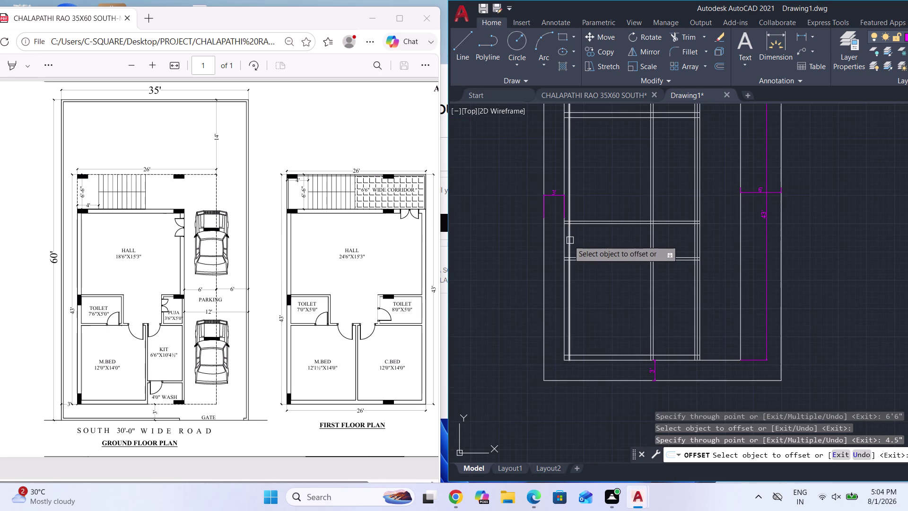
click(568, 241)
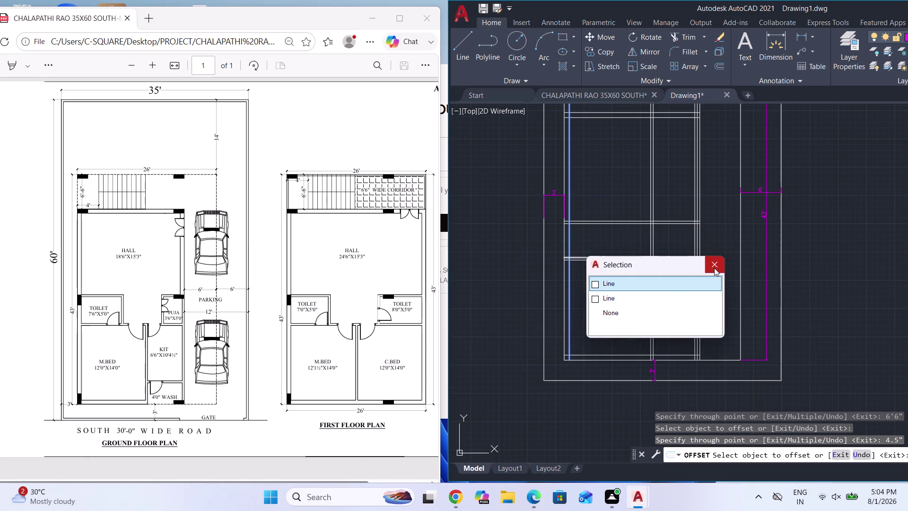
click(714, 268)
scroll(up, 3)
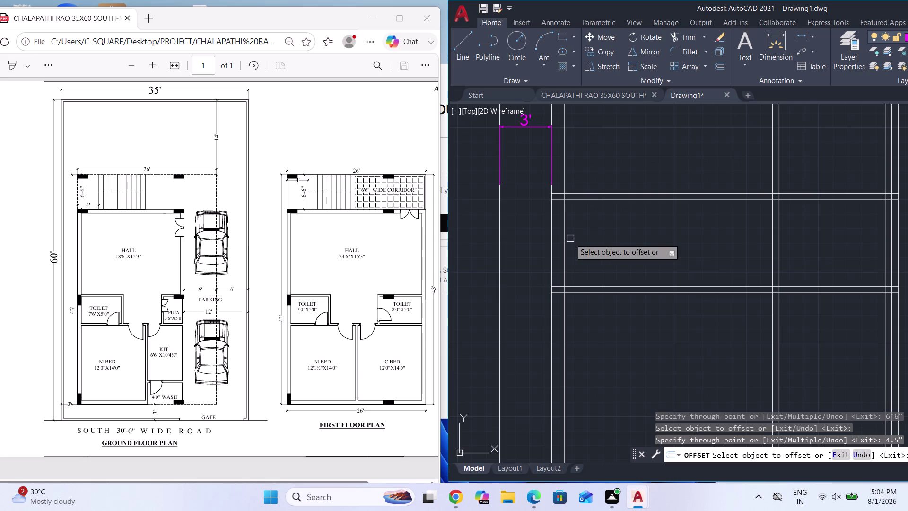
click(564, 240)
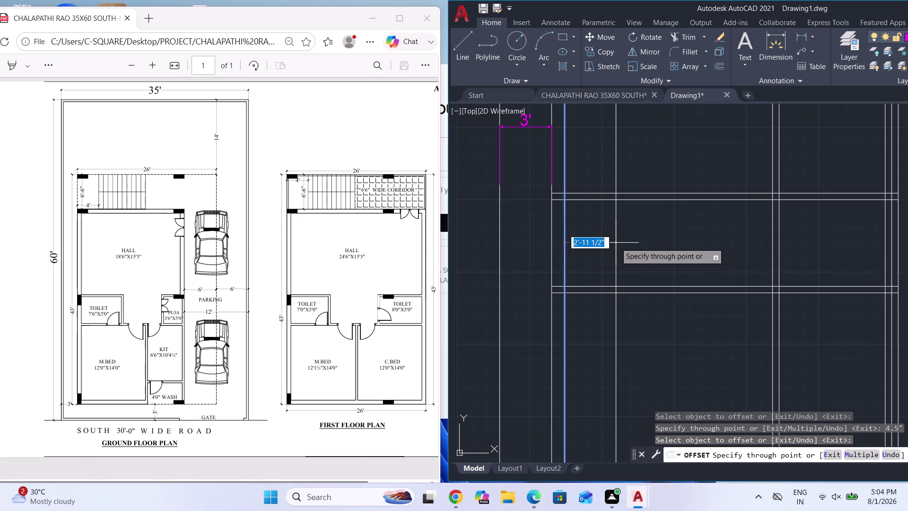
text(7)
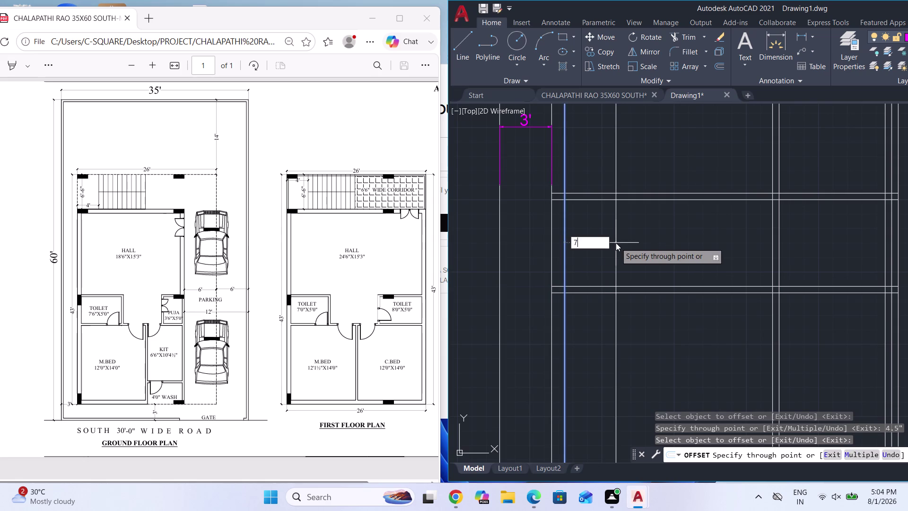
text(')
text(6)
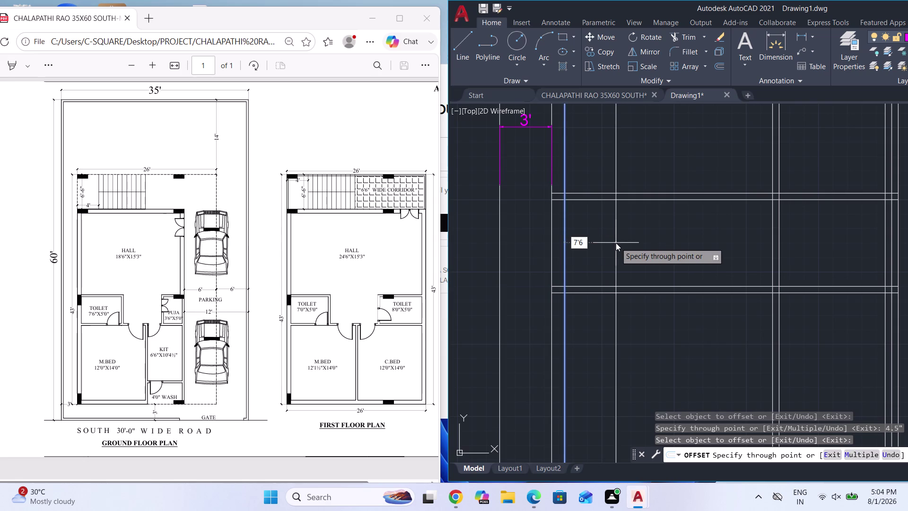
text(")
key(Return)
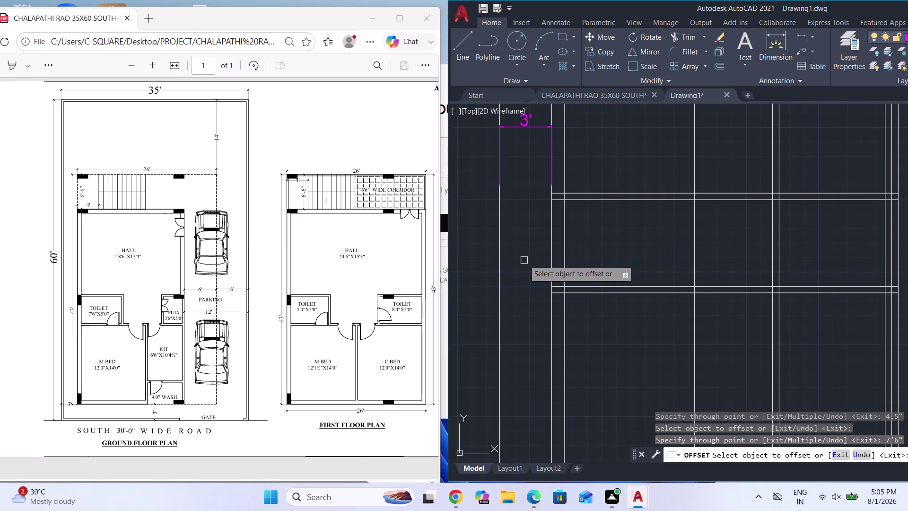
Offset another wall line by 4.5 inches and end the offset command.
scroll(down, 3)
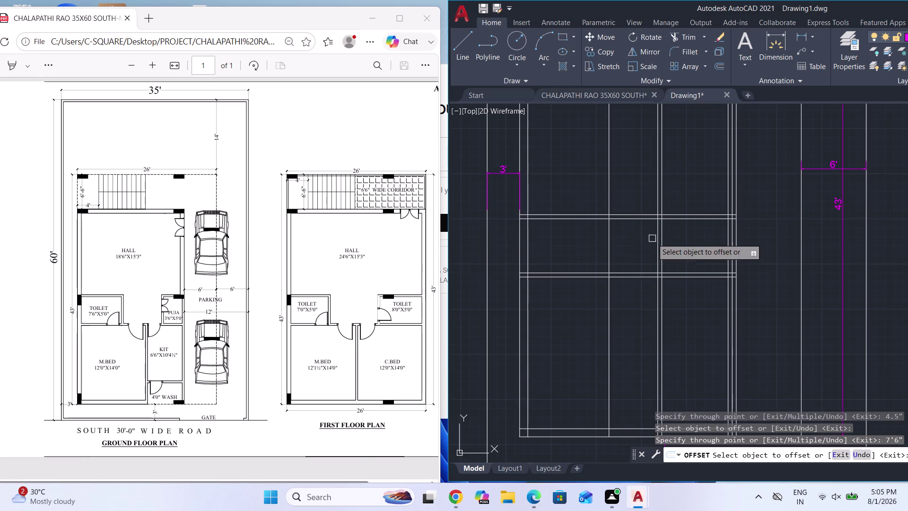
scroll(up, 3)
click(602, 244)
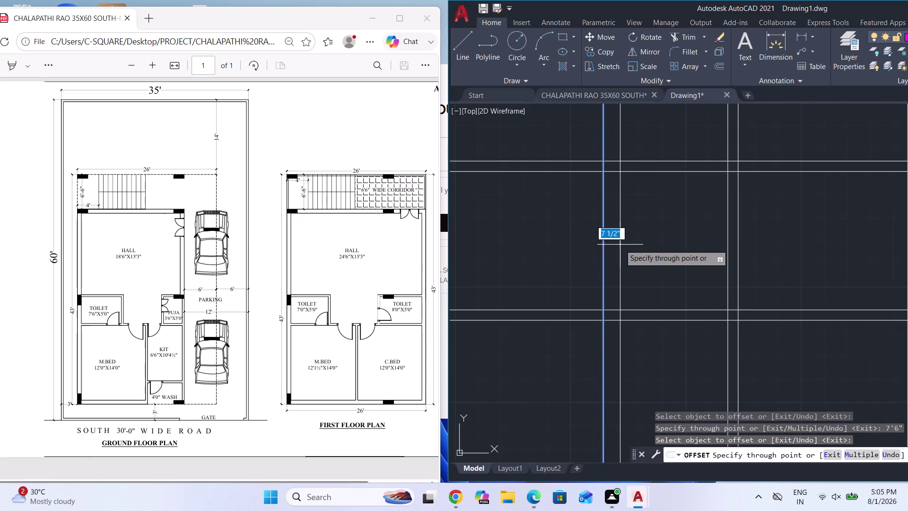
text(4.5)
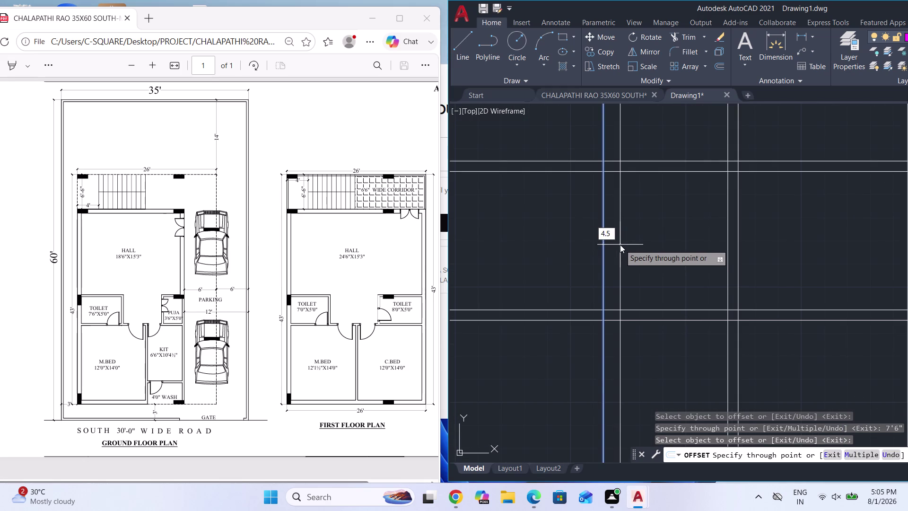
key(shift+quotedbl)
key(Return)
key(Escape)
Start the TR trim command for the extra wall lines.
text(T)
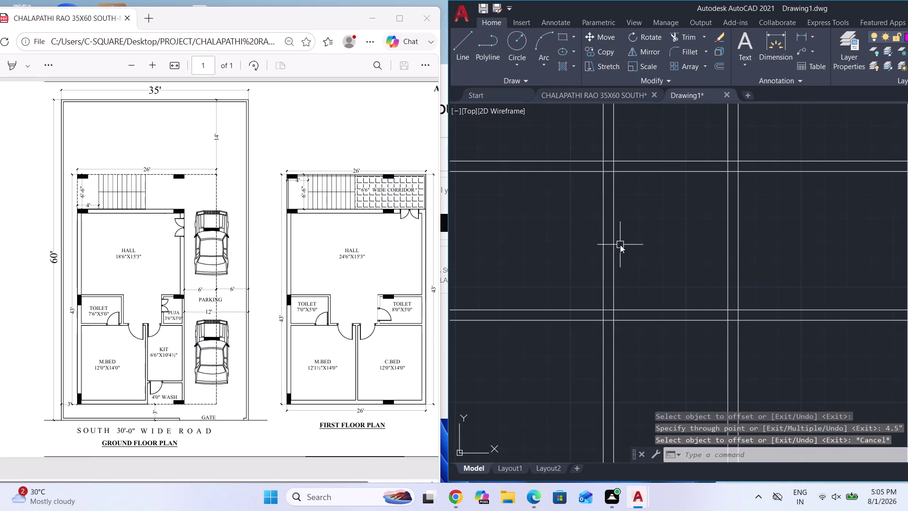
text(R)
key(Return)
key(Return)
Fence-trim the overlapping wall lines at the two upper partition junctions.
scroll(down, 3)
scroll(down, 3)
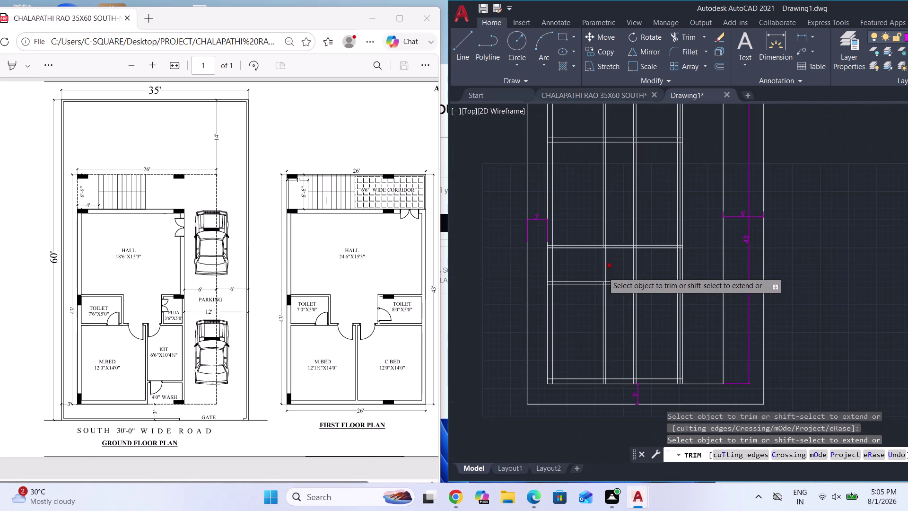
scroll(down, 3)
scroll(up, 3)
scroll(up, 3)
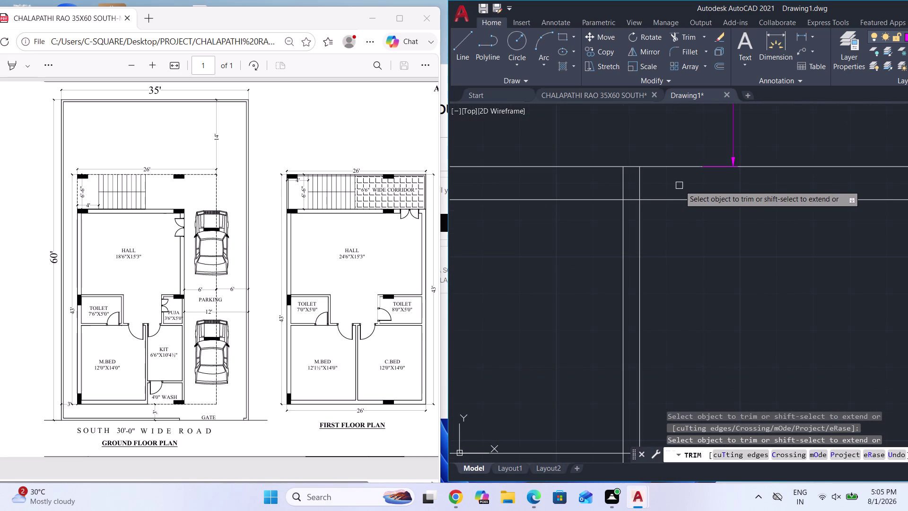
click(708, 188)
scroll(down, 3)
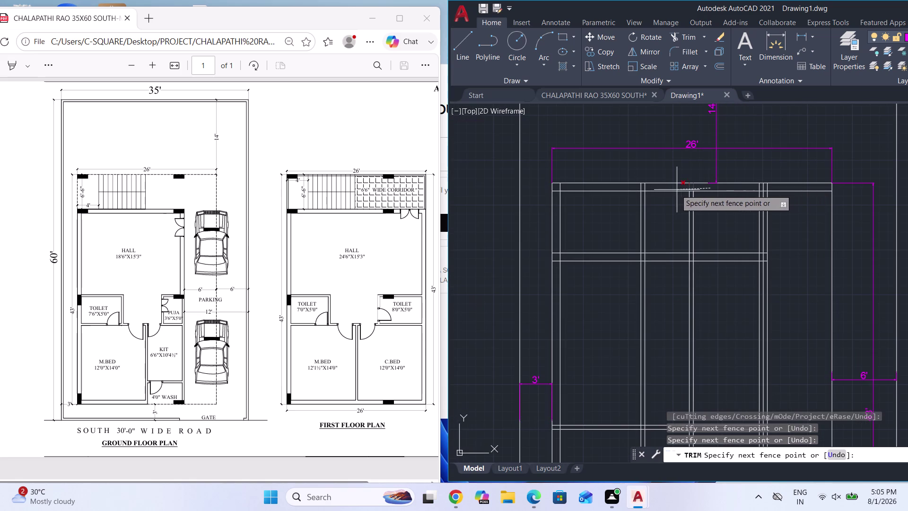
click(634, 188)
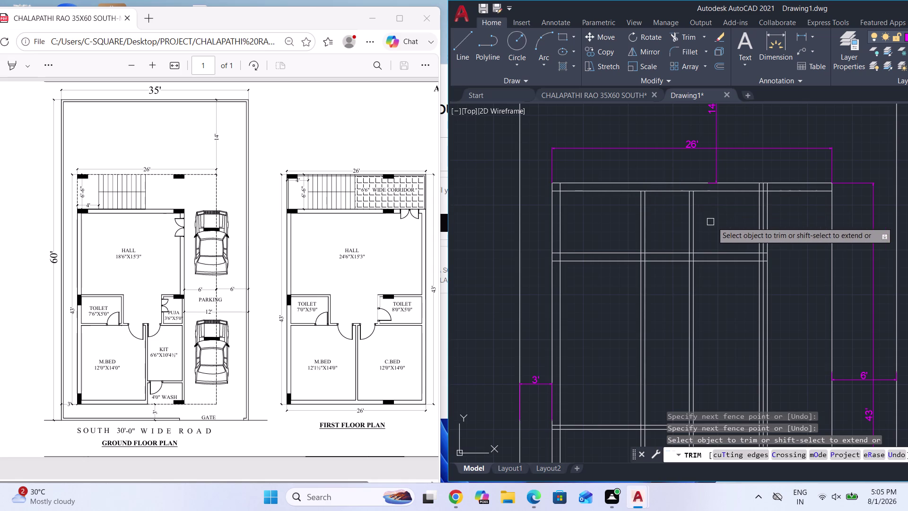
click(714, 222)
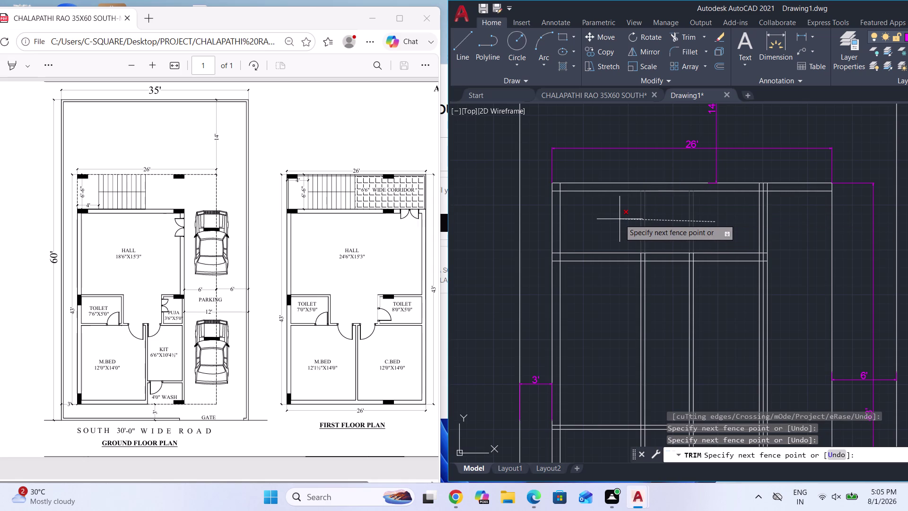
click(620, 219)
scroll(down, 3)
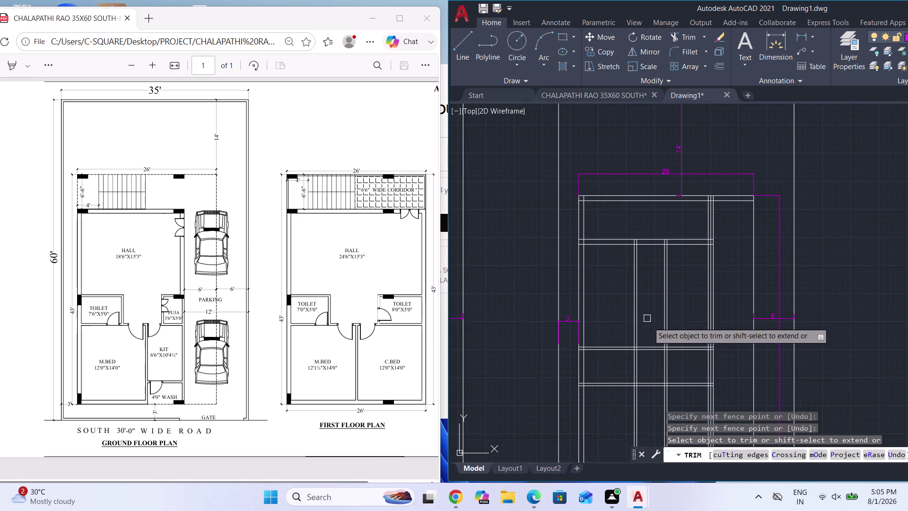
scroll(up, 3)
scroll(down, 3)
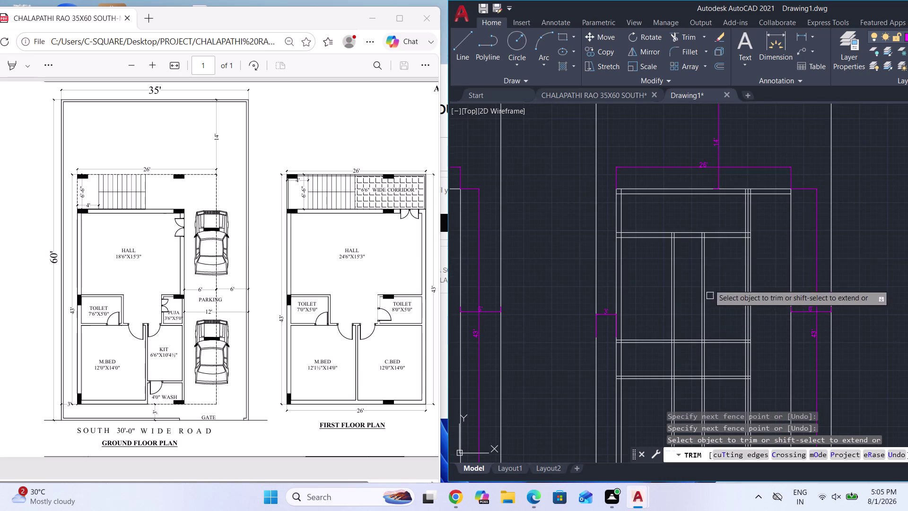
scroll(up, 3)
scroll(up, 3)
Fence-trim across the middle wall lines and cut four unwanted partition segments below.
click(736, 256)
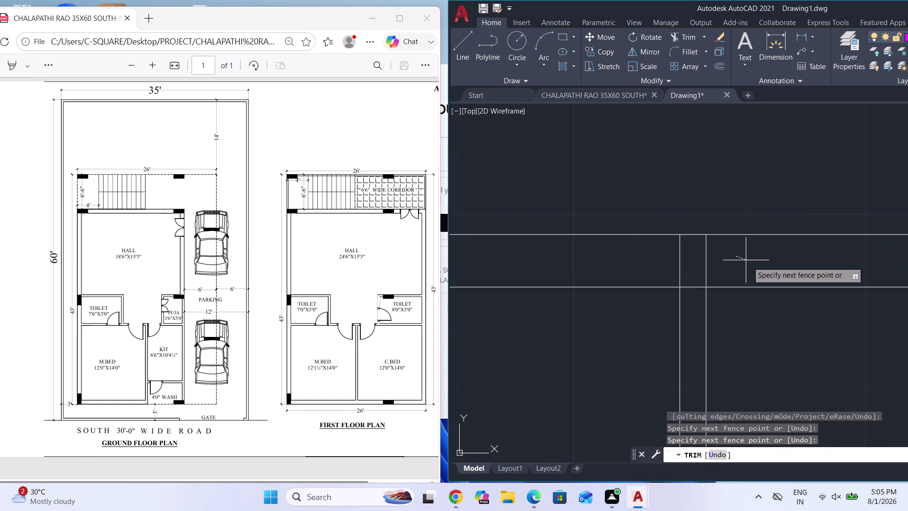
scroll(down, 3)
click(473, 260)
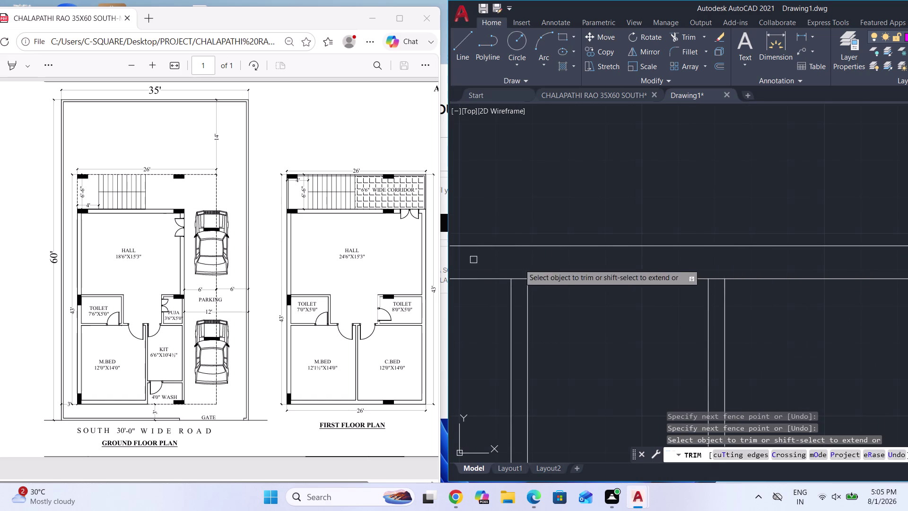
scroll(down, 3)
scroll(down, 3)
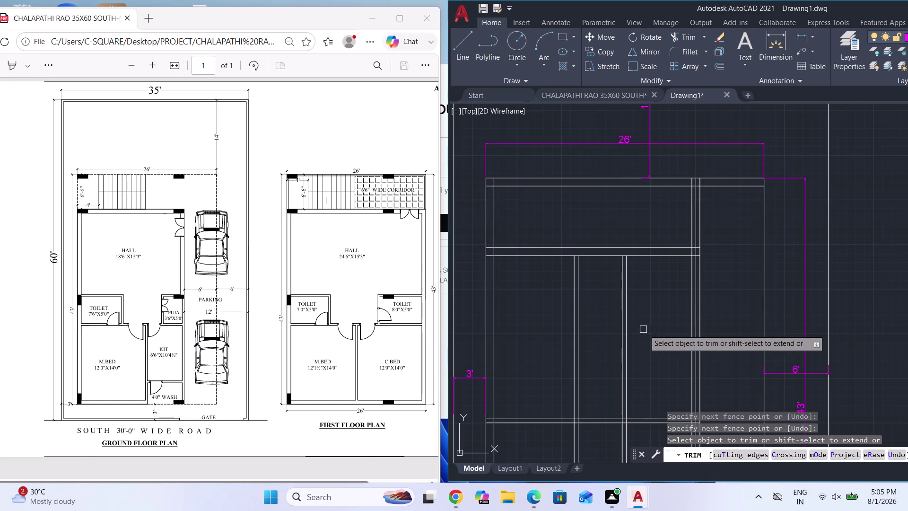
click(644, 329)
click(530, 313)
scroll(down, 3)
scroll(down, 3)
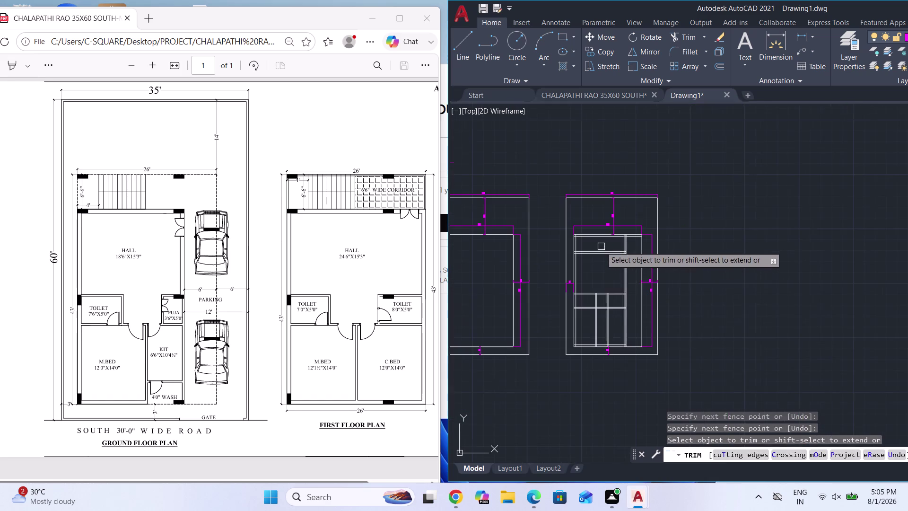
scroll(up, 3)
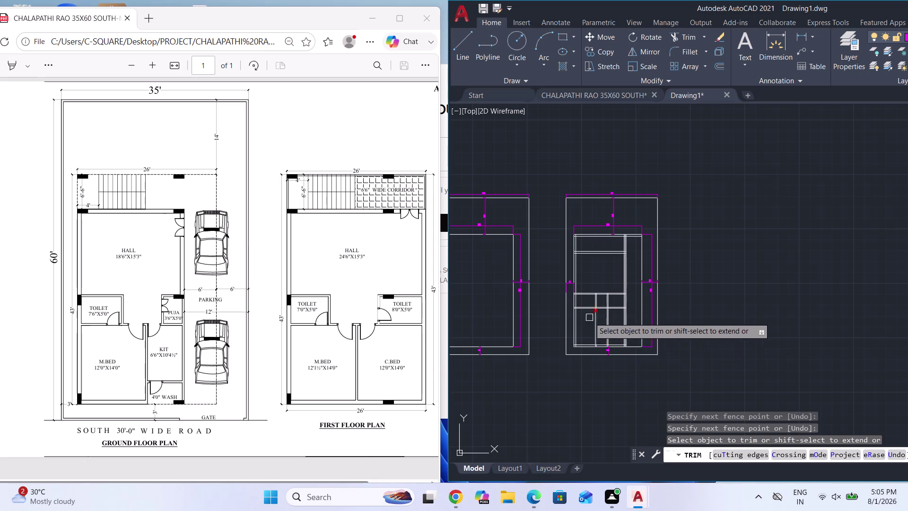
scroll(up, 3)
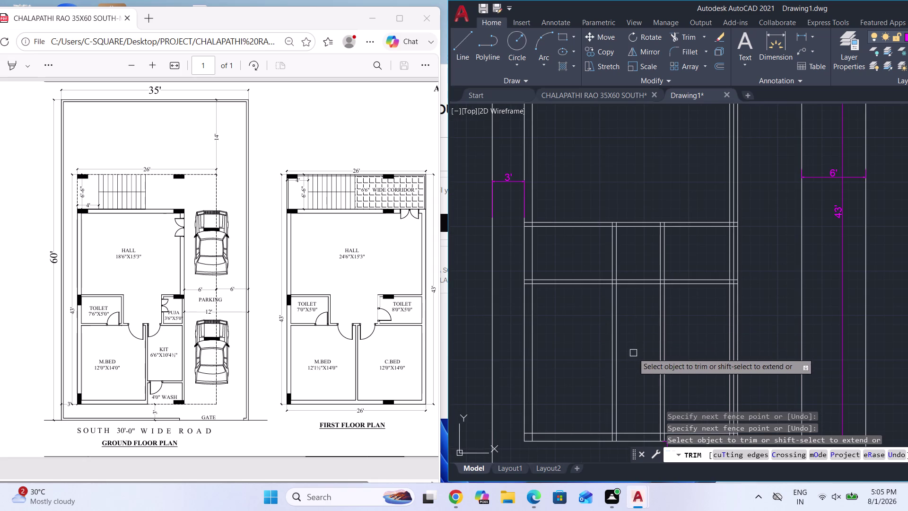
click(633, 353)
click(605, 329)
scroll(down, 3)
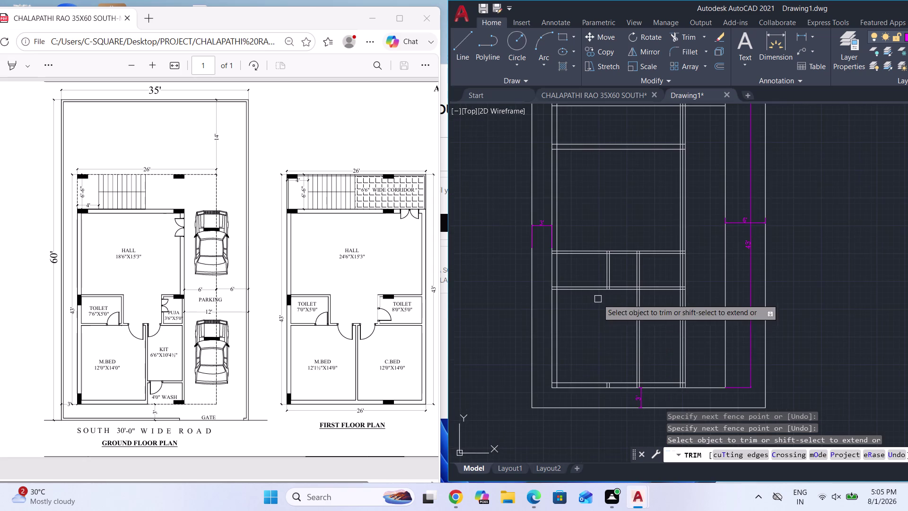
scroll(up, 3)
Trim the remaining protruding wall line ends at the lower and upper junctions, then end trimming.
click(649, 328)
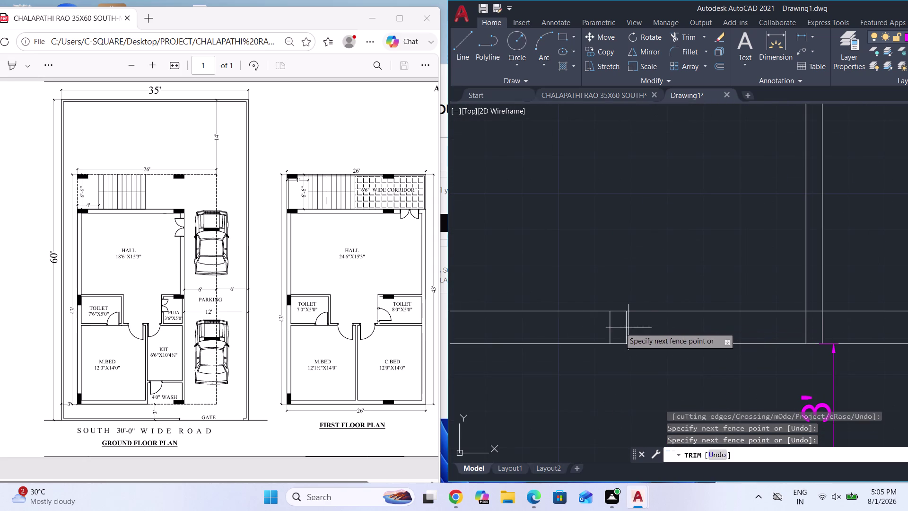
click(601, 327)
scroll(down, 3)
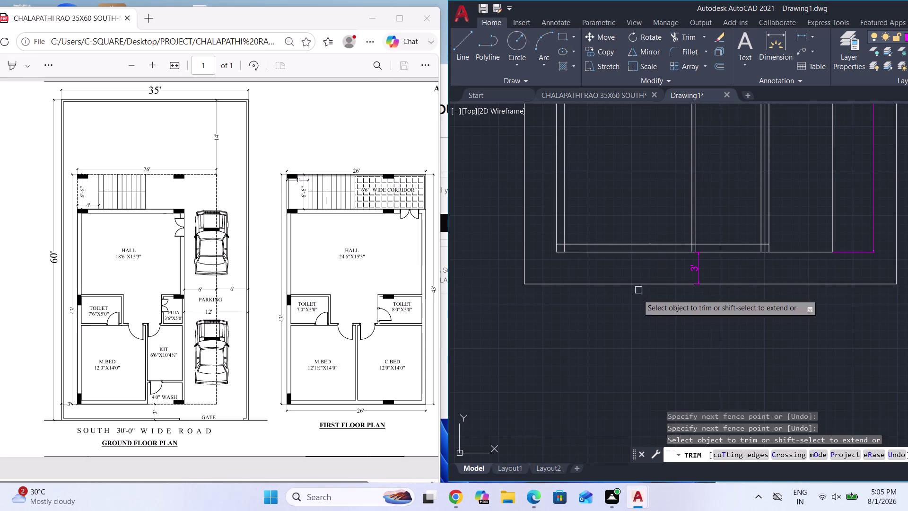
scroll(down, 3)
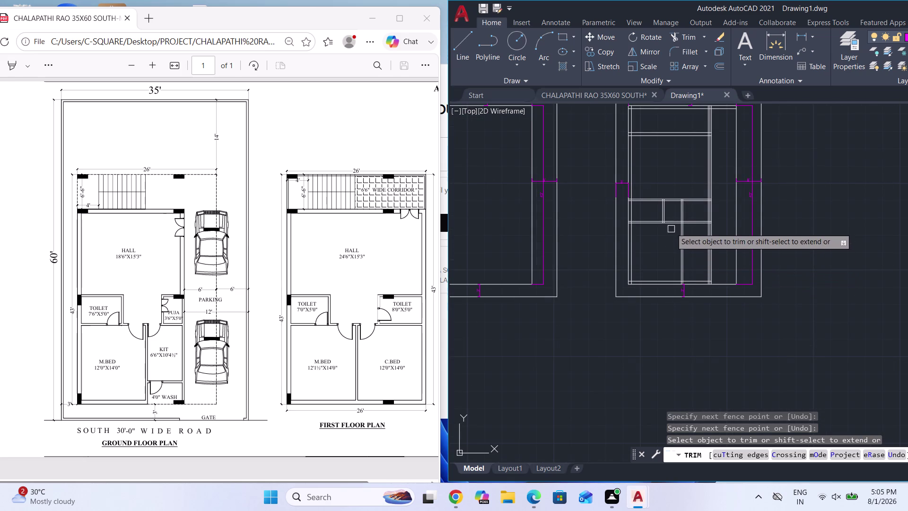
scroll(up, 3)
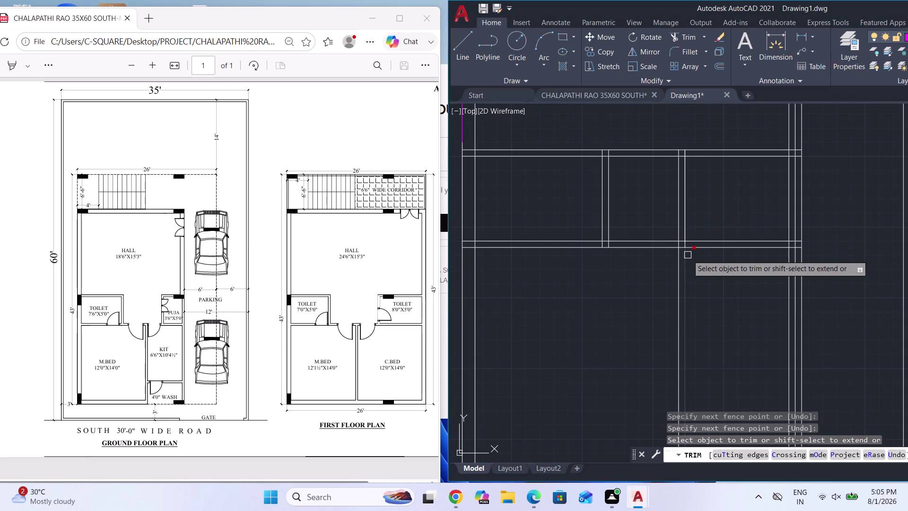
scroll(up, 3)
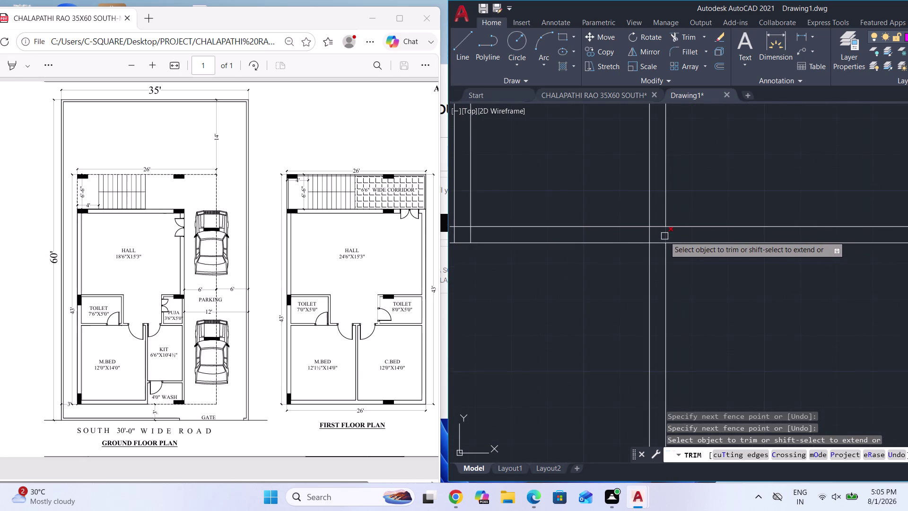
click(665, 236)
click(647, 235)
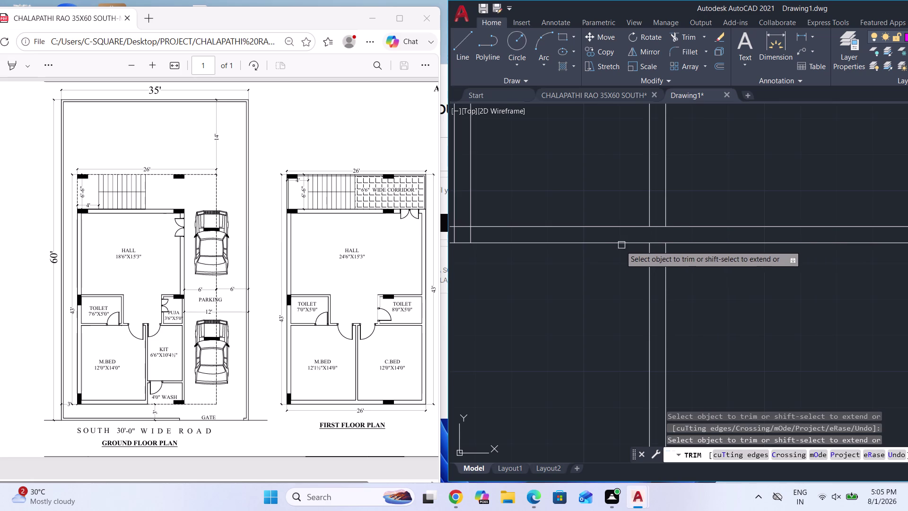
scroll(down, 3)
scroll(down, 3)
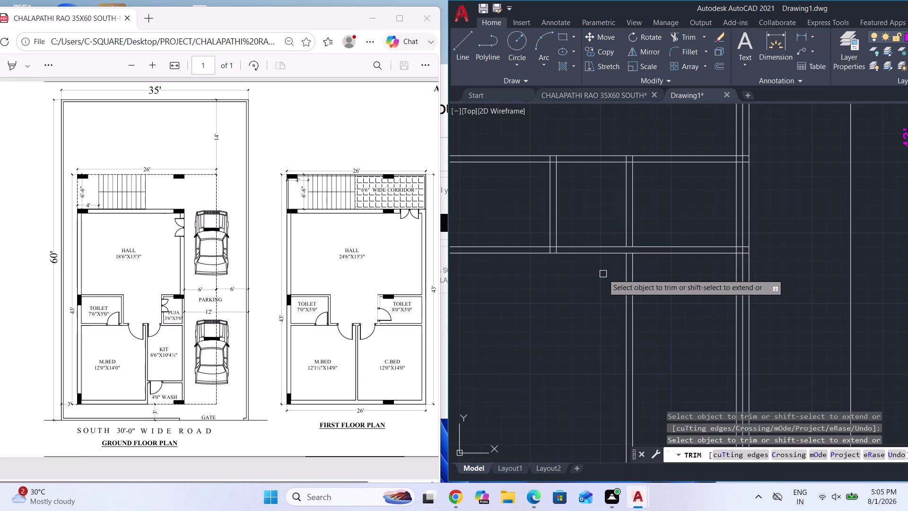
scroll(down, 3)
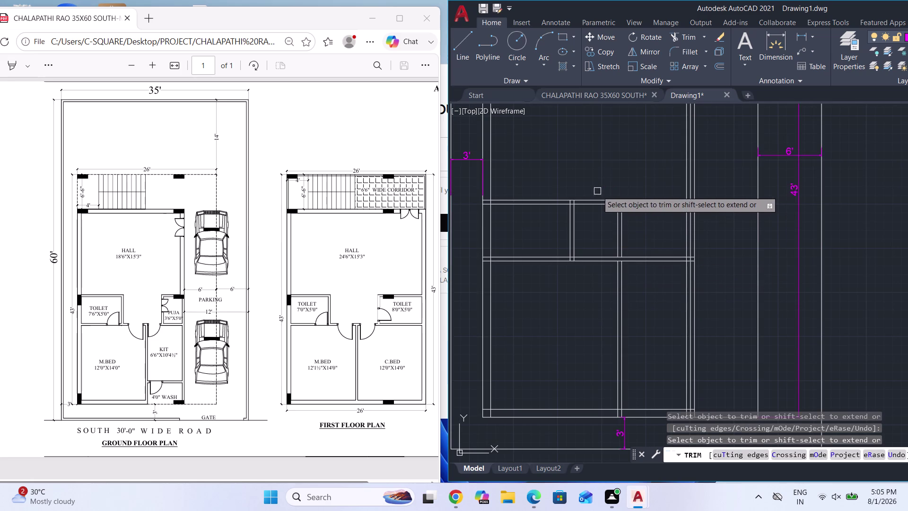
scroll(up, 3)
scroll(up, 3)
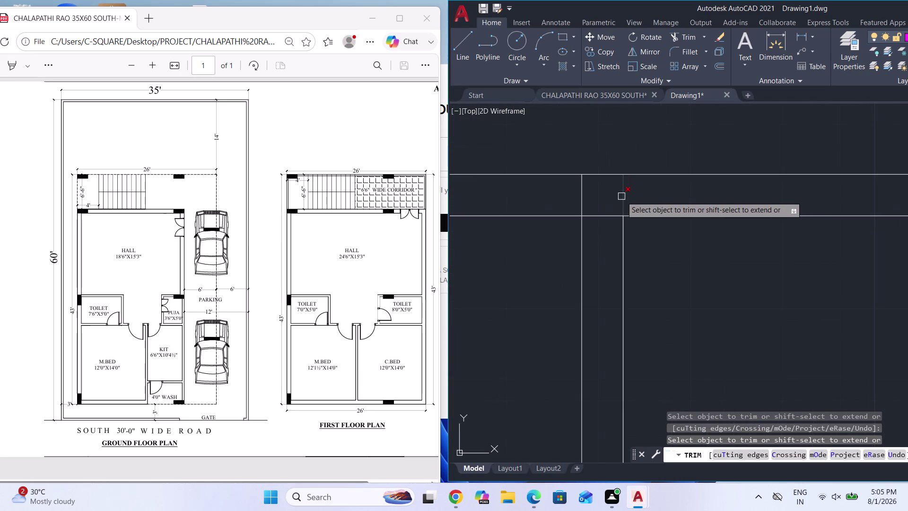
click(621, 196)
click(580, 197)
scroll(down, 3)
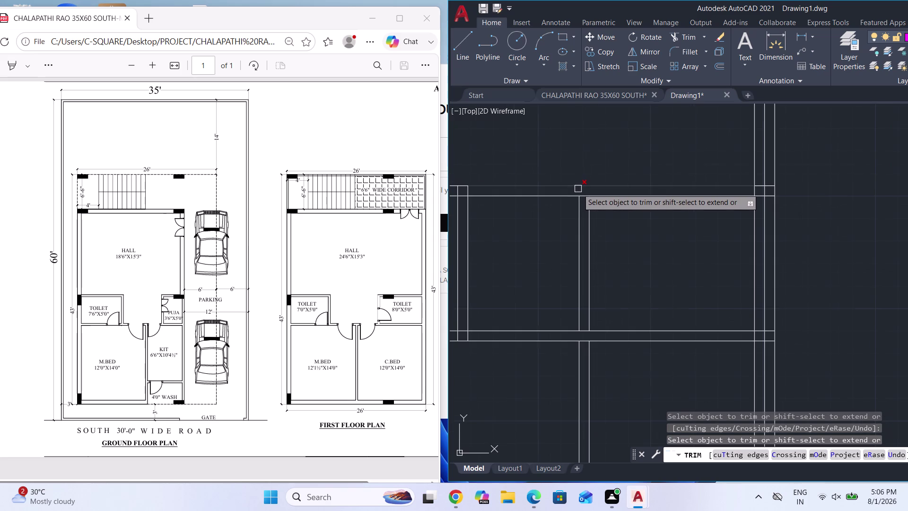
key(Escape)
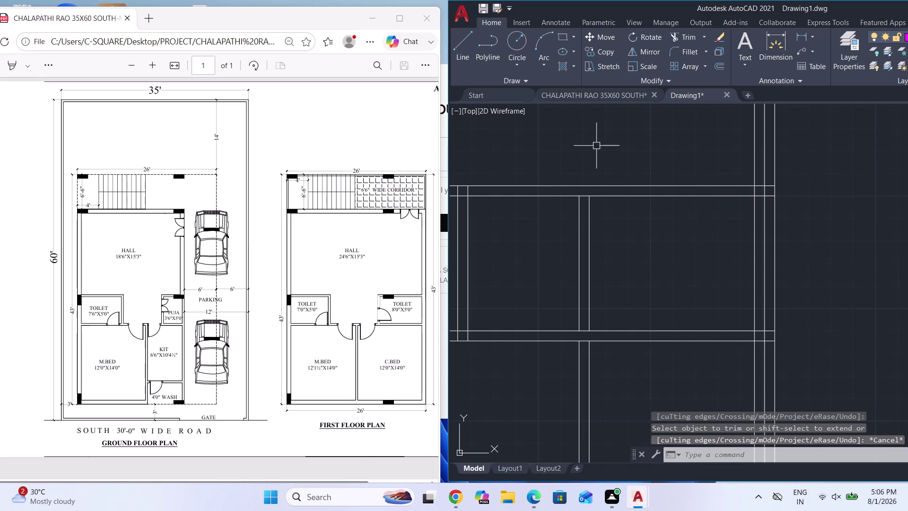
Measure the horizontal distance between the walls with a linear dimension, without placing it.
click(802, 37)
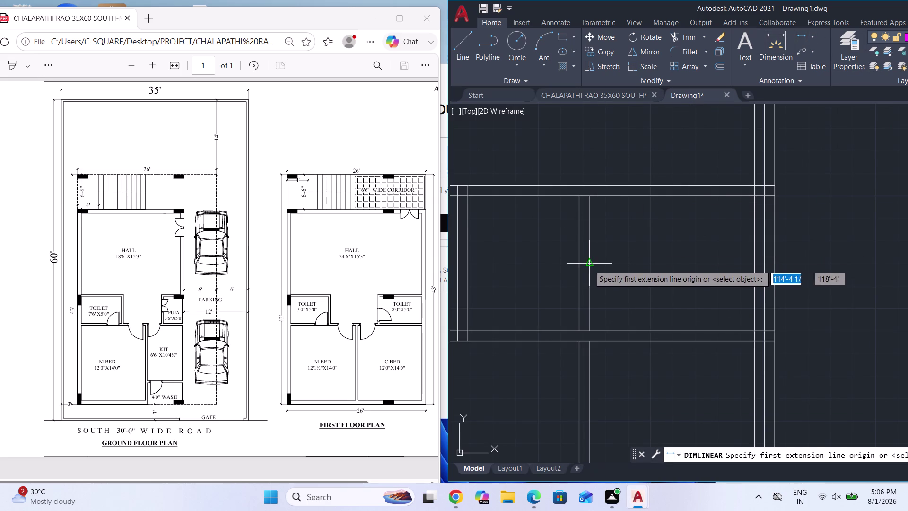
click(588, 265)
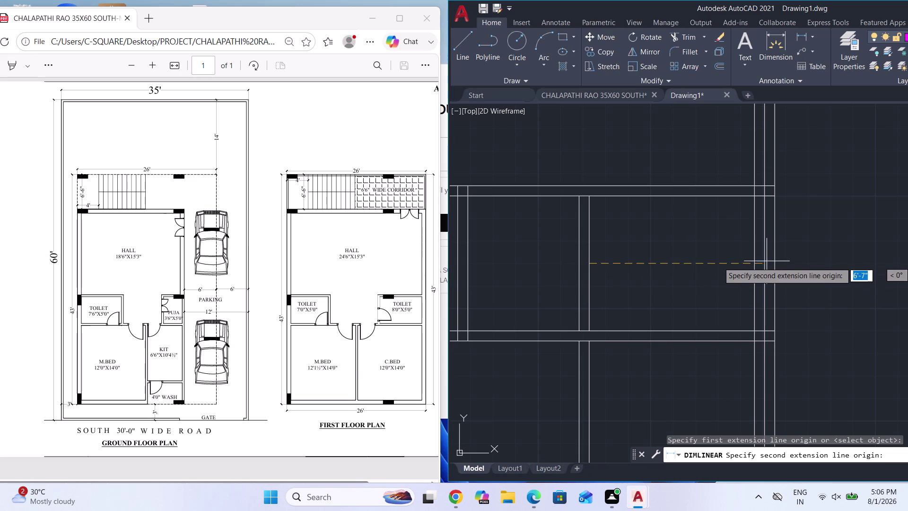
click(762, 263)
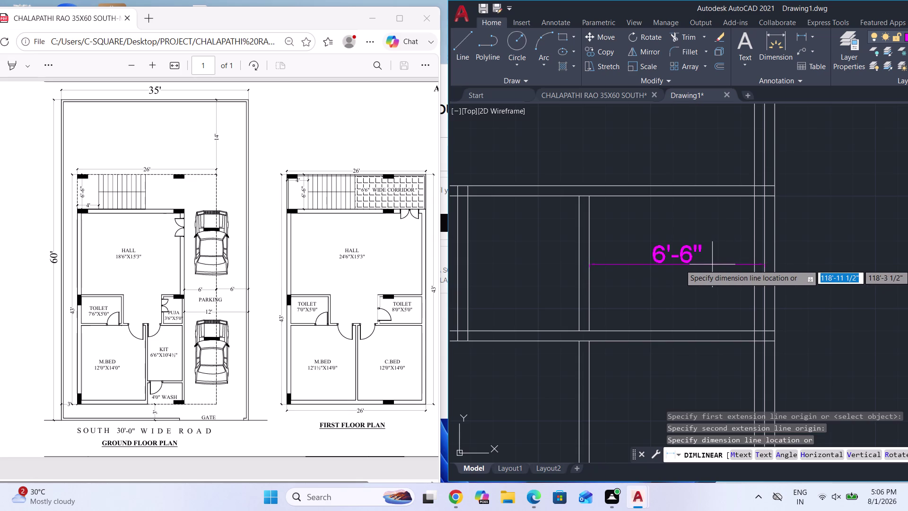
key(Escape)
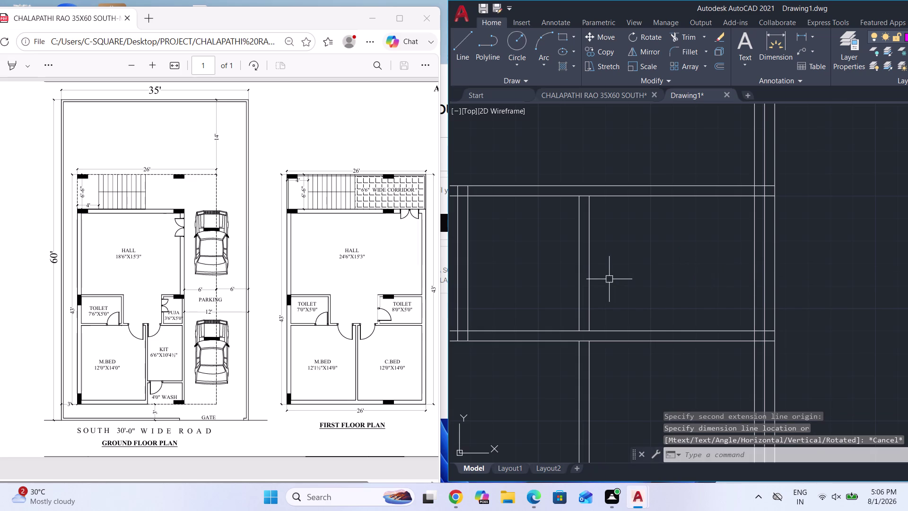
Move the selected short double wall lines 3' to the right.
click(609, 279)
click(556, 266)
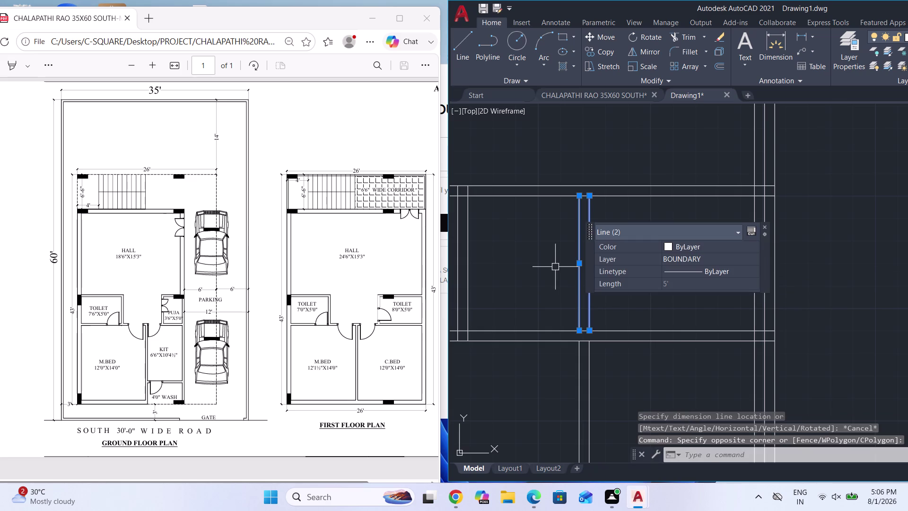
key(m)
key(Return)
scroll(up, 3)
click(594, 333)
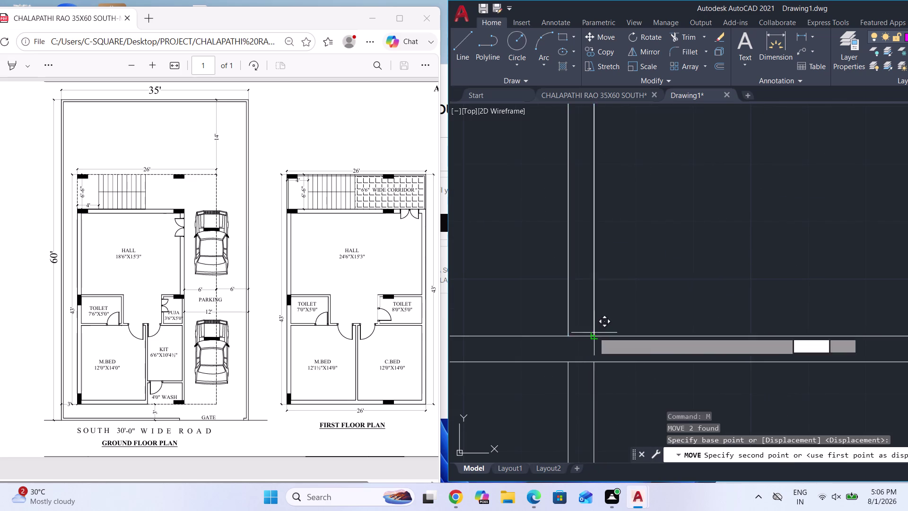
text(3')
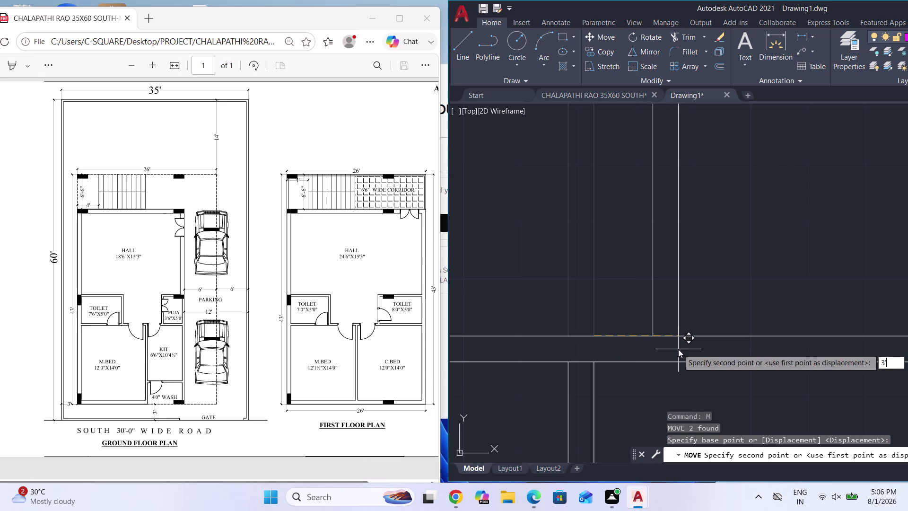
key(Return)
scroll(down, 3)
key(Escape)
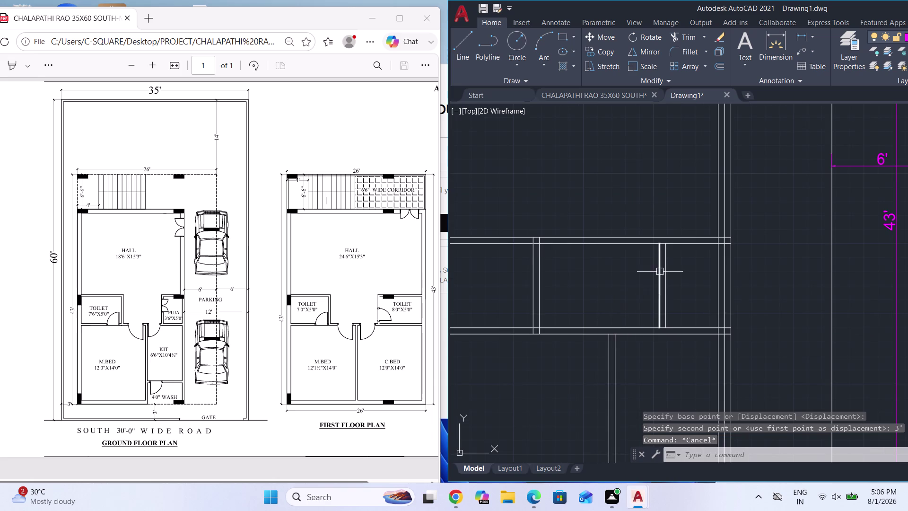
Trim protruding wall segments at the right-side and top junctions with TR.
text(TR)
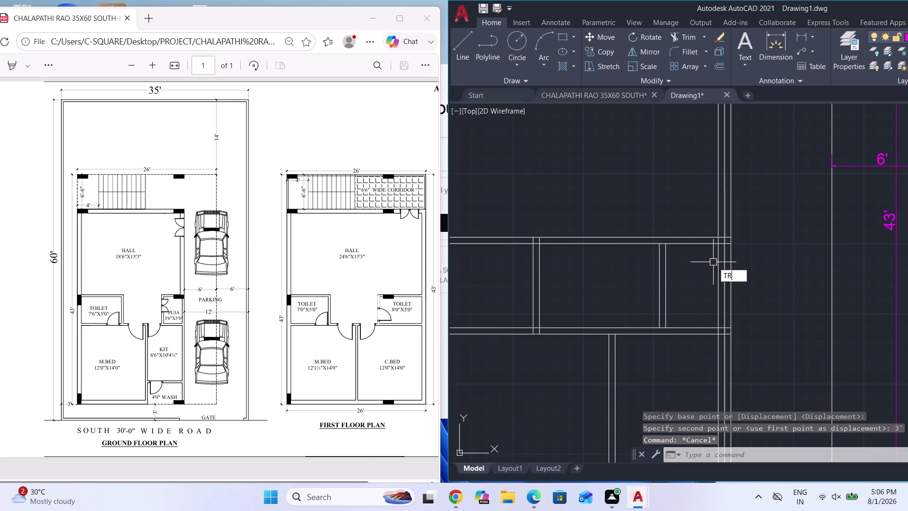
key(Return)
key(Return)
scroll(up, 3)
click(719, 260)
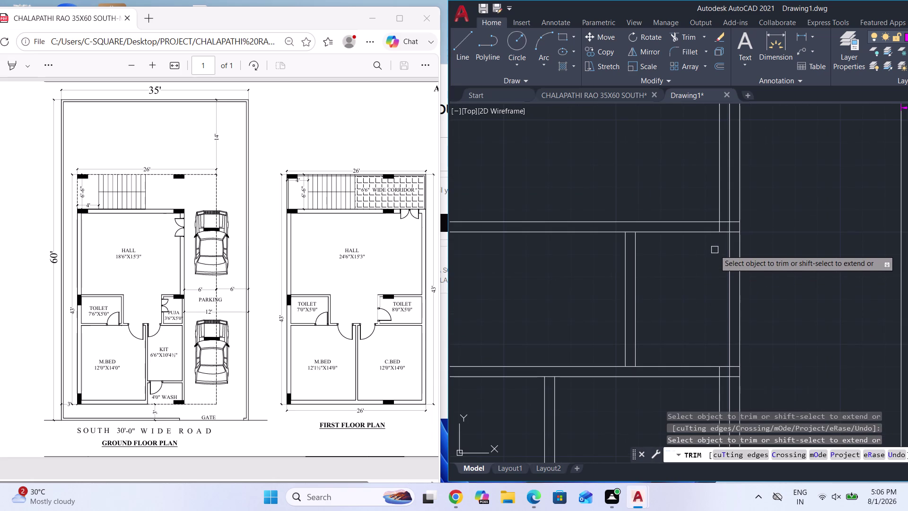
scroll(down, 3)
scroll(down, 3)
scroll(up, 3)
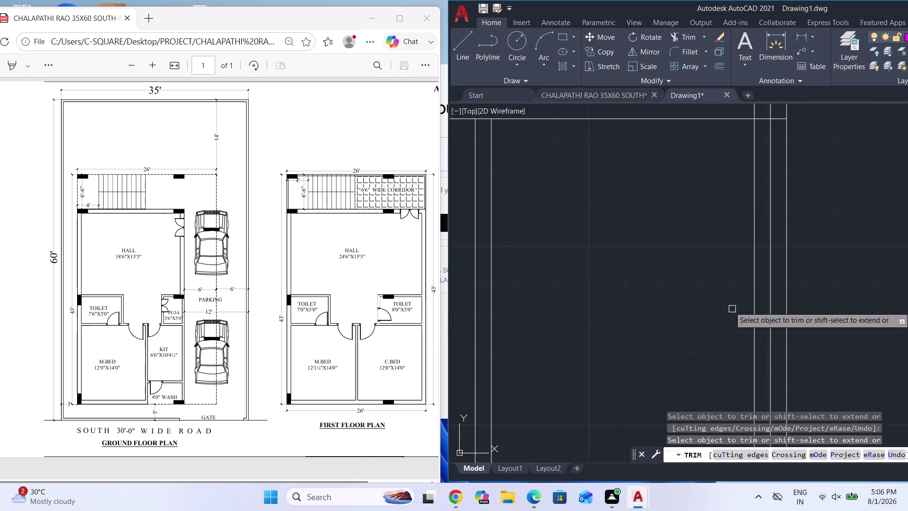
click(753, 290)
scroll(down, 3)
scroll(up, 3)
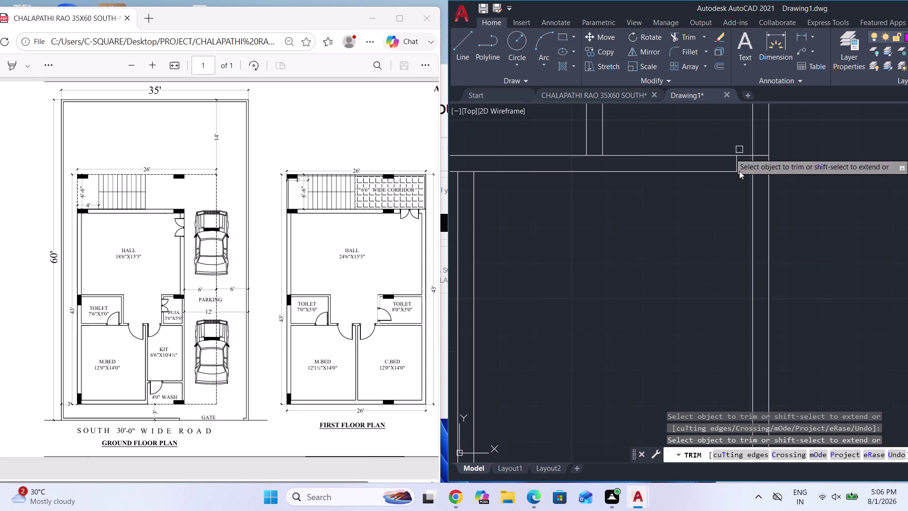
click(736, 166)
scroll(down, 3)
scroll(down, 3)
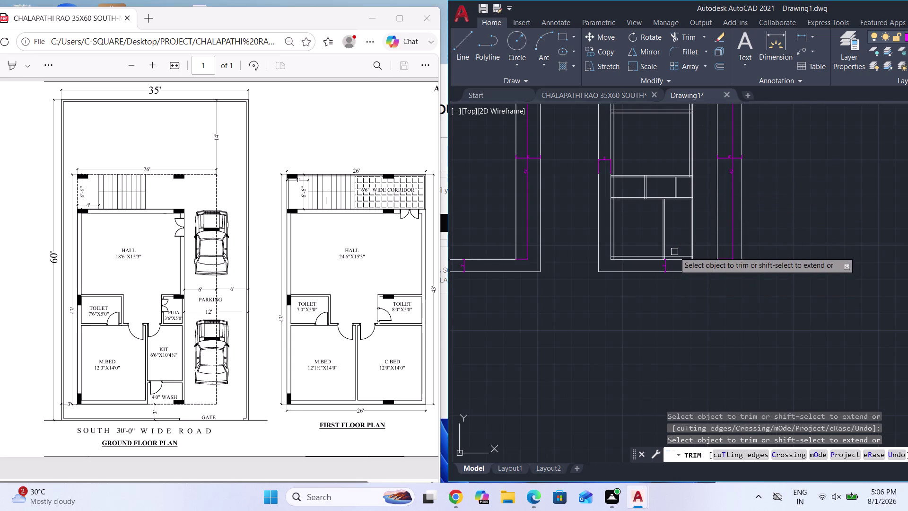
scroll(up, 3)
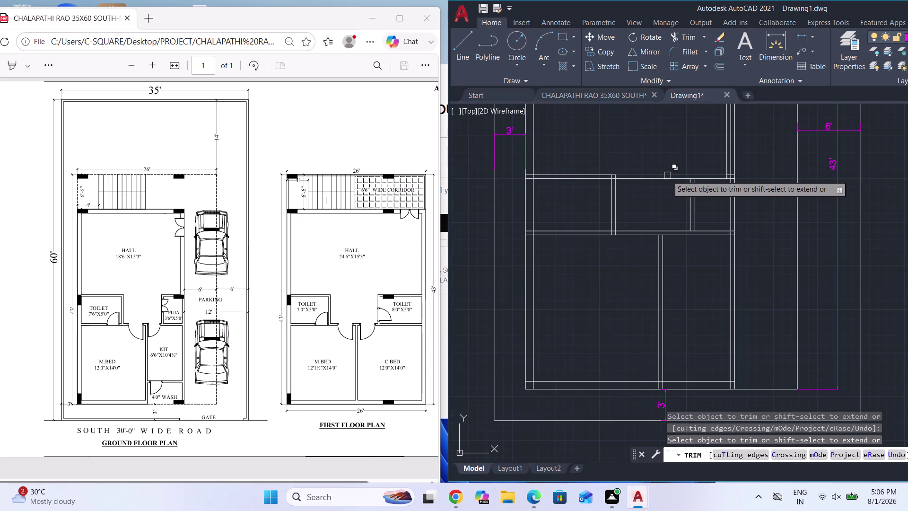
click(662, 196)
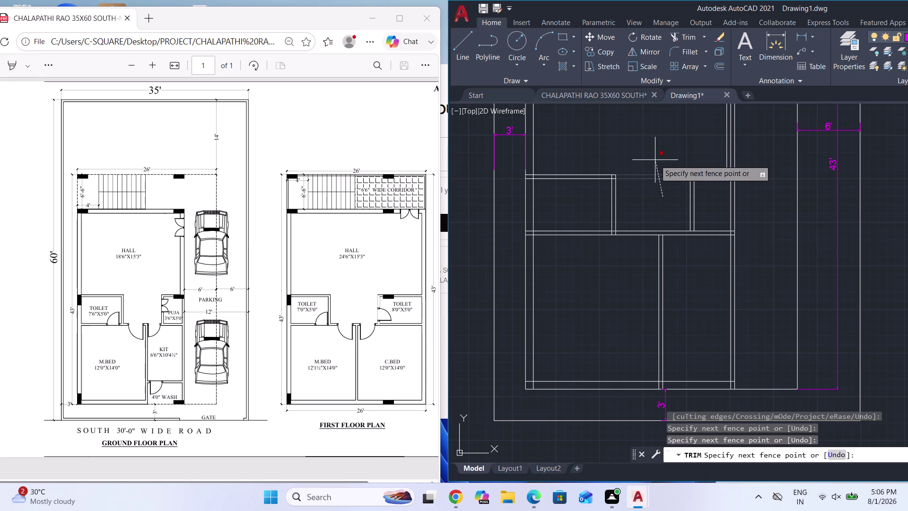
key(Escape)
Stretch the short vertical wall line up to the top wall, making it 5'-4 1/2".
scroll(up, 3)
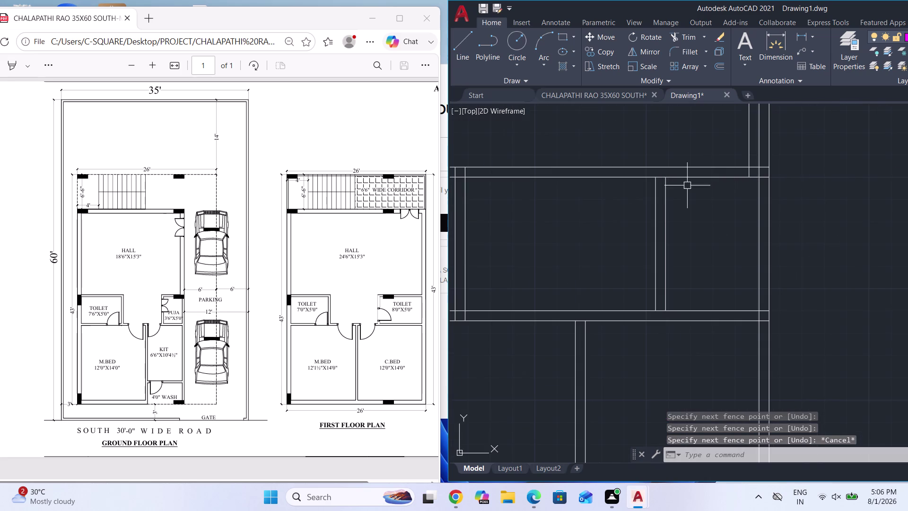
click(655, 200)
scroll(up, 3)
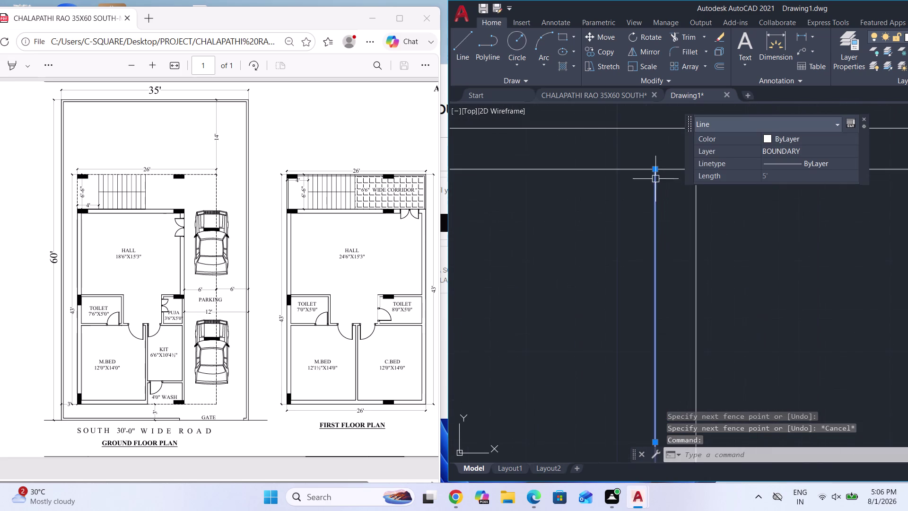
click(657, 168)
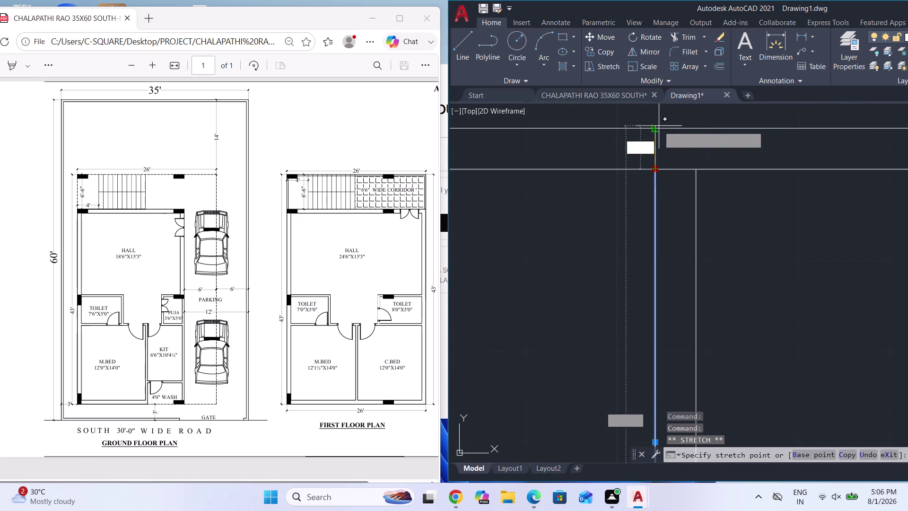
click(657, 129)
key(Escape)
scroll(down, 3)
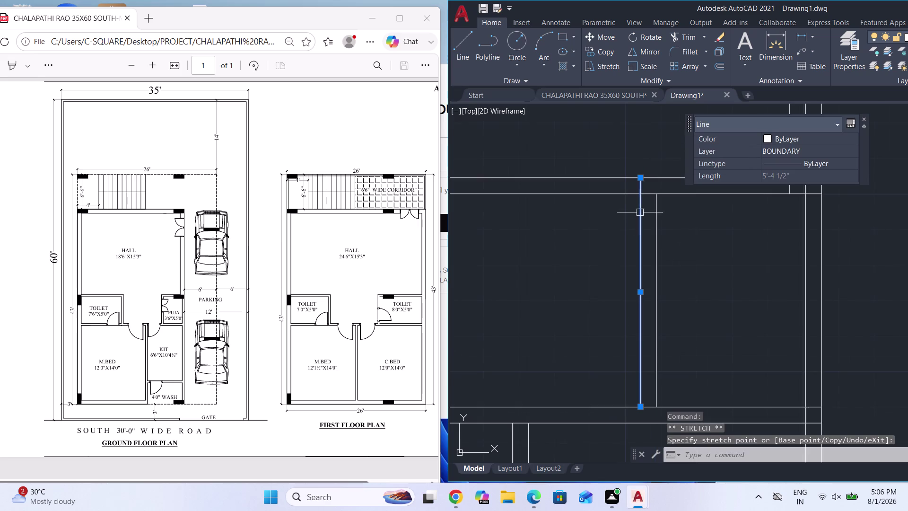
scroll(down, 3)
scroll(down, 3)
Fence-trim the wall lines at a top partition corner, then undo that trim.
text(TR)
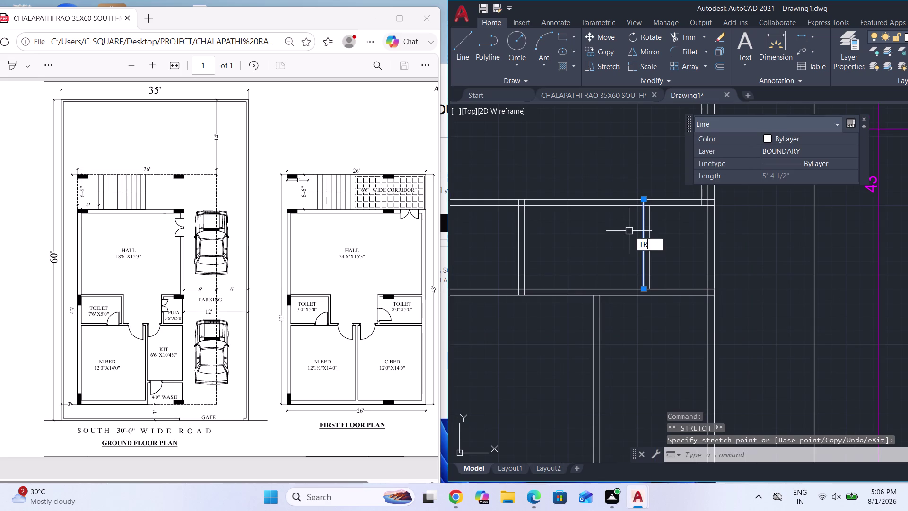
key(Return)
key(Return)
click(625, 232)
click(613, 189)
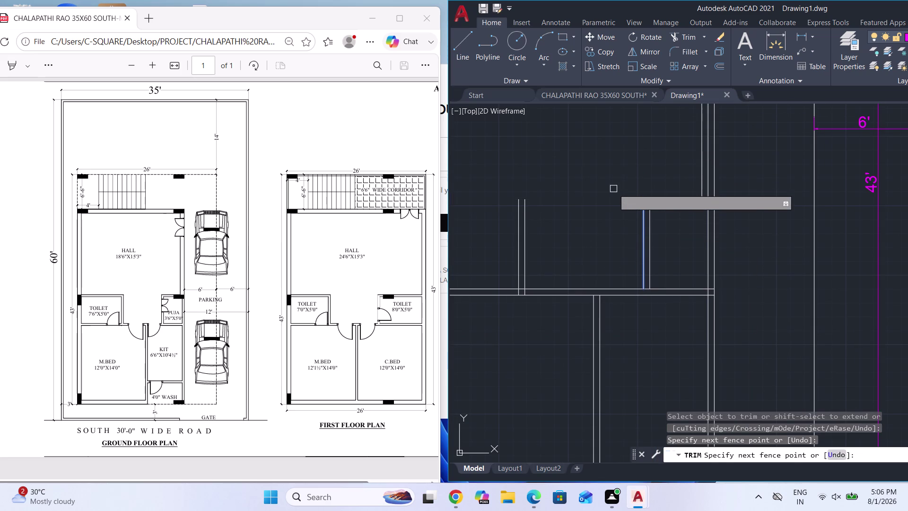
scroll(down, 3)
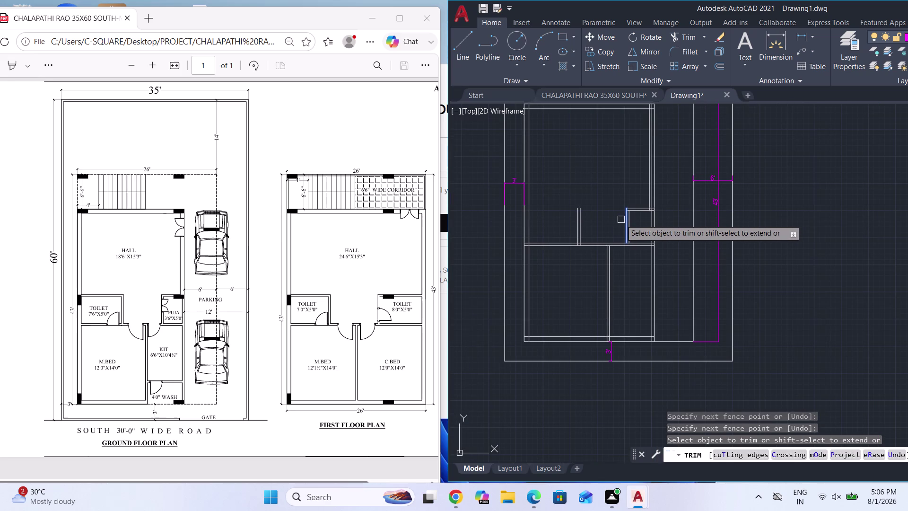
key(Escape)
scroll(up, 3)
scroll(down, 3)
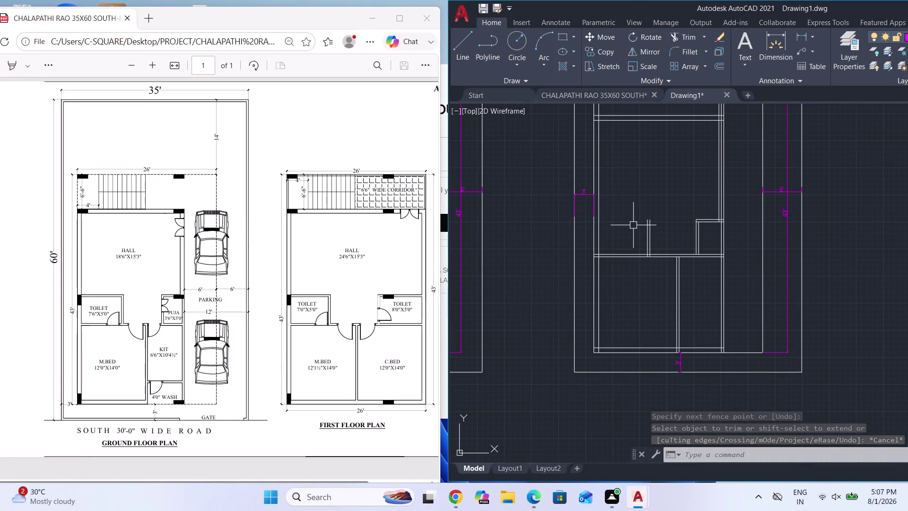
key(ctrl+z)
key(ctrl+z)
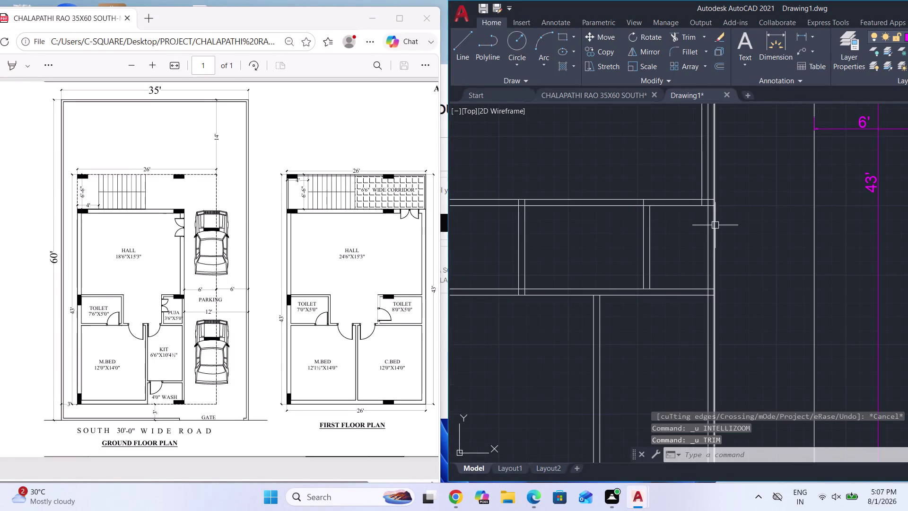
scroll(down, 3)
scroll(up, 3)
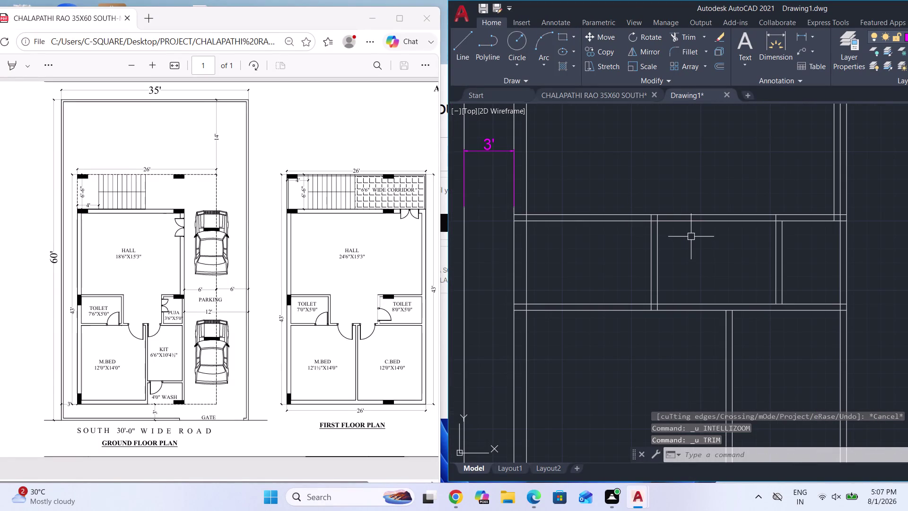
scroll(up, 3)
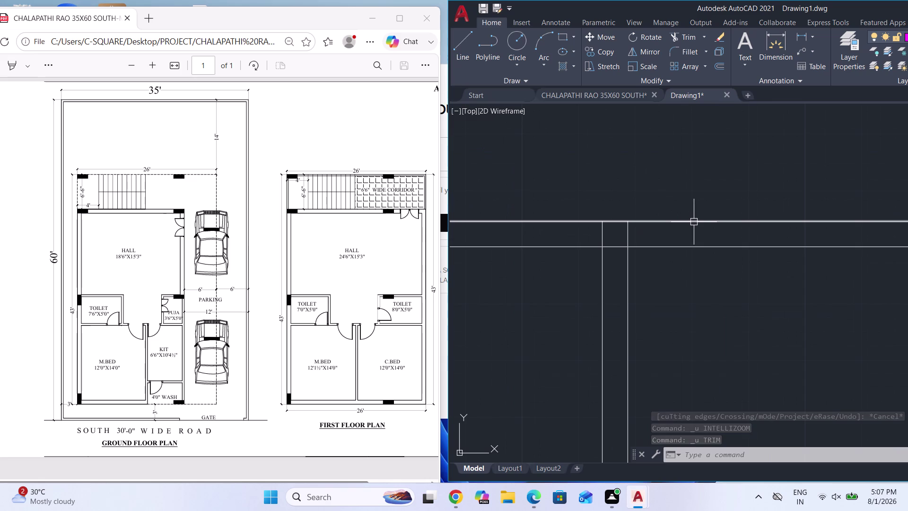
Retry trimming with a fence across the overlapping wall lines, then cancel.
text(TR)
key(Return)
key(Return)
click(704, 192)
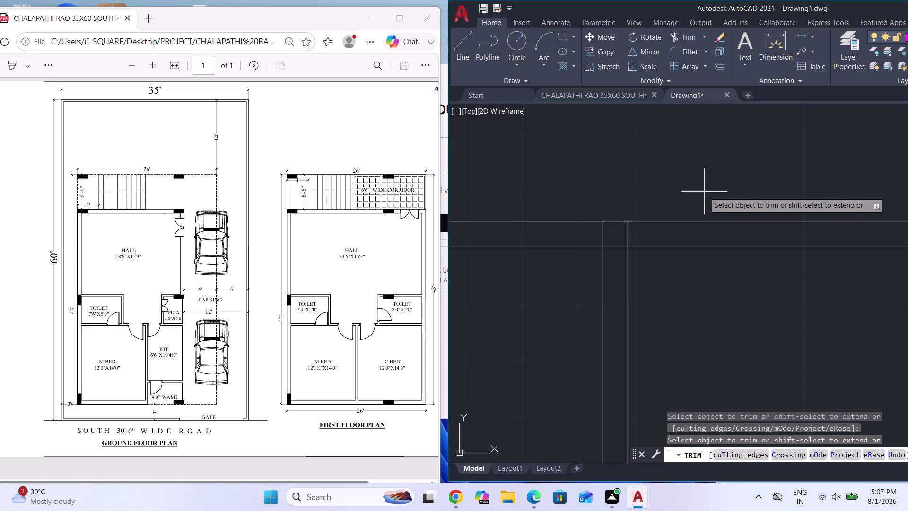
click(703, 275)
scroll(down, 3)
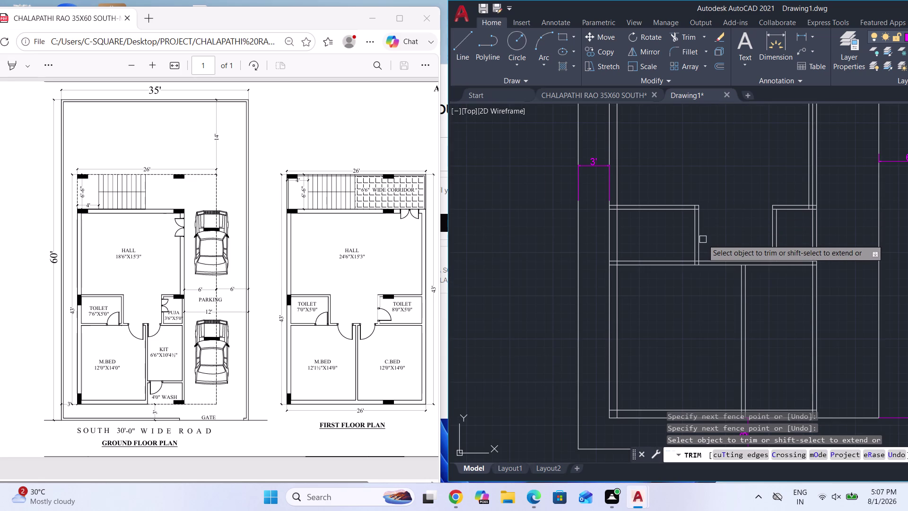
key(Escape)
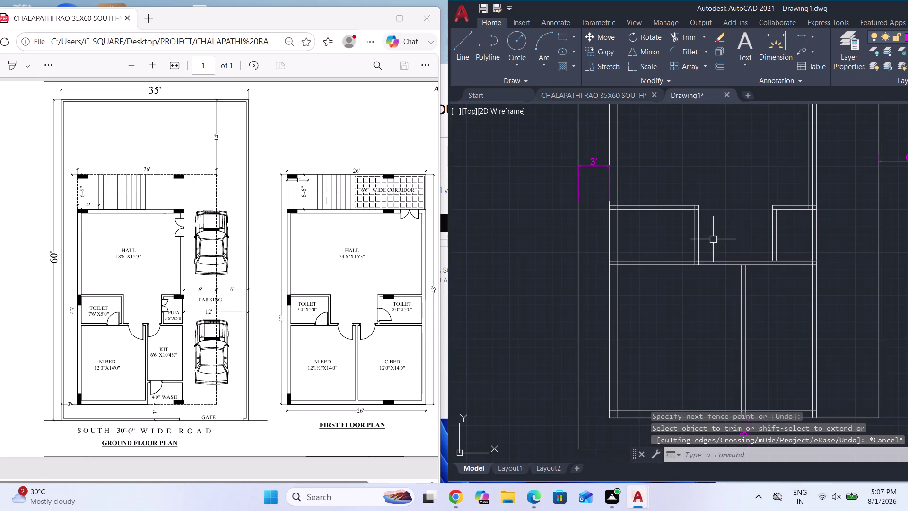
scroll(down, 3)
scroll(up, 3)
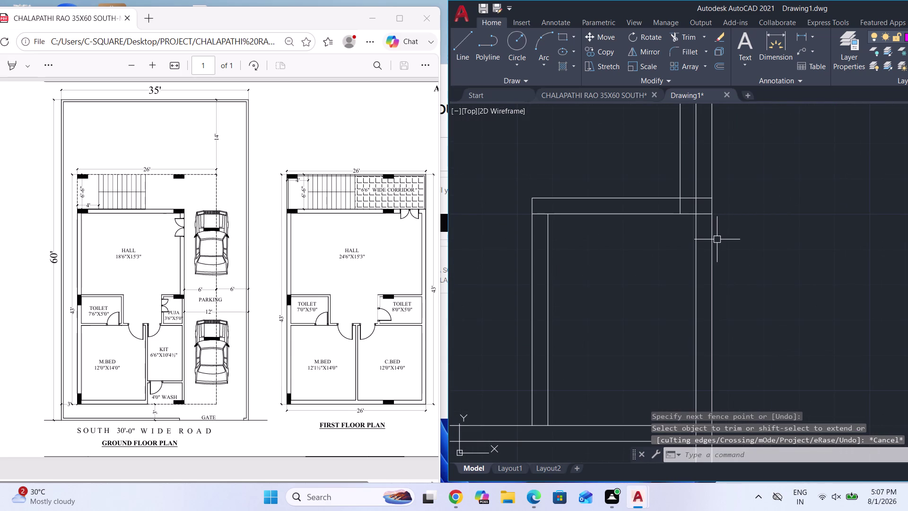
Restart TRIM and cut the overshooting line ends at the first partition junctions.
key(t)
key(r)
key(Return)
key(Return)
scroll(down, 3)
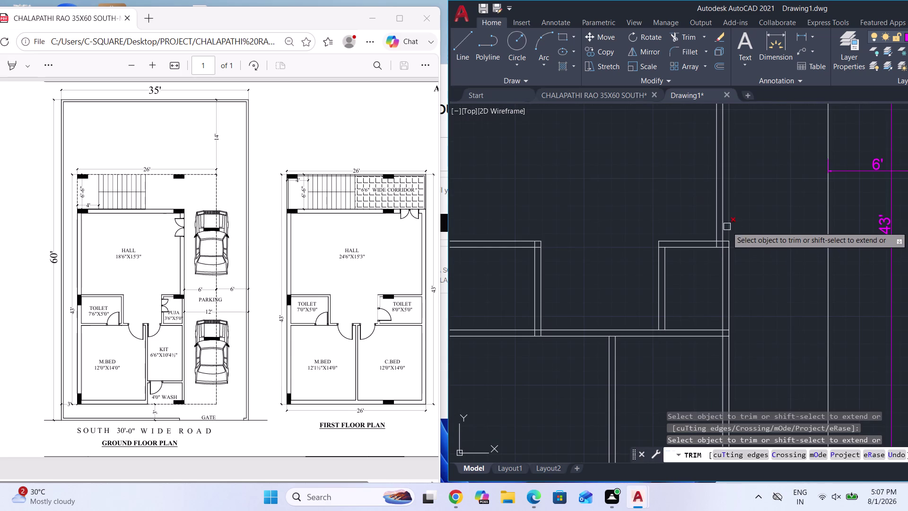
click(722, 228)
scroll(down, 3)
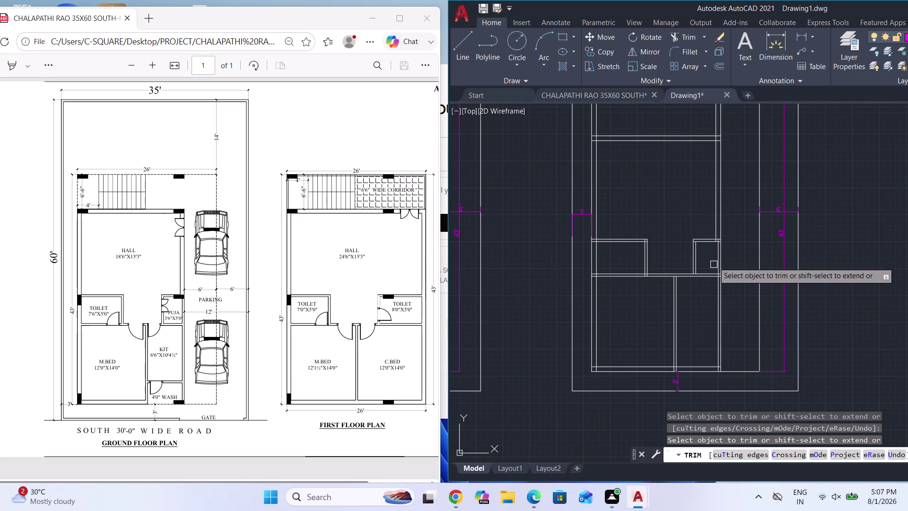
scroll(up, 3)
scroll(down, 3)
scroll(up, 3)
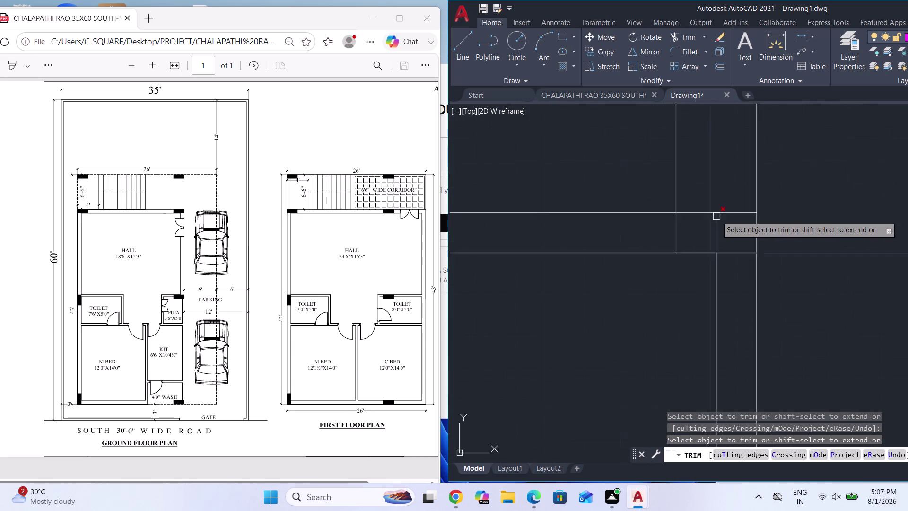
click(713, 233)
scroll(down, 3)
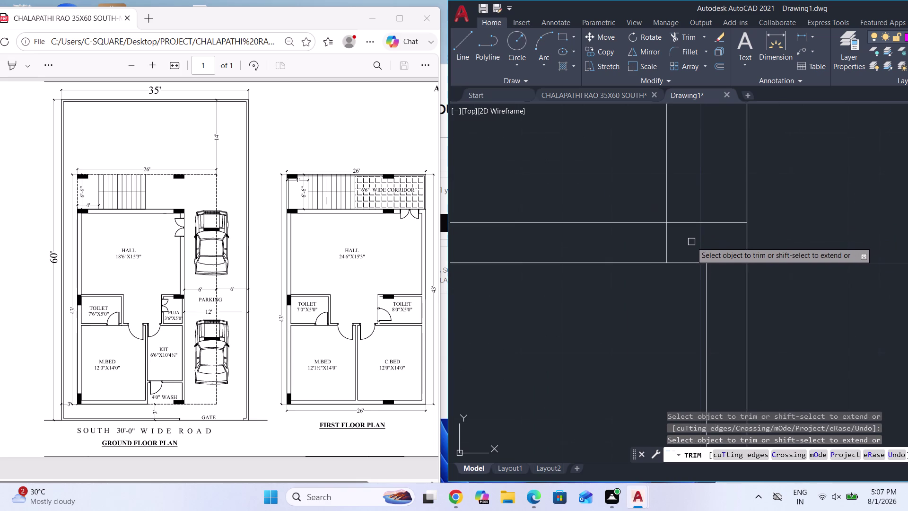
scroll(down, 3)
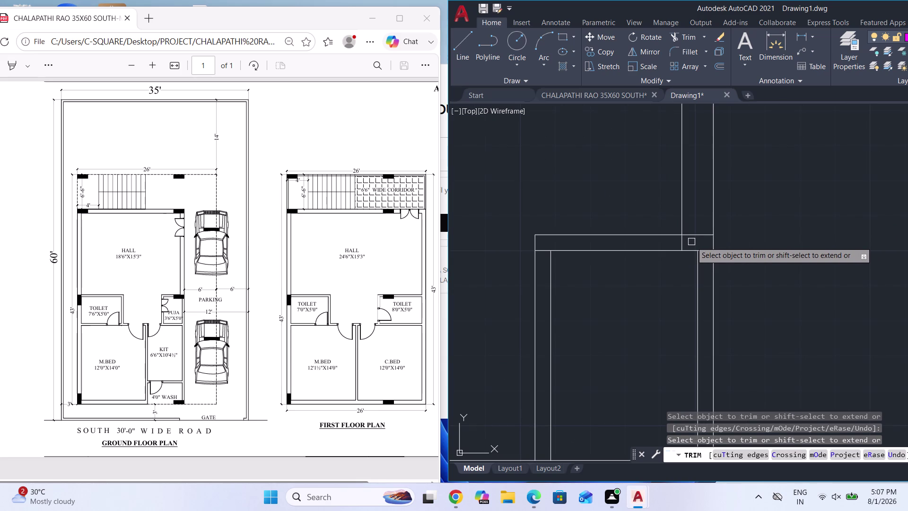
click(691, 242)
click(680, 241)
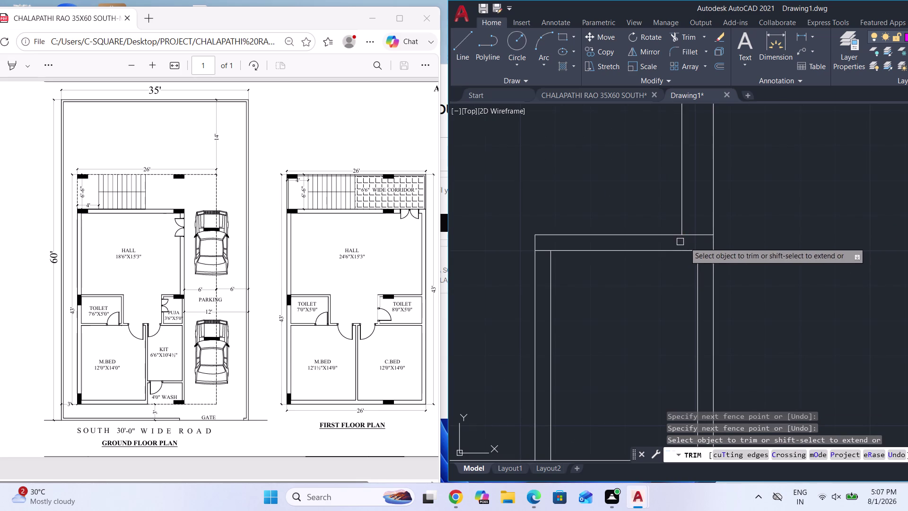
scroll(down, 3)
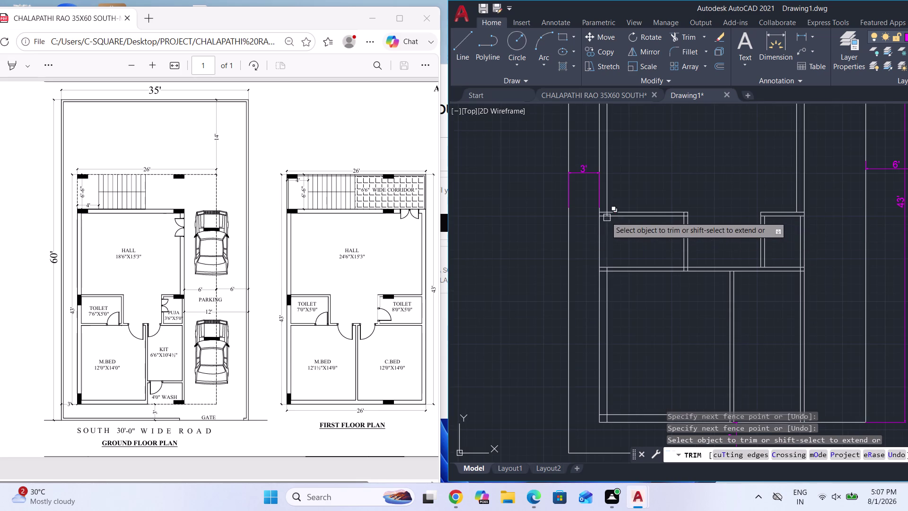
scroll(up, 3)
Clean the toilet wall corner, removing the extra line piece and wall stub.
click(584, 162)
click(583, 226)
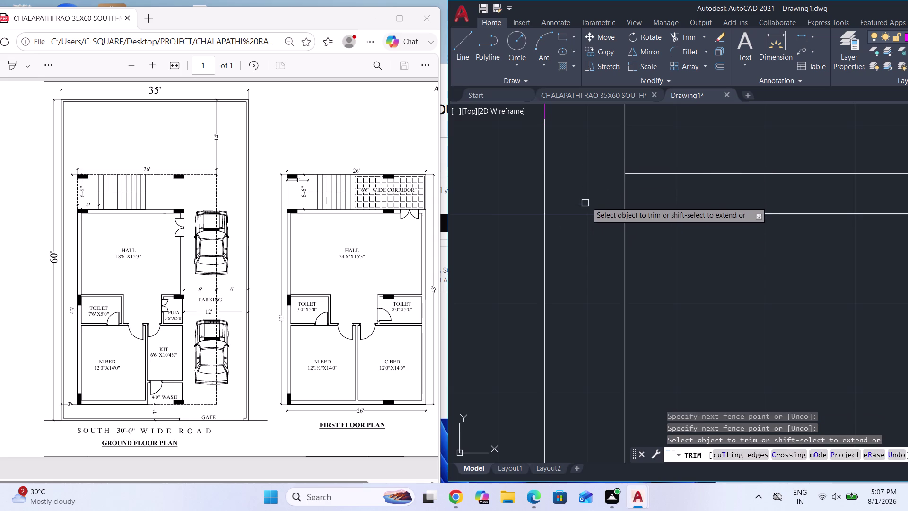
click(594, 195)
click(635, 197)
scroll(down, 3)
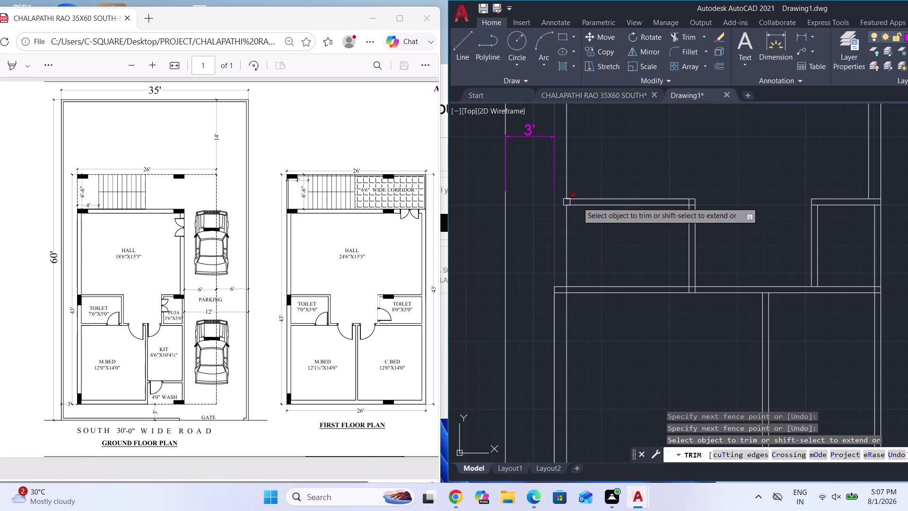
scroll(up, 3)
click(665, 227)
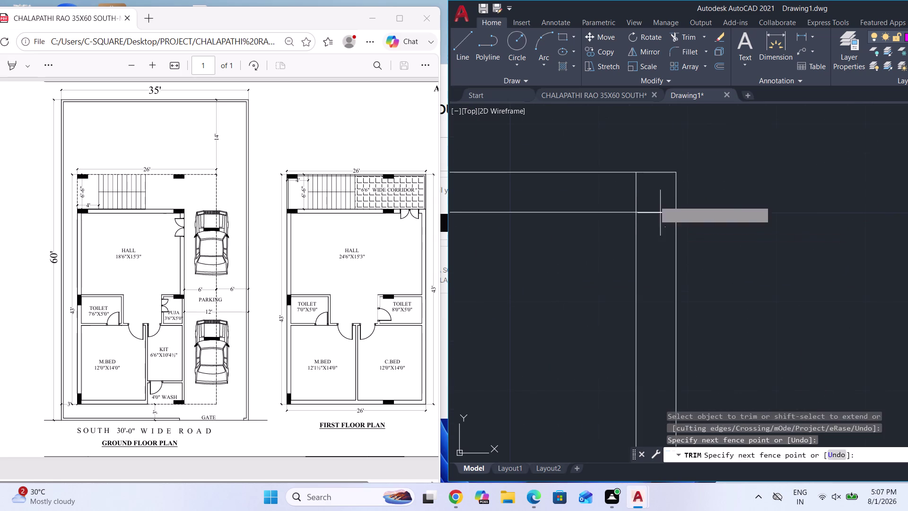
click(634, 189)
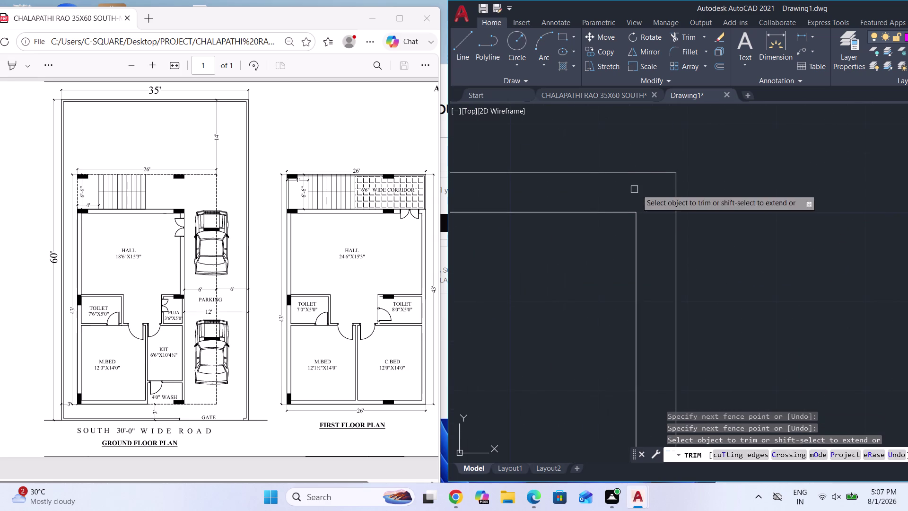
scroll(down, 3)
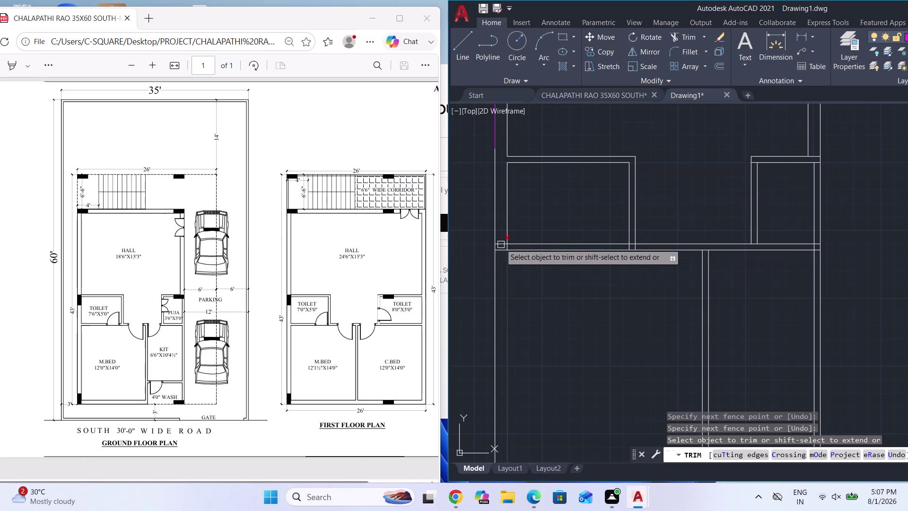
scroll(up, 3)
Trim the left wall junction, its leftover line, and the hall wall junction.
click(504, 219)
click(499, 275)
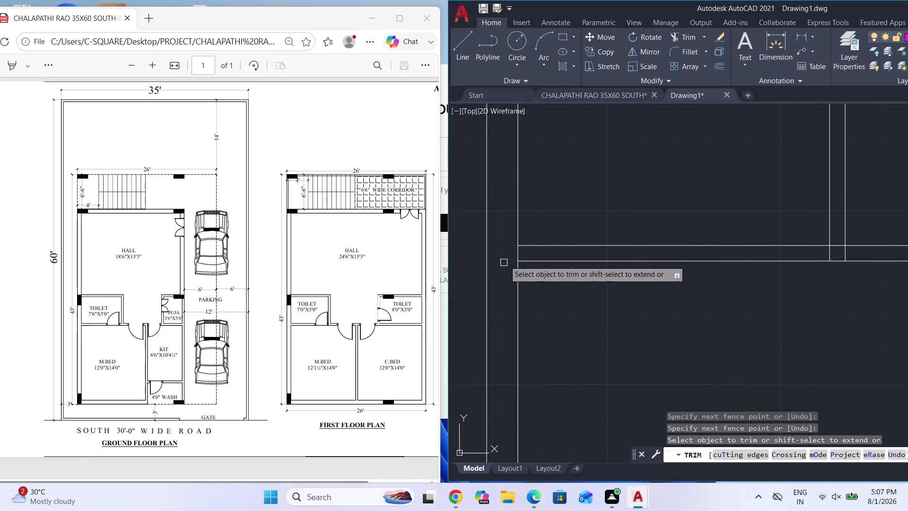
click(504, 259)
click(526, 255)
scroll(down, 3)
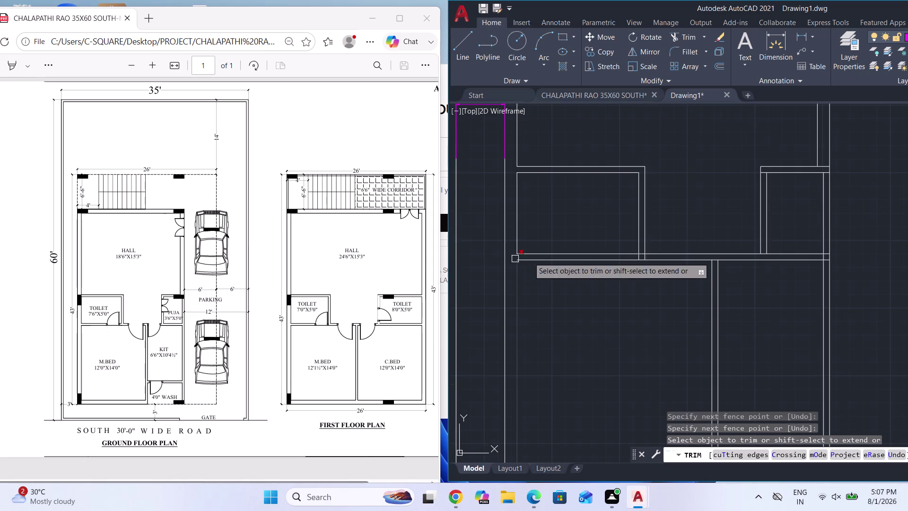
scroll(up, 3)
click(554, 254)
click(630, 259)
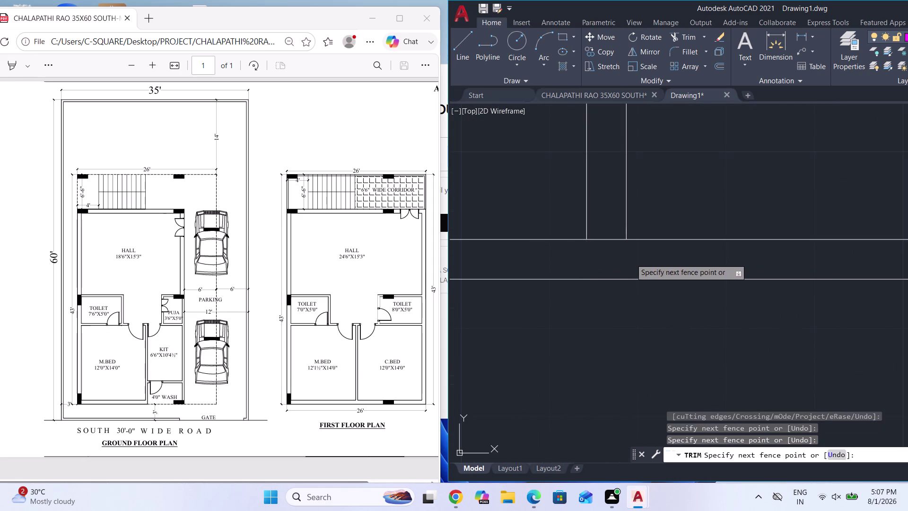
click(614, 259)
click(605, 216)
scroll(down, 3)
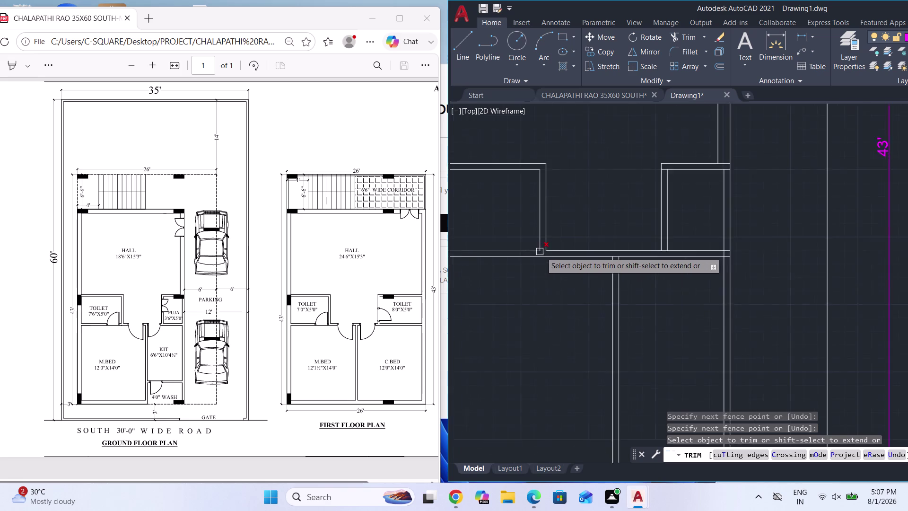
scroll(down, 3)
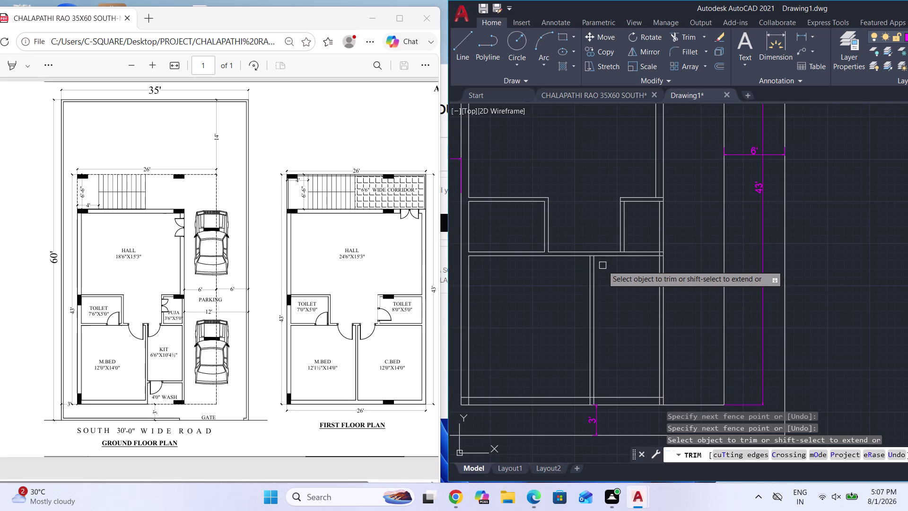
scroll(up, 3)
Trim the bedroom partition overlaps and the toilet wall lines and corner stub.
click(543, 250)
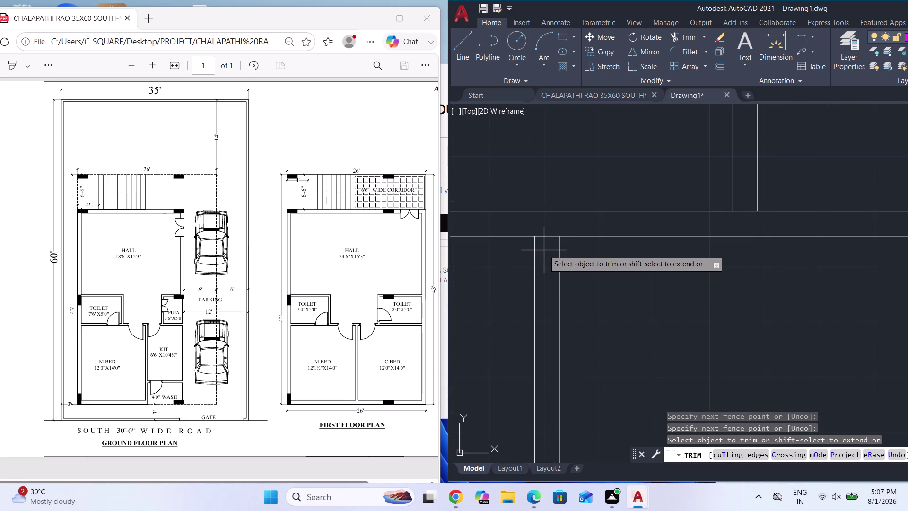
click(544, 233)
scroll(down, 3)
scroll(up, 3)
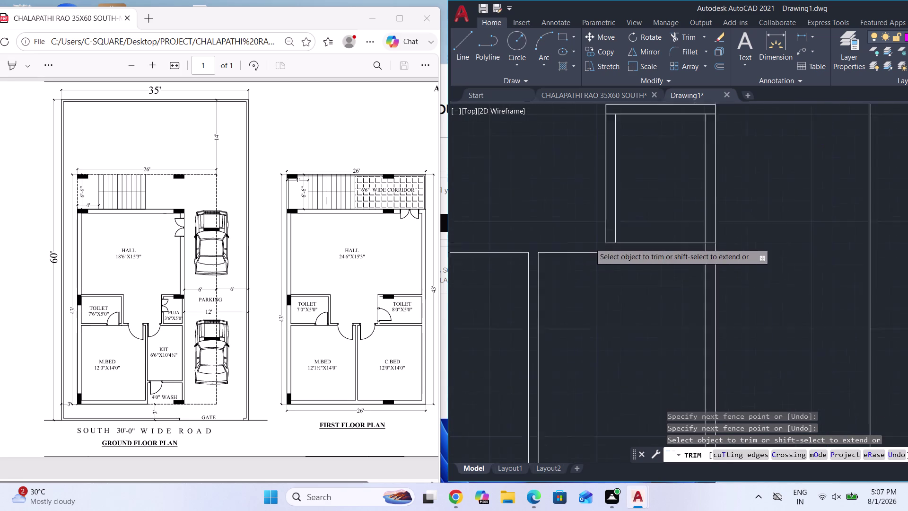
scroll(up, 3)
click(673, 252)
click(668, 230)
scroll(down, 3)
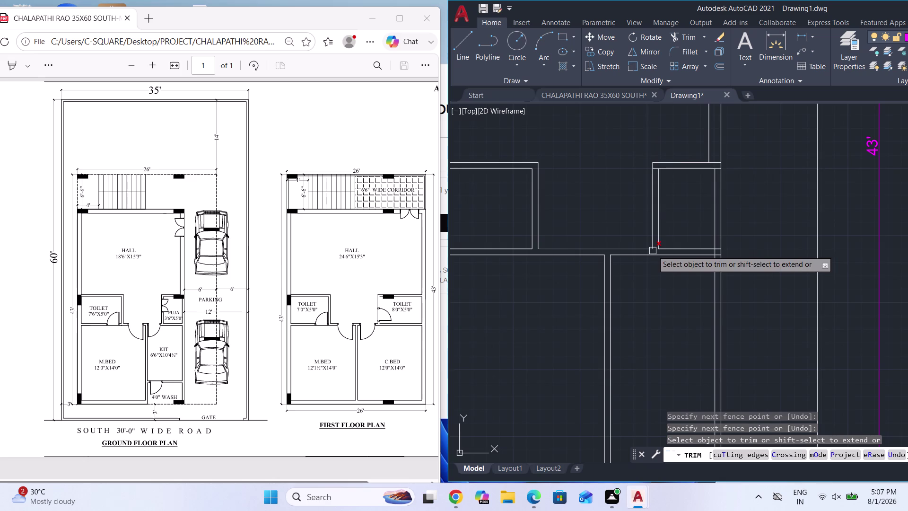
scroll(up, 3)
click(593, 162)
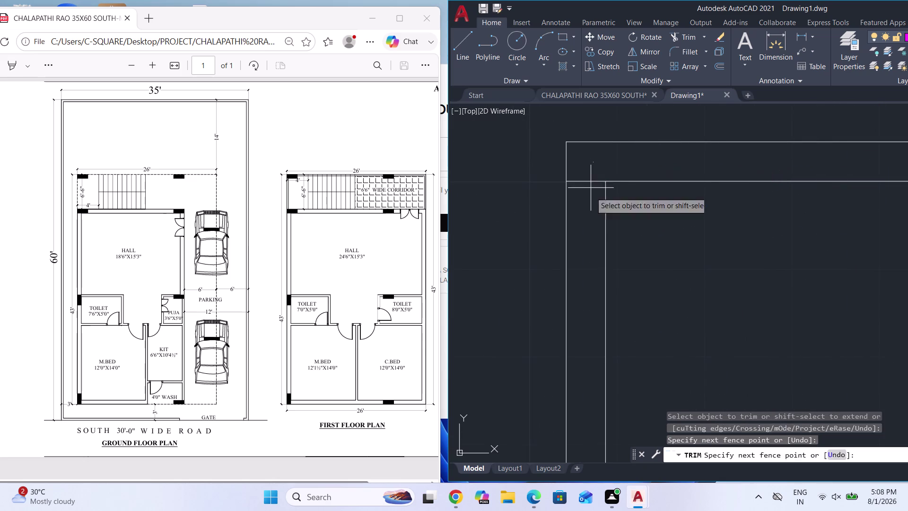
click(585, 214)
scroll(down, 3)
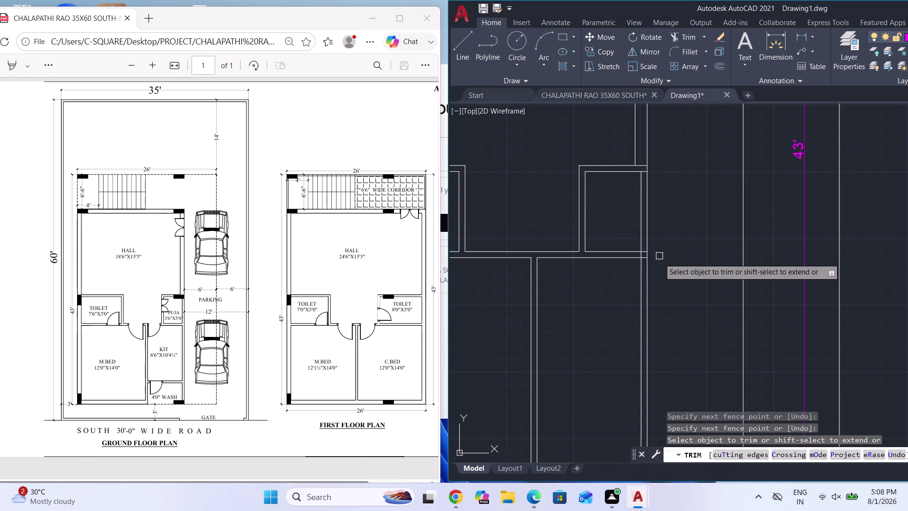
scroll(up, 3)
Clean the central partition junction, the remaining crossing line, and the lower junction.
click(740, 218)
click(702, 210)
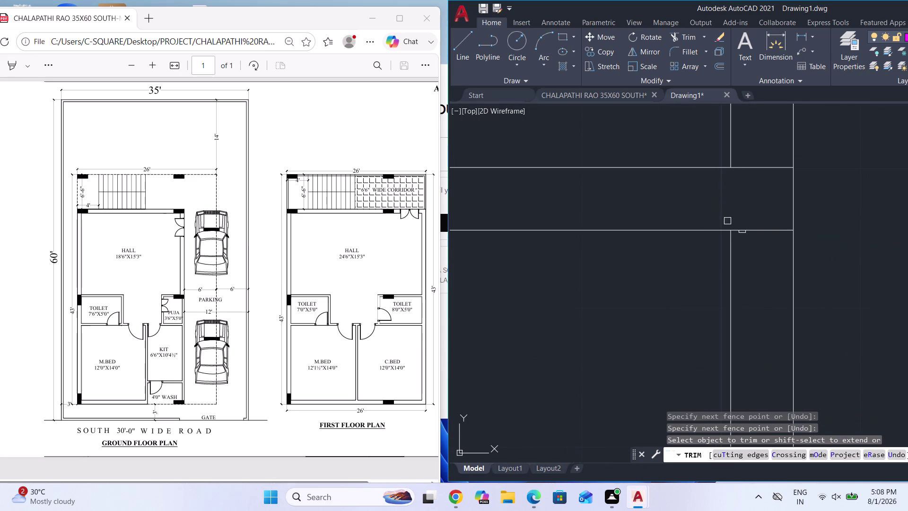
click(765, 259)
click(748, 148)
scroll(down, 3)
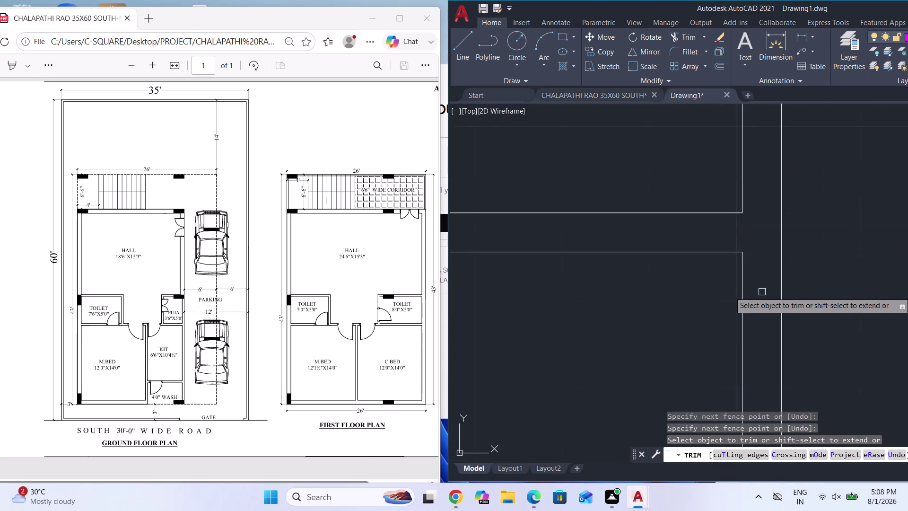
scroll(down, 3)
scroll(up, 3)
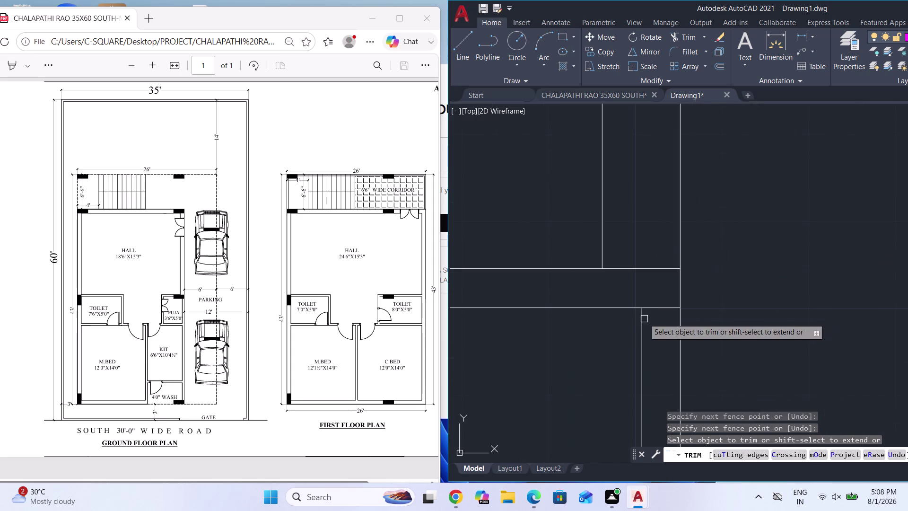
click(663, 320)
click(656, 242)
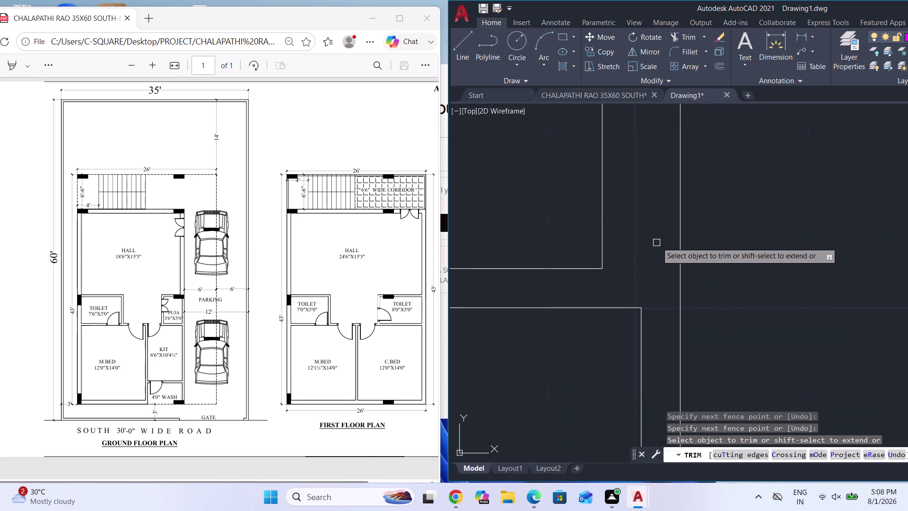
scroll(down, 3)
scroll(down, 3)
scroll(down, 3)
scroll(down, 3)
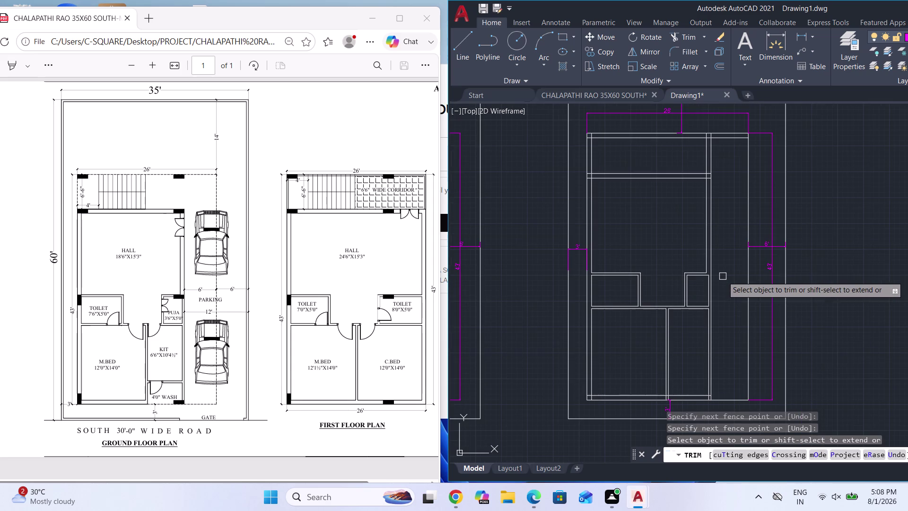
scroll(down, 3)
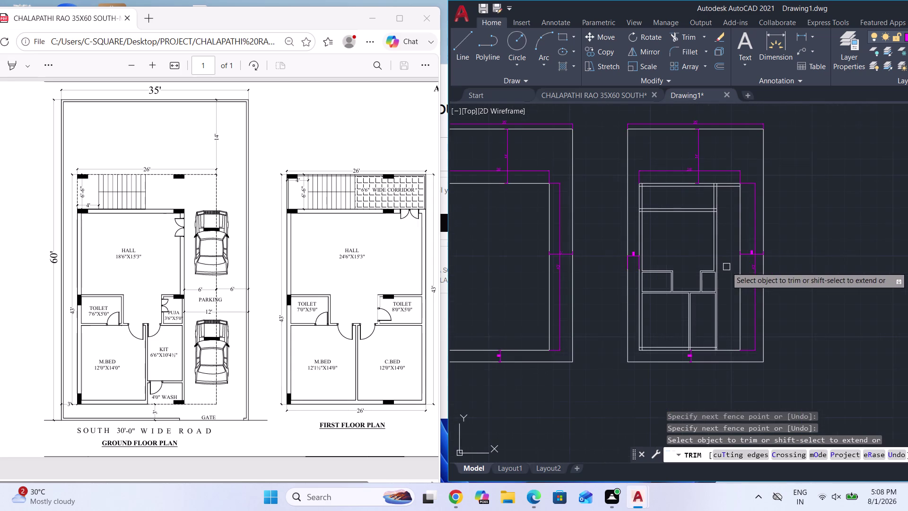
scroll(up, 3)
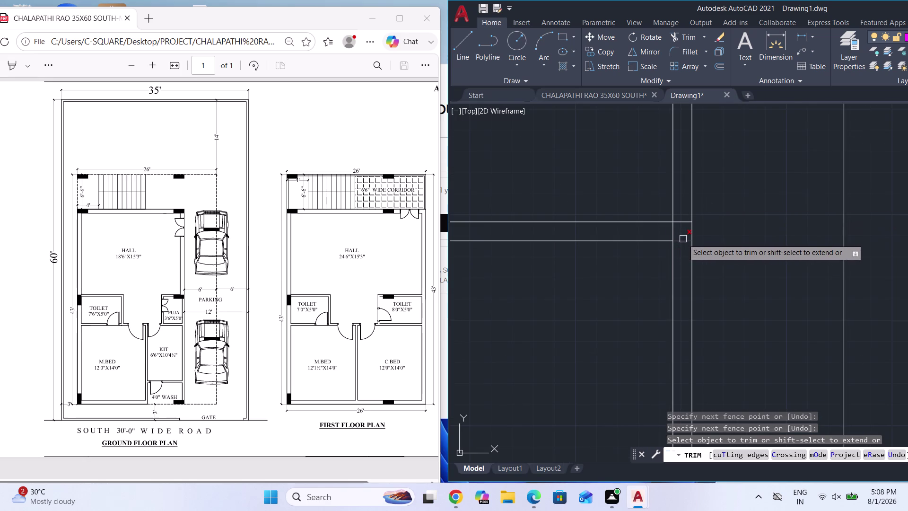
Trim the remaining protruding line ends at the corners and top corner.
click(683, 239)
click(673, 228)
scroll(down, 3)
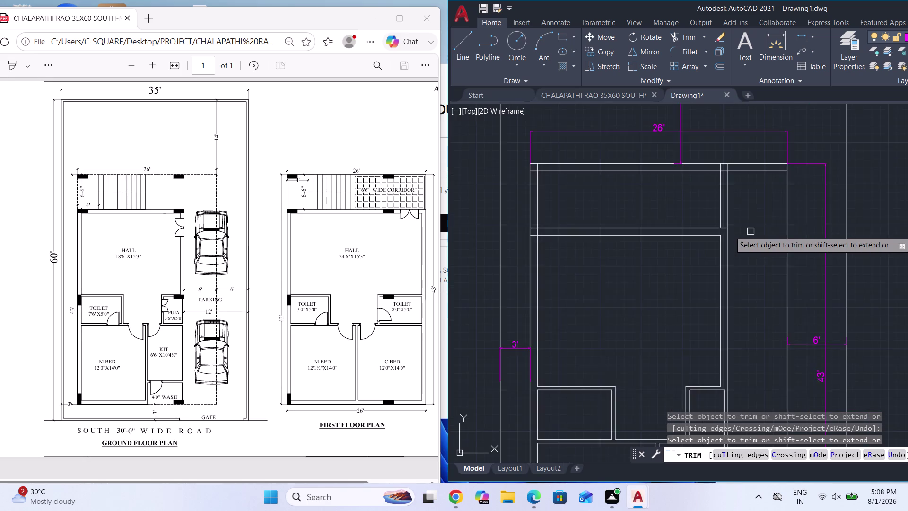
scroll(down, 3)
scroll(up, 3)
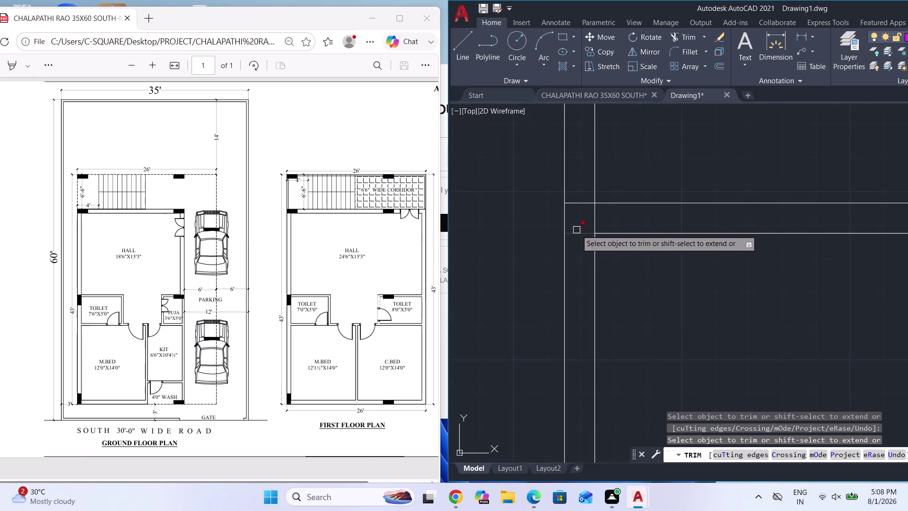
click(575, 230)
click(571, 202)
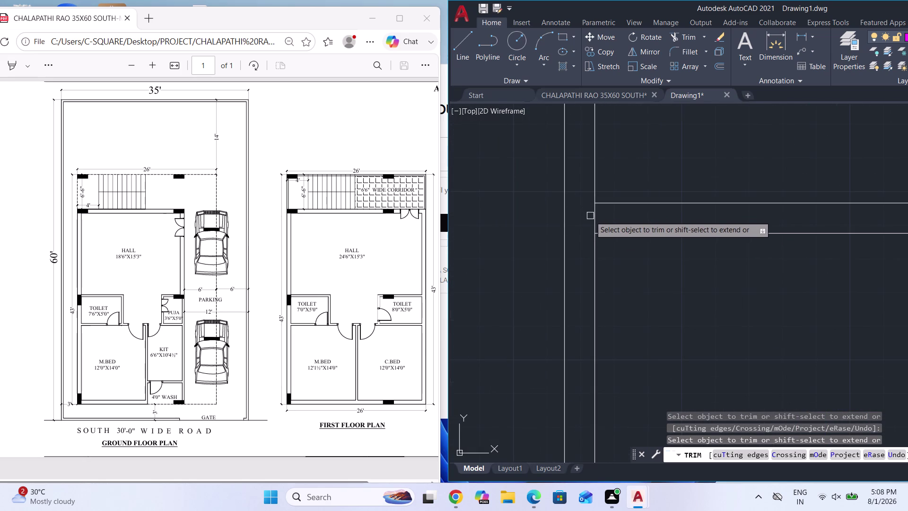
click(593, 220)
scroll(down, 3)
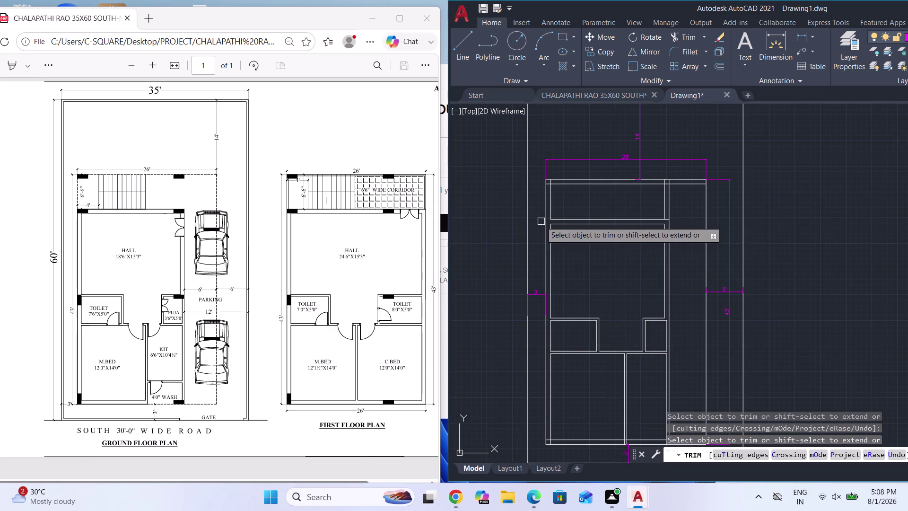
scroll(up, 3)
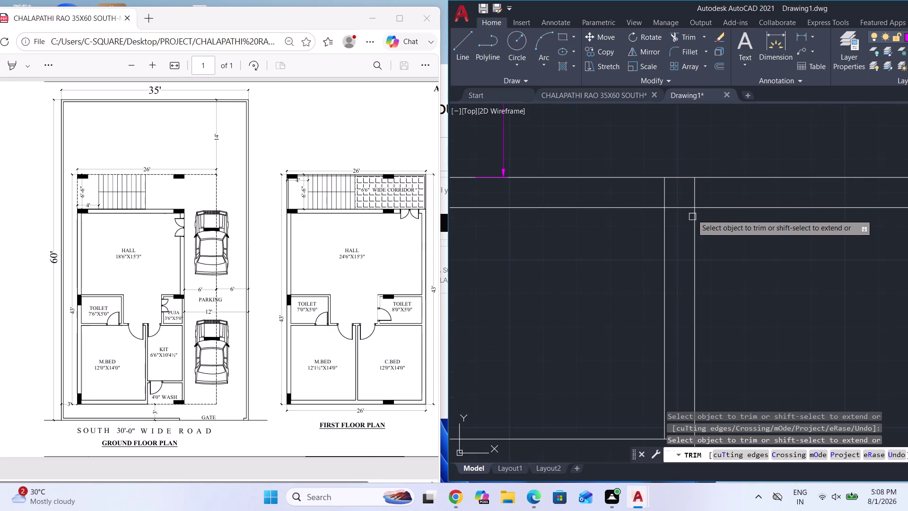
click(686, 207)
click(675, 195)
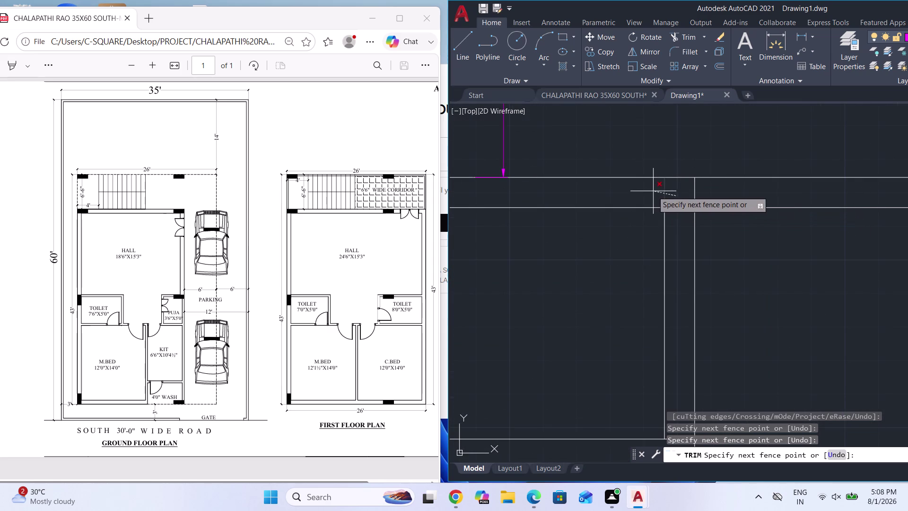
click(652, 191)
Fence-trim the last excess line ends near the top rooms and end TRIM.
scroll(down, 3)
scroll(up, 3)
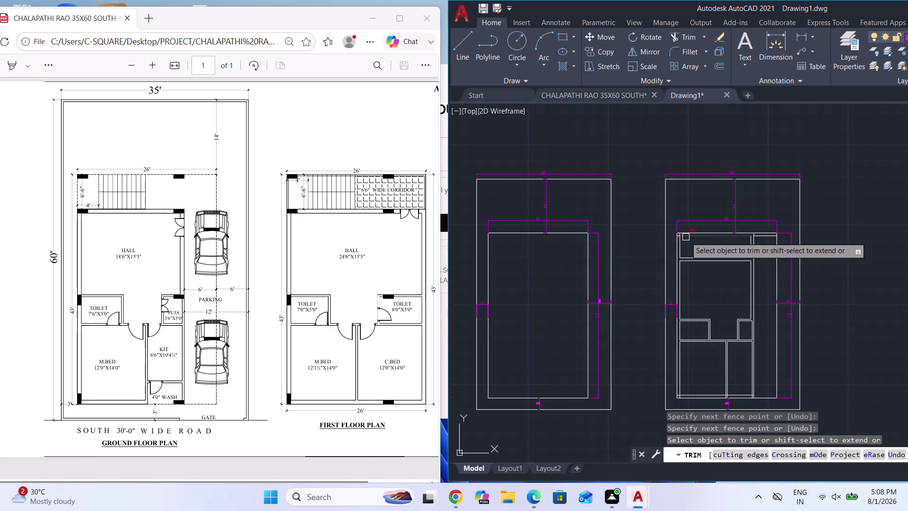
scroll(up, 3)
scroll(up, 3)
click(642, 183)
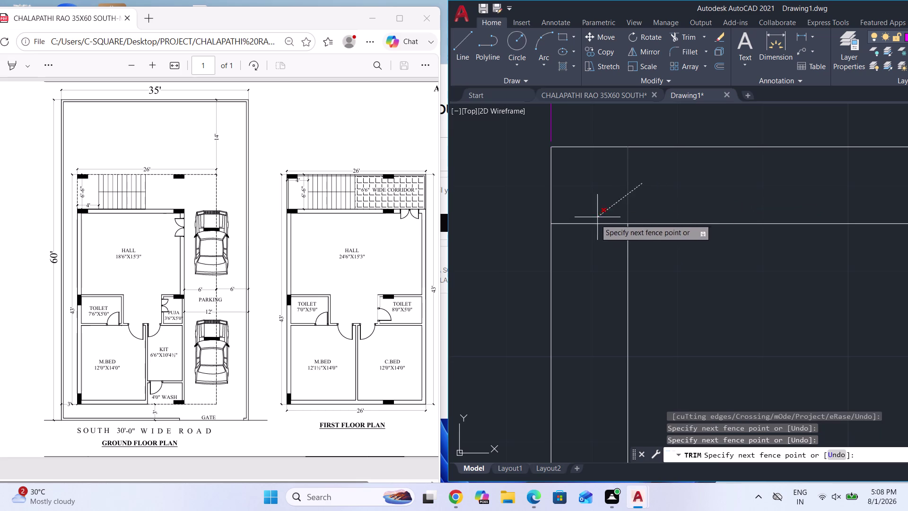
click(584, 235)
scroll(down, 3)
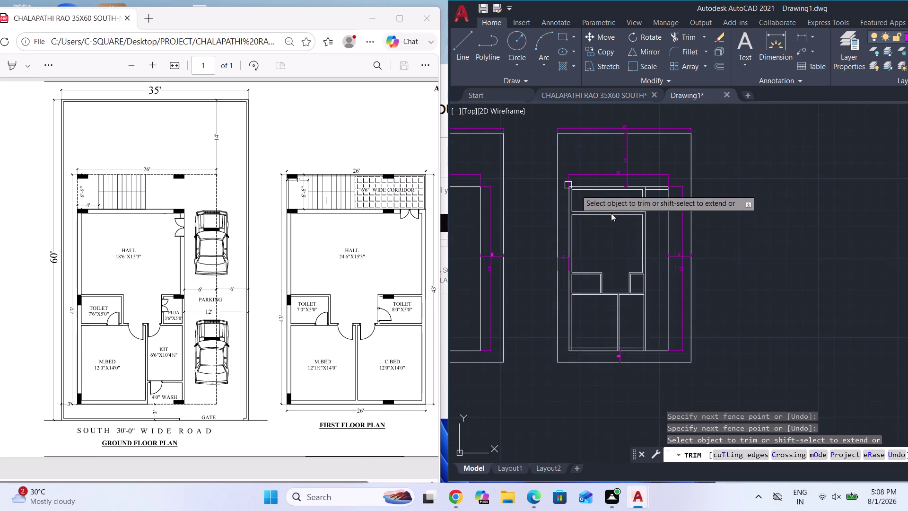
key(Escape)
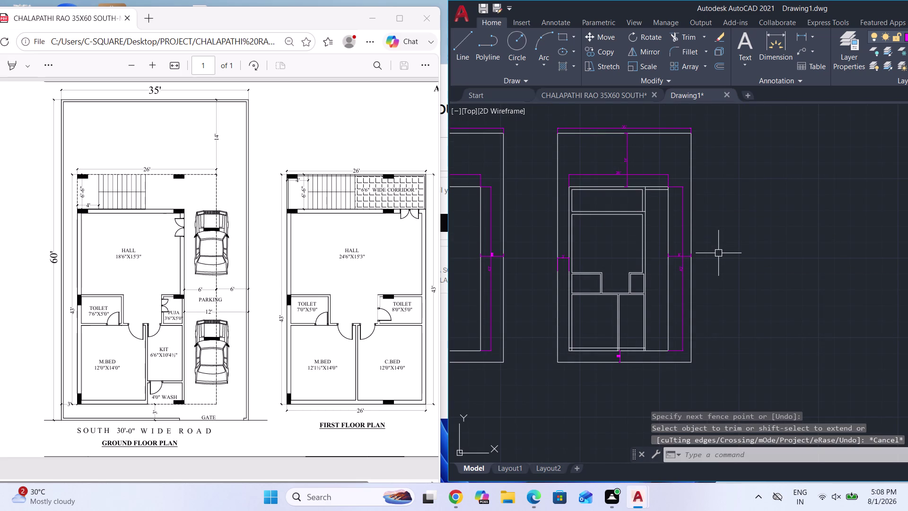
scroll(up, 3)
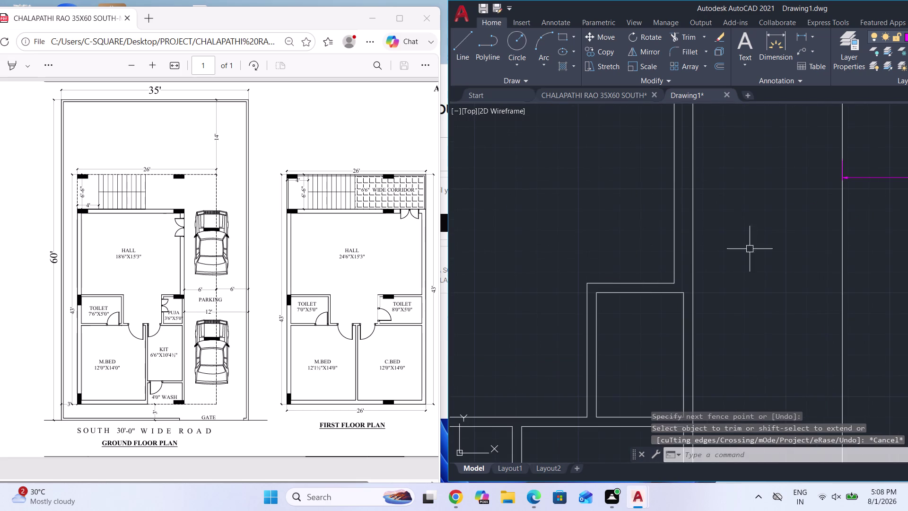
scroll(down, 3)
scroll(down, 3)
scroll(down, 3)
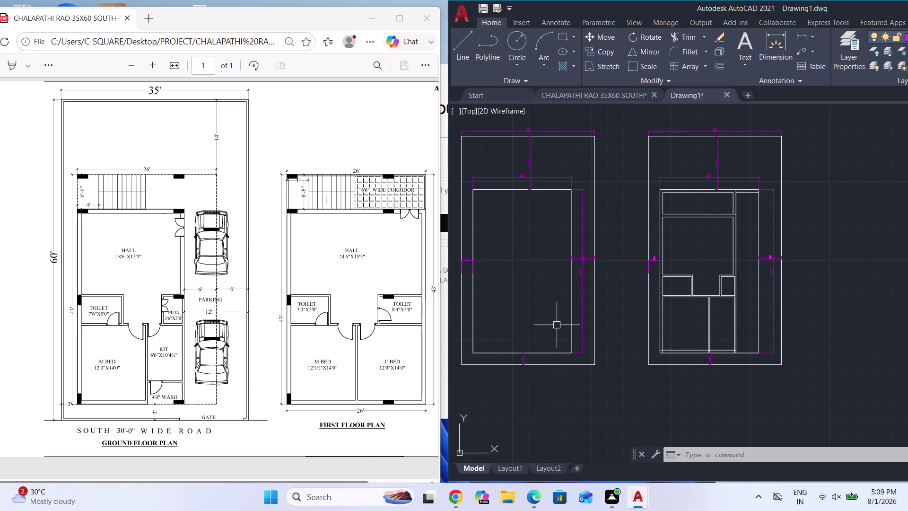
Trim line ends at the top-right room corner and lower-right bedroom, undoing the last.
text(TR)
key(Return)
key(Return)
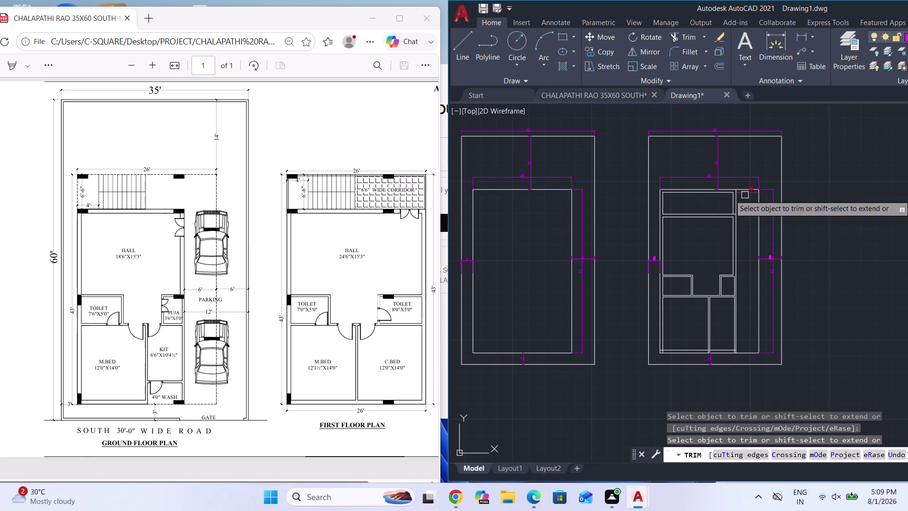
click(745, 195)
click(744, 191)
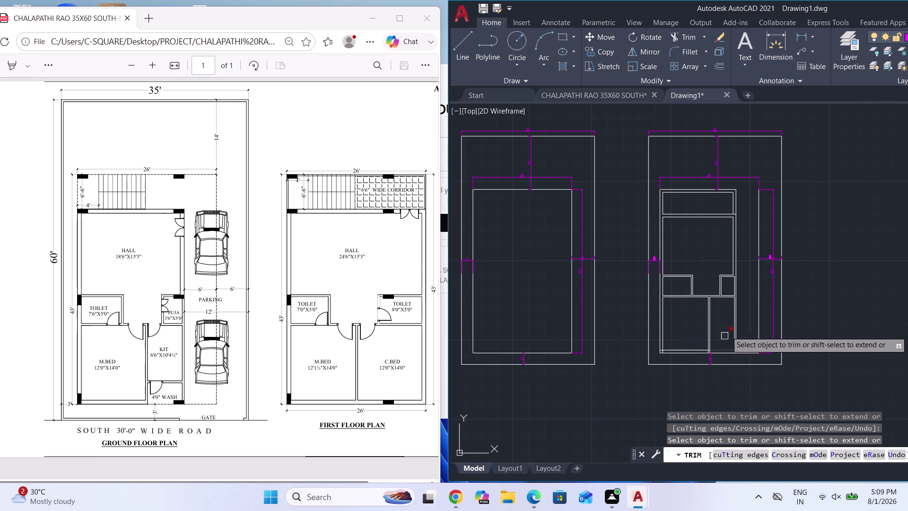
click(760, 305)
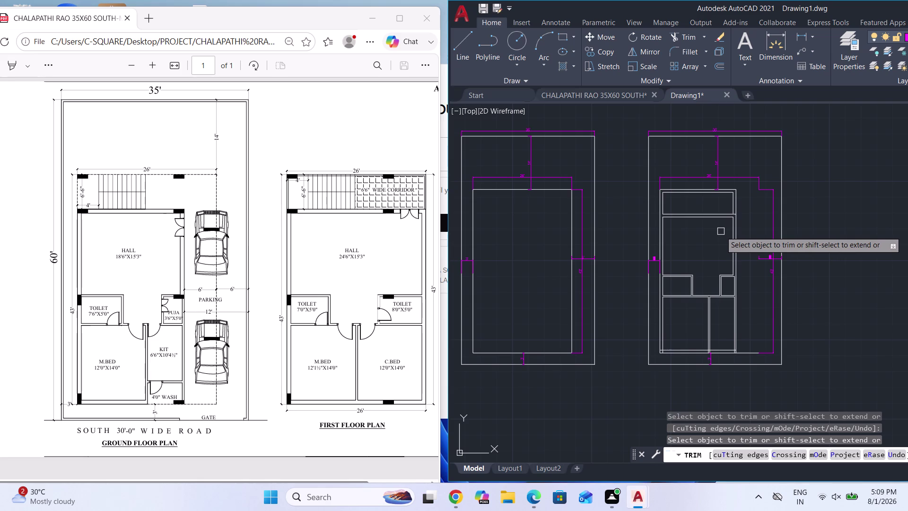
key(ctrl+z)
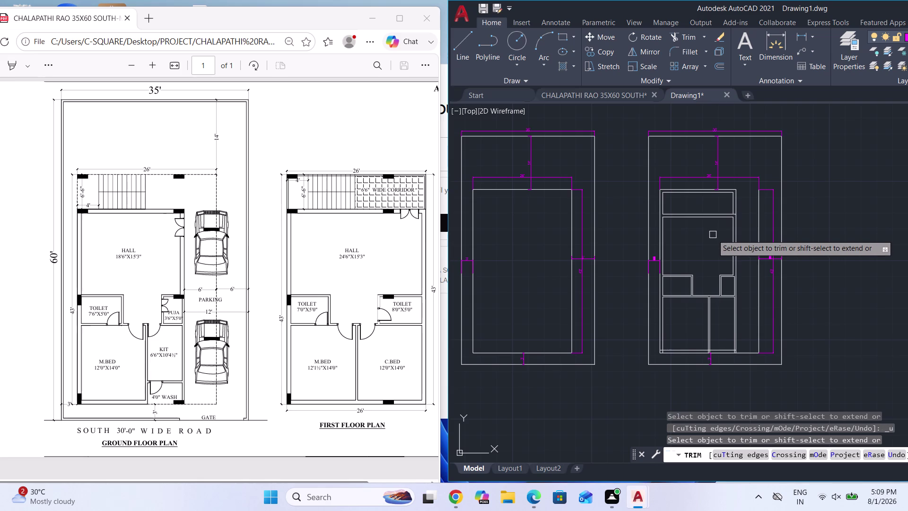
key(ctrl+z)
key(Escape)
scroll(down, 3)
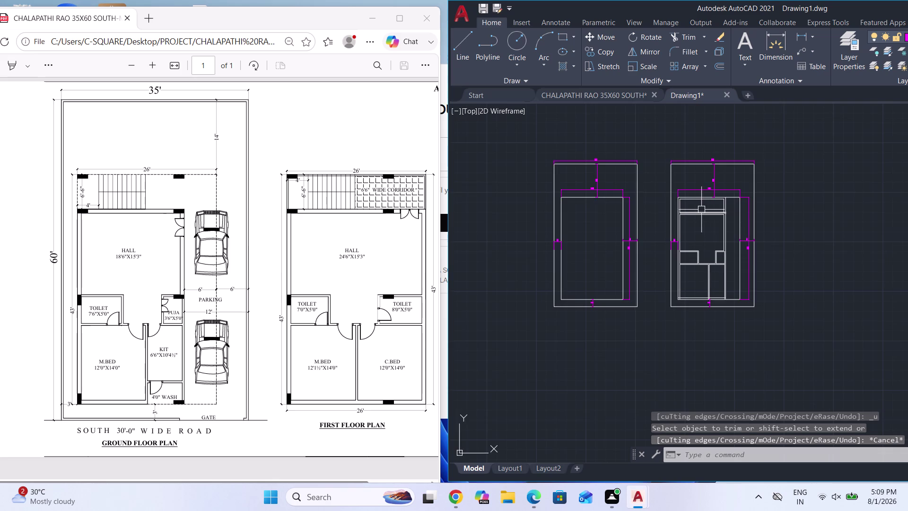
Copy the first plot from its bottom-left corner to a spot right of the second plot.
scroll(down, 3)
scroll(up, 3)
scroll(down, 3)
scroll(down, 3)
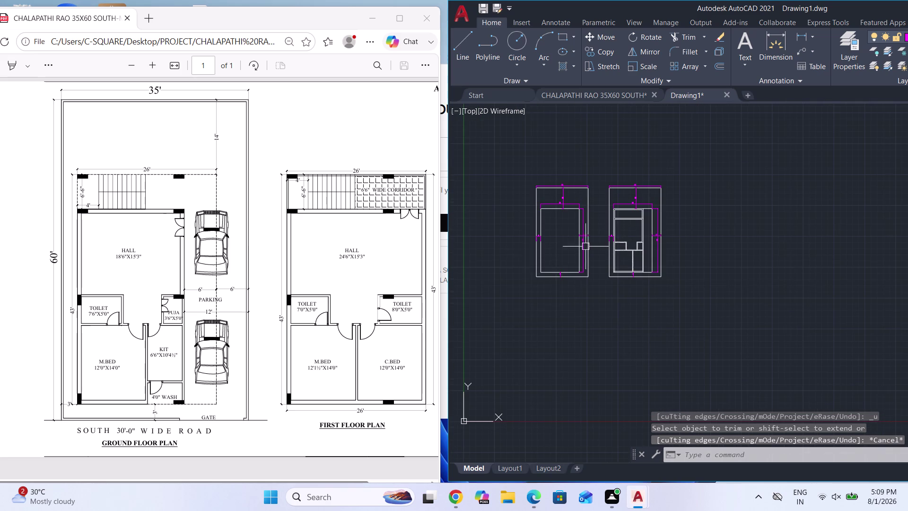
click(592, 297)
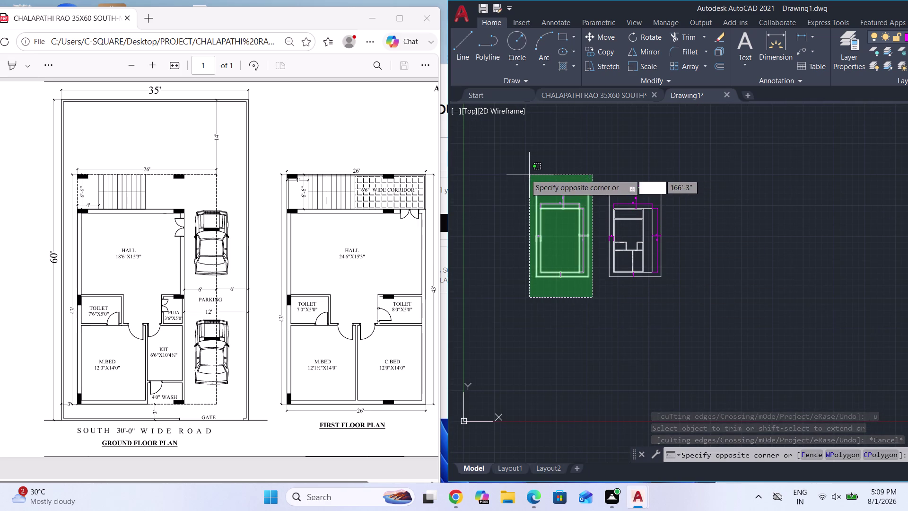
click(523, 173)
text(CO)
key(Return)
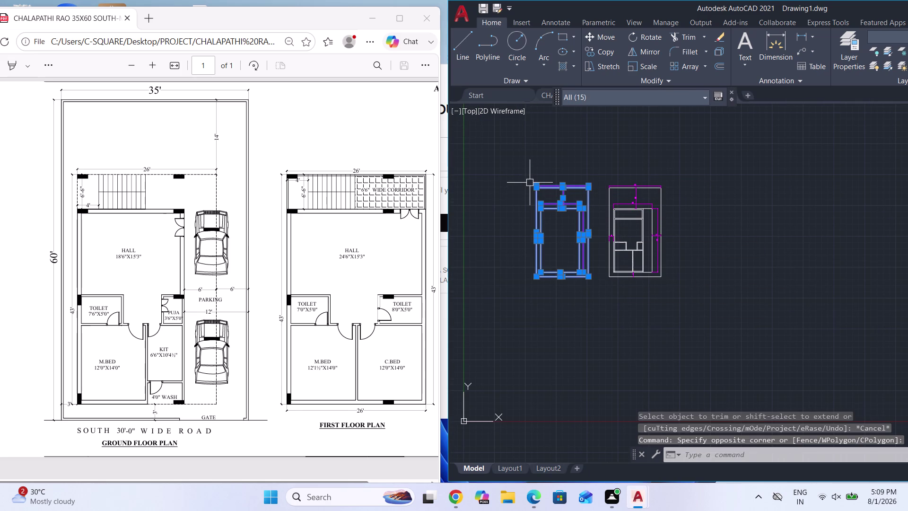
scroll(up, 3)
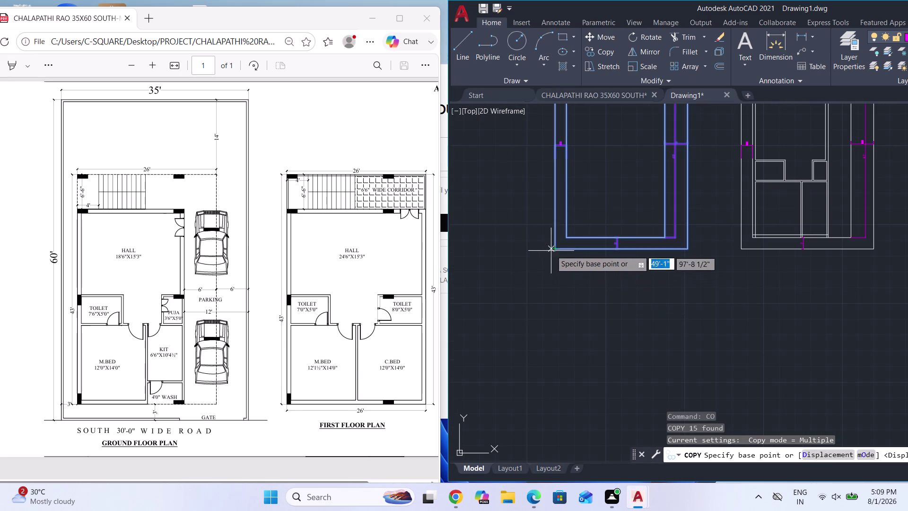
click(551, 249)
scroll(down, 3)
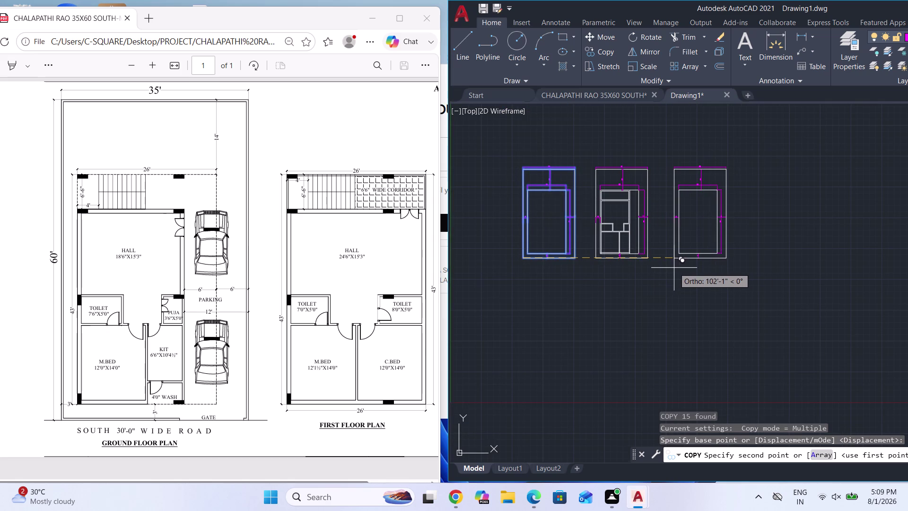
click(674, 268)
key(Escape)
scroll(down, 3)
scroll(up, 3)
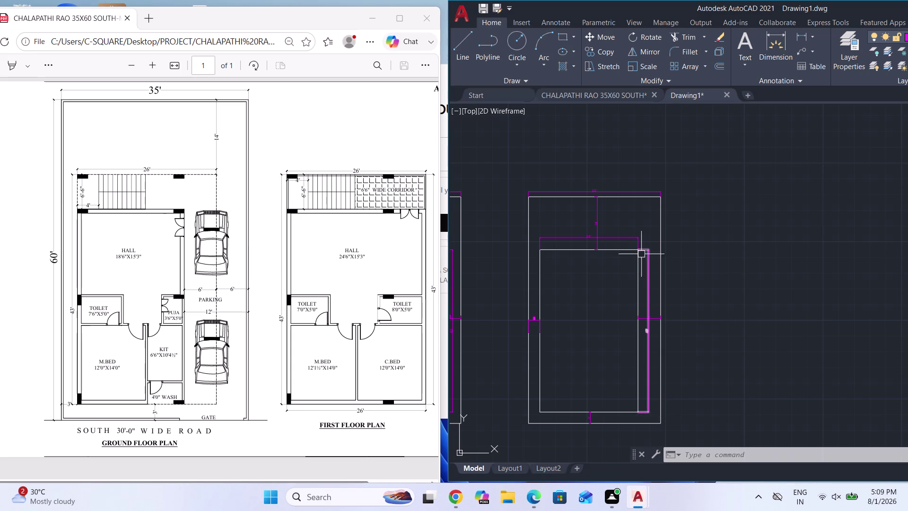
Select the plot's partition wall lines with a selection window.
scroll(down, 3)
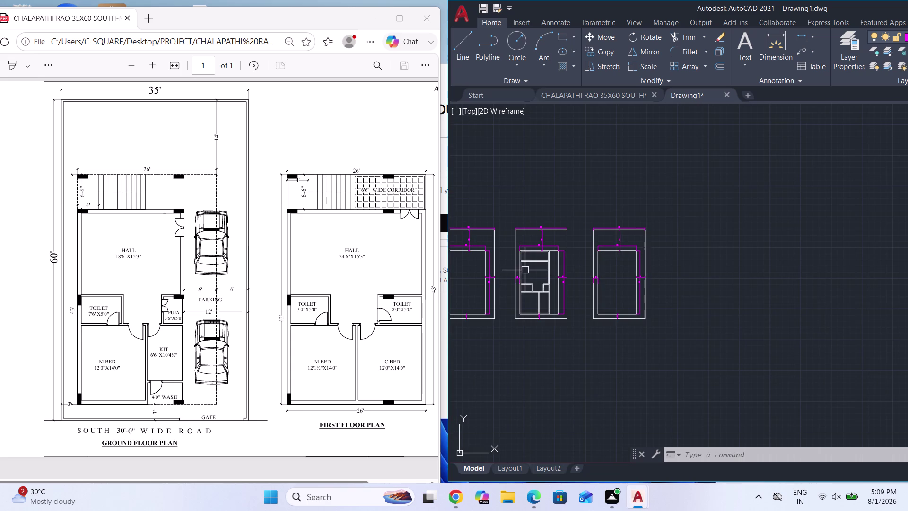
scroll(up, 3)
scroll(up, 3)
scroll(down, 3)
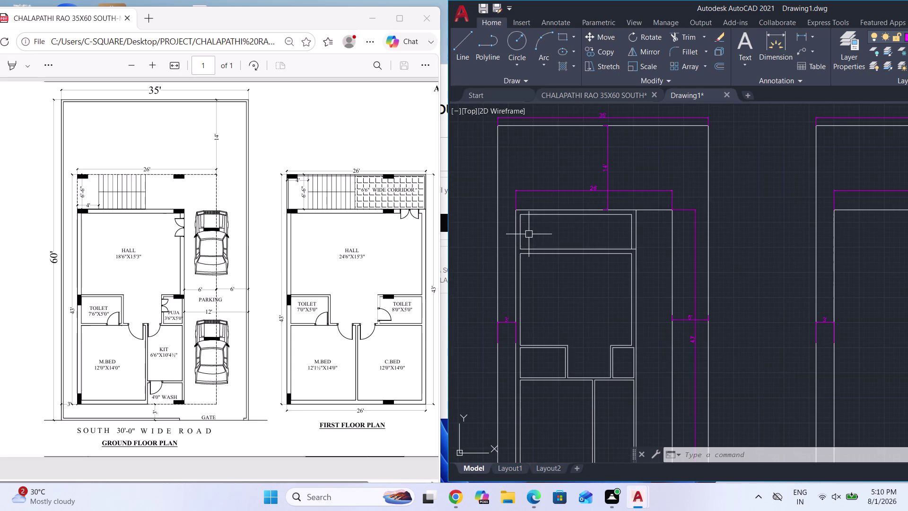
click(506, 207)
scroll(down, 3)
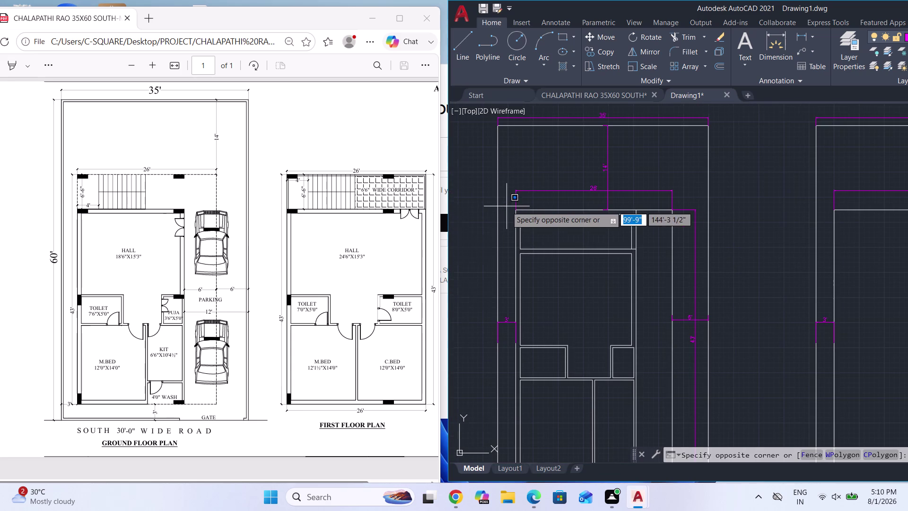
scroll(down, 3)
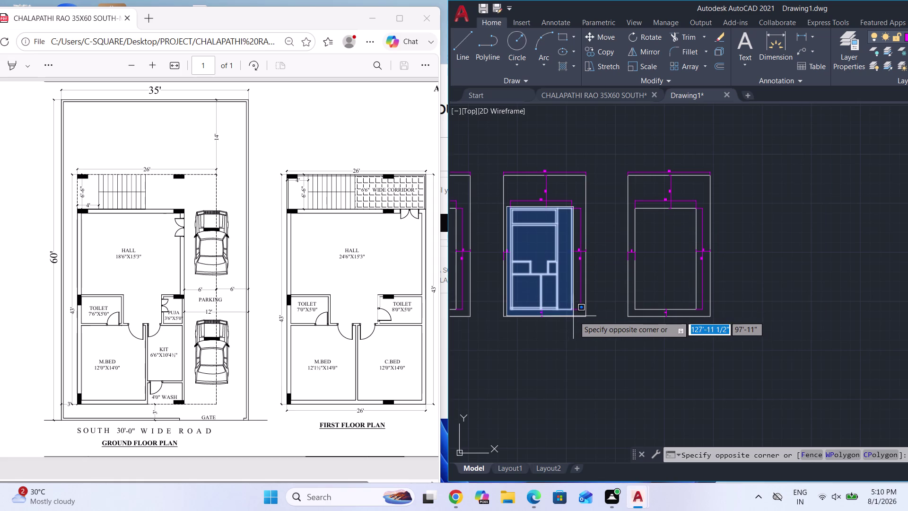
click(574, 315)
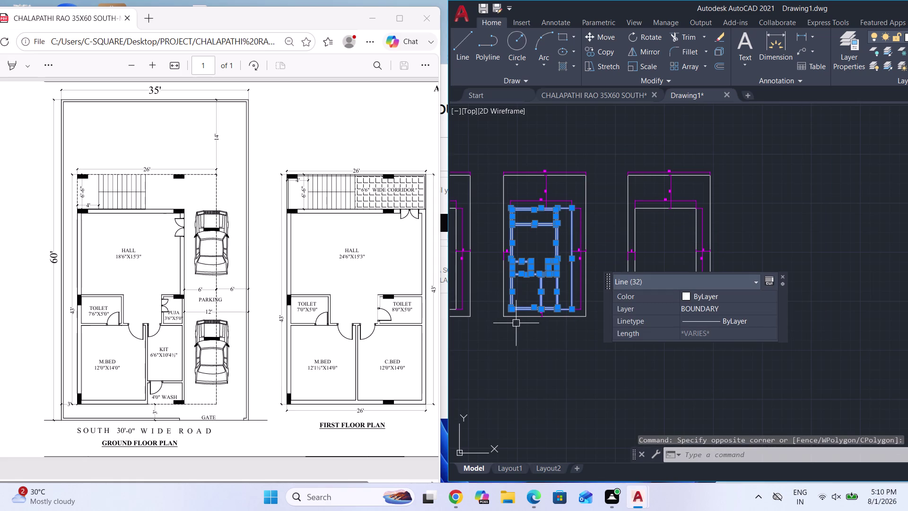
Copy the partitions from their top-left corner into the next plot outline.
text(CO)
key(Return)
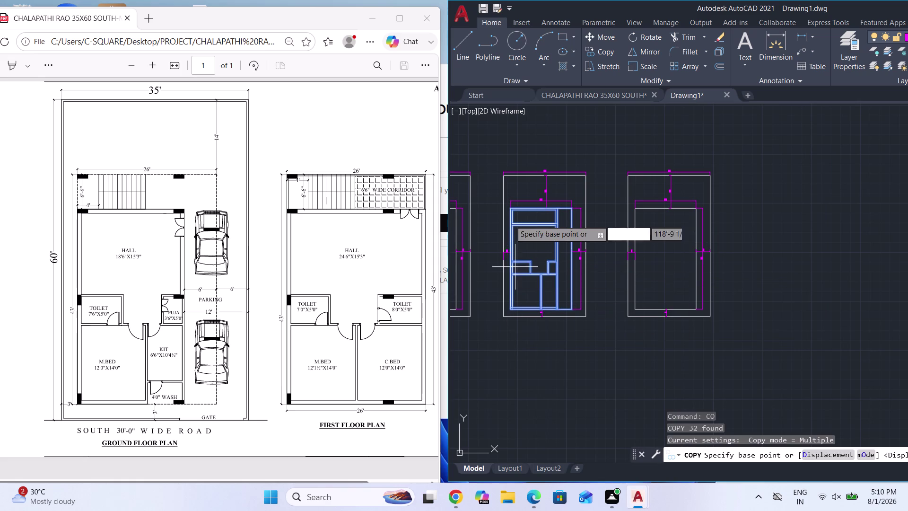
scroll(up, 3)
click(509, 214)
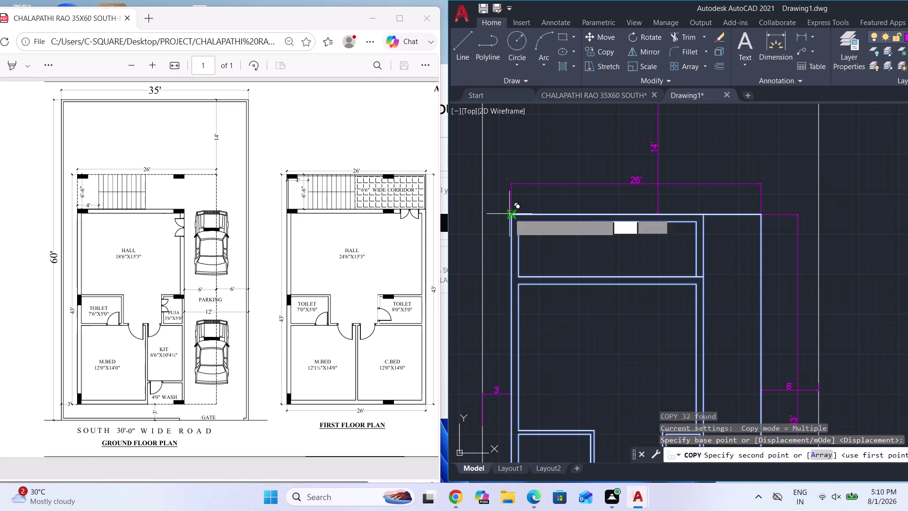
scroll(down, 3)
scroll(down, 3)
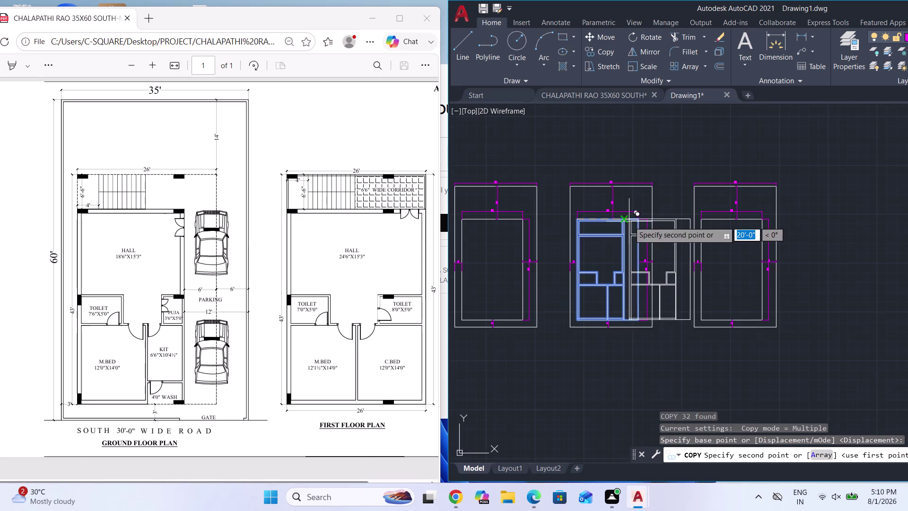
scroll(up, 3)
scroll(up, 3)
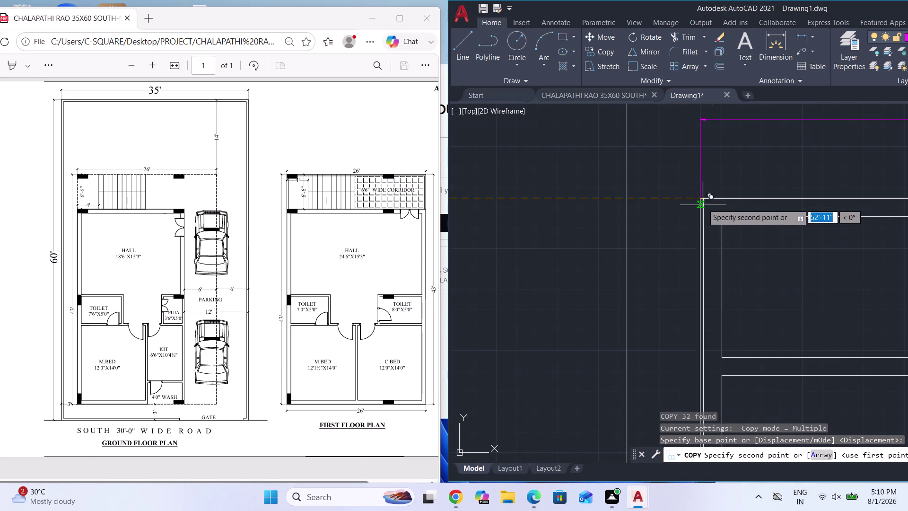
click(701, 199)
key(Escape)
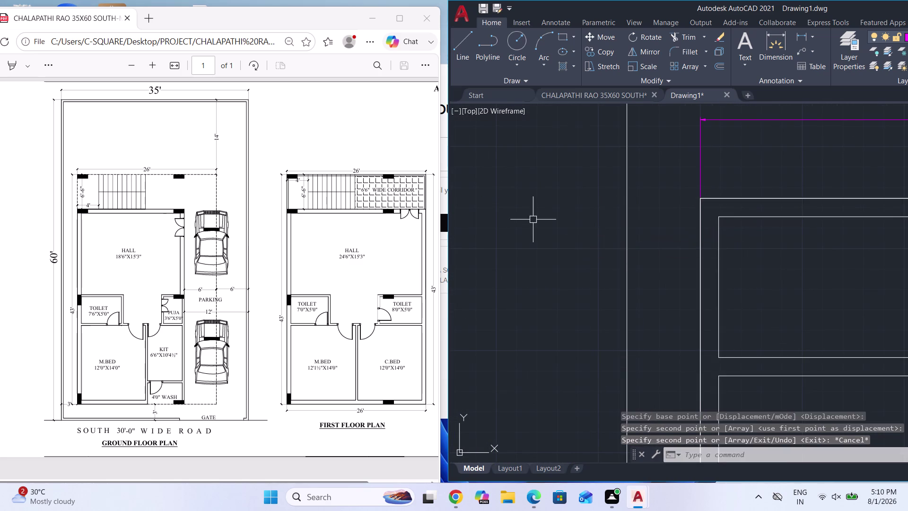
Zoom around to review the copied layout and clear any pending command.
scroll(down, 3)
scroll(down, 3)
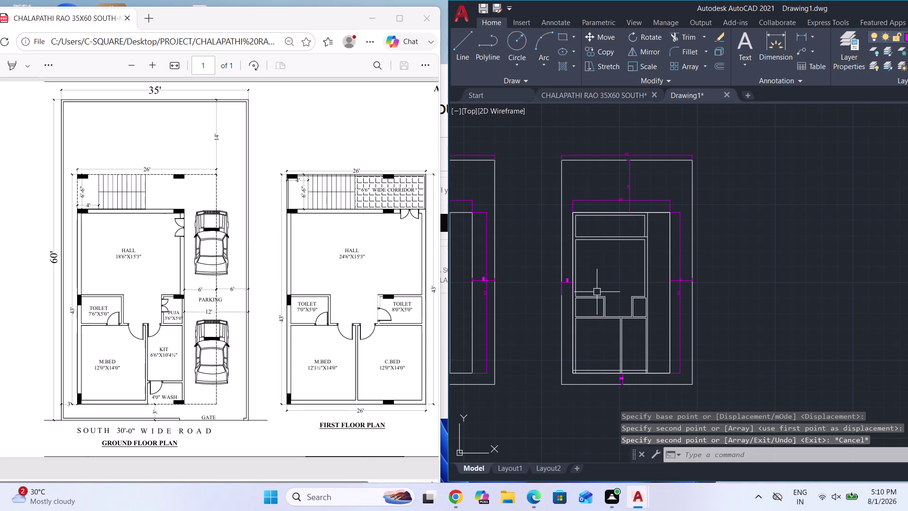
scroll(up, 3)
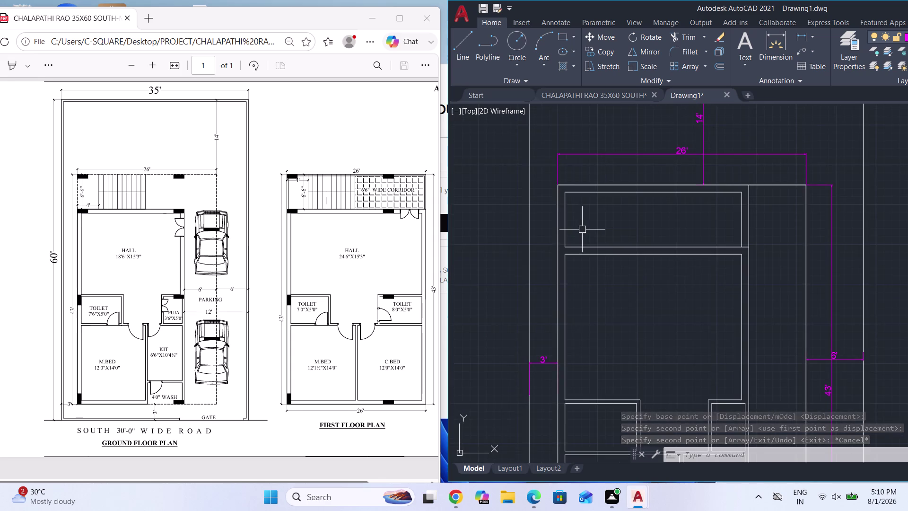
scroll(down, 3)
scroll(down, 3)
key(Escape)
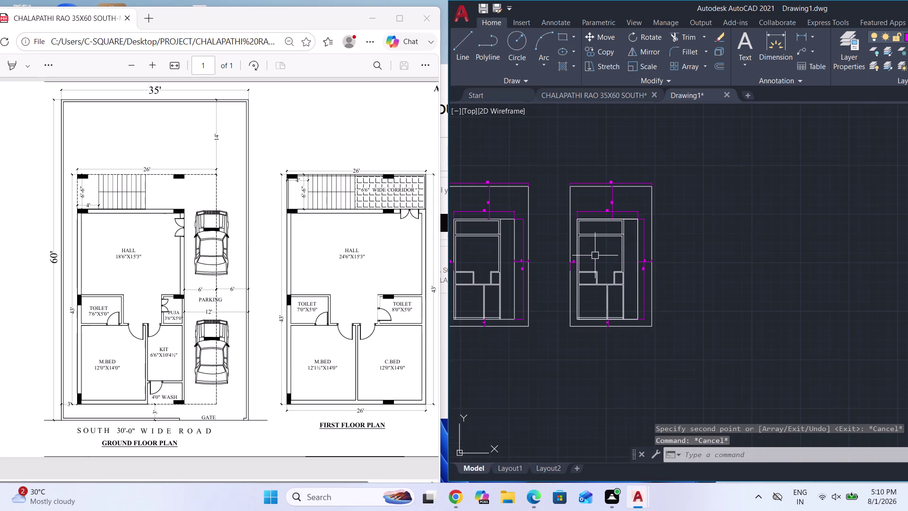
scroll(down, 3)
scroll(up, 3)
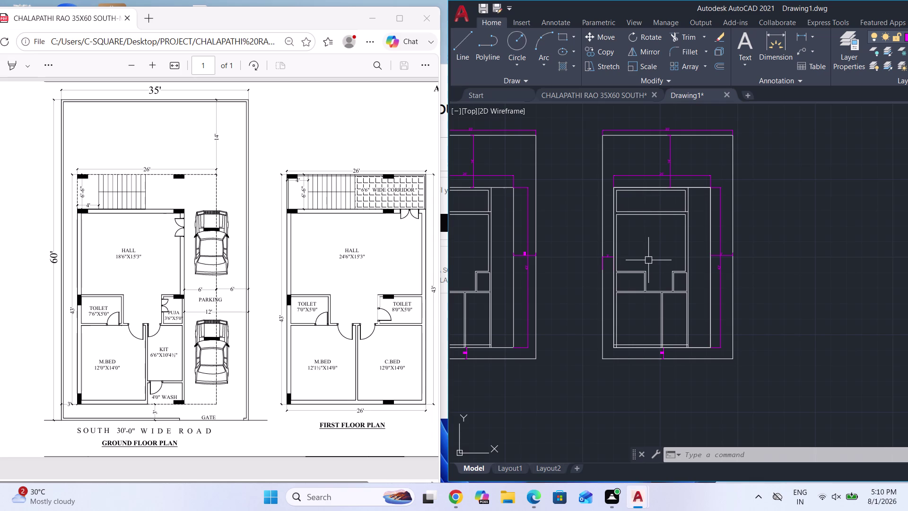
scroll(up, 3)
scroll(down, 3)
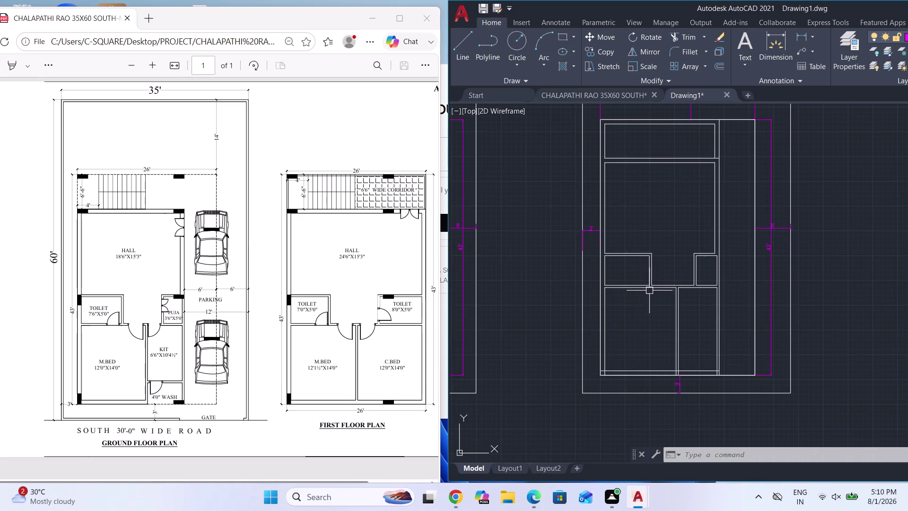
scroll(up, 3)
click(574, 264)
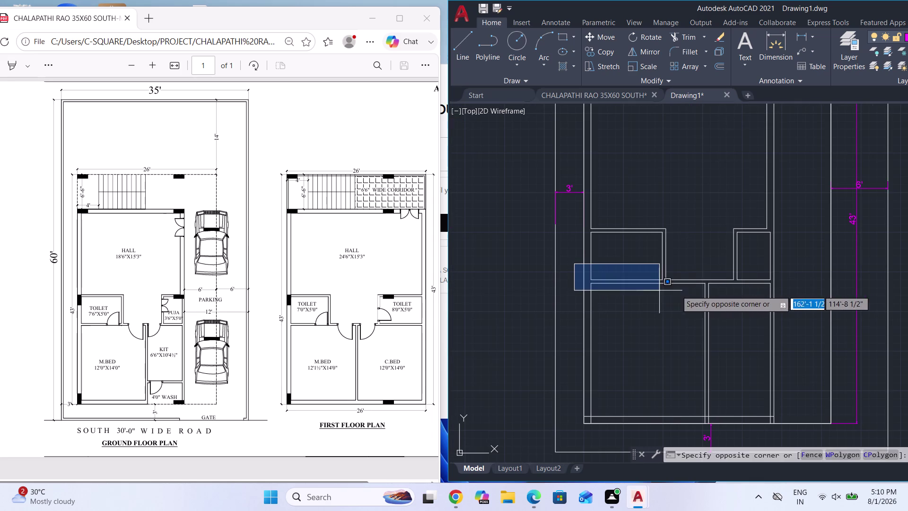
click(781, 292)
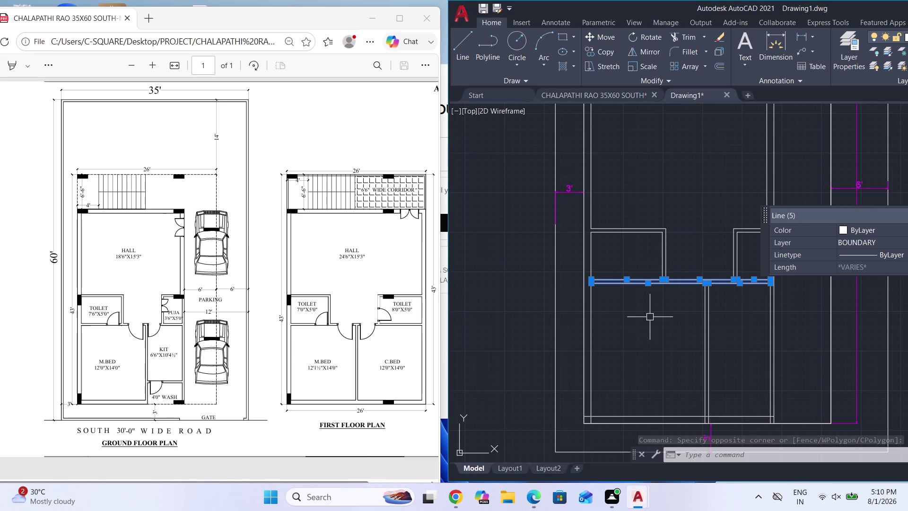
key(Escape)
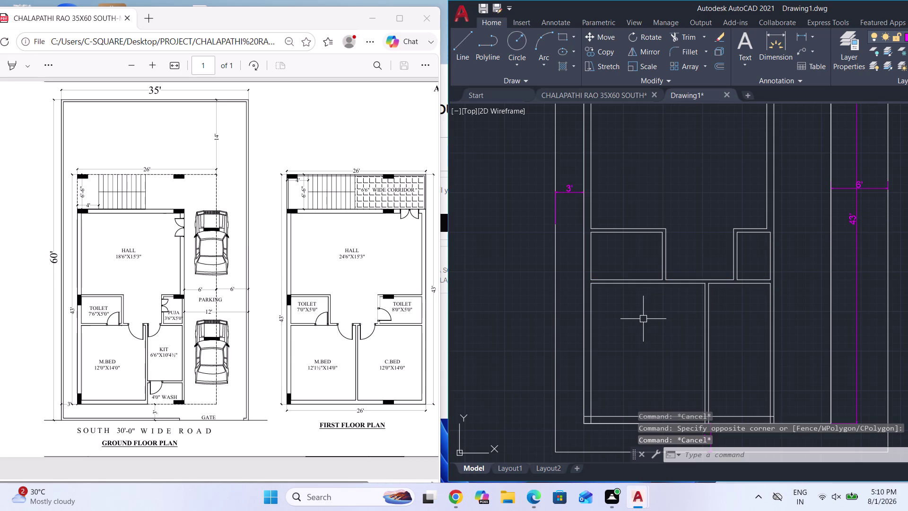
key(Escape)
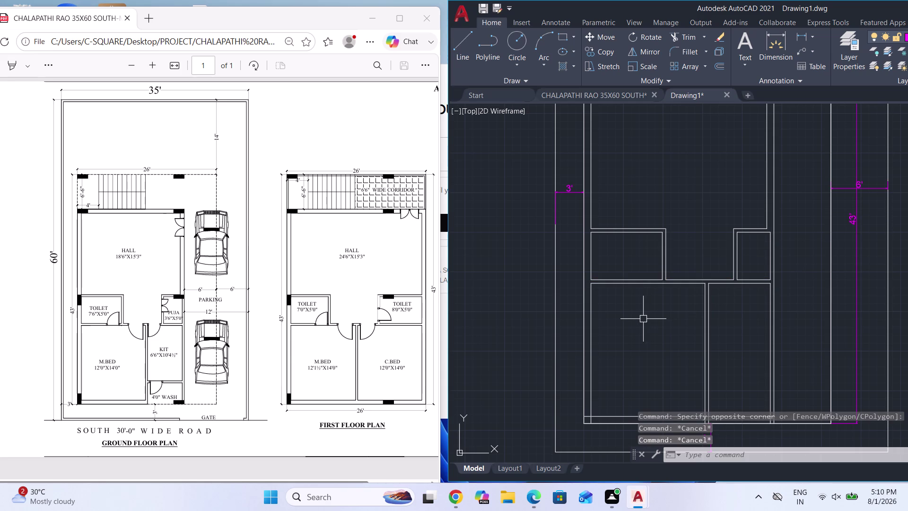
scroll(down, 3)
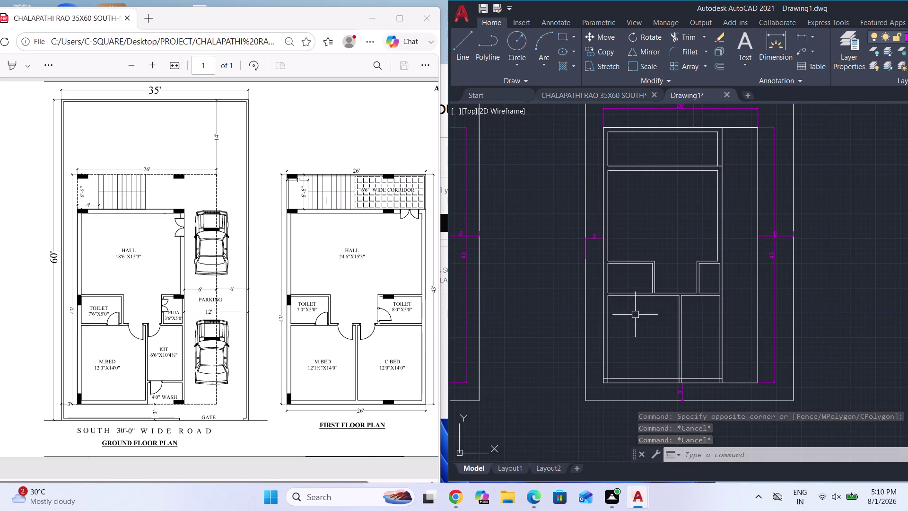
scroll(down, 3)
scroll(up, 3)
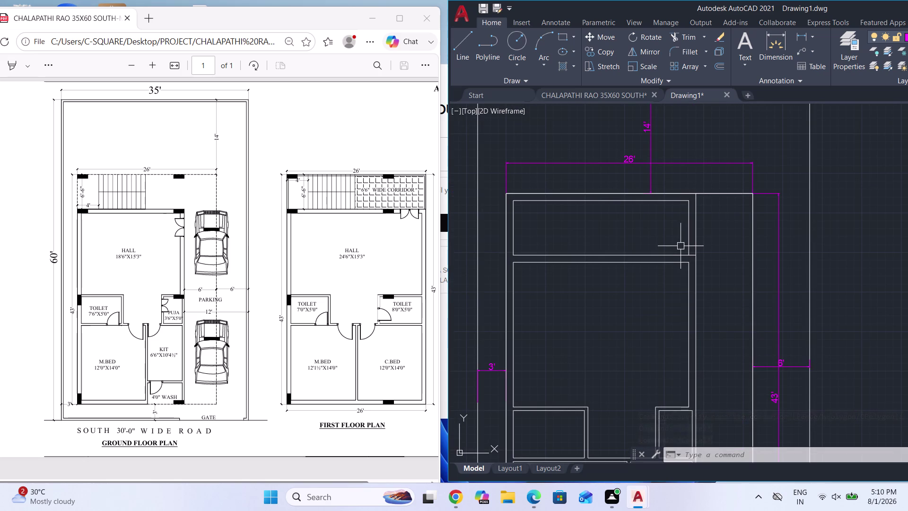
Extend the stair room's bottom line and the hall's partition lines to the outer walls.
text(EX)
key(Return)
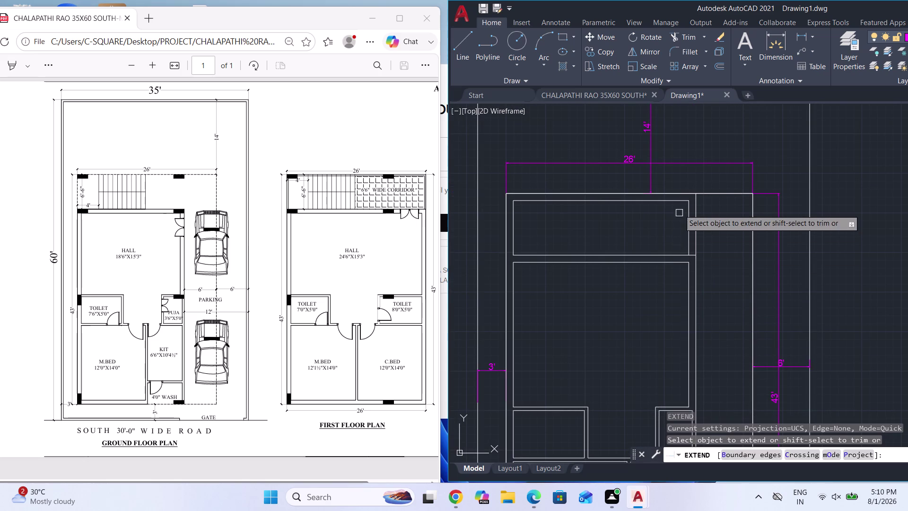
click(677, 201)
click(659, 202)
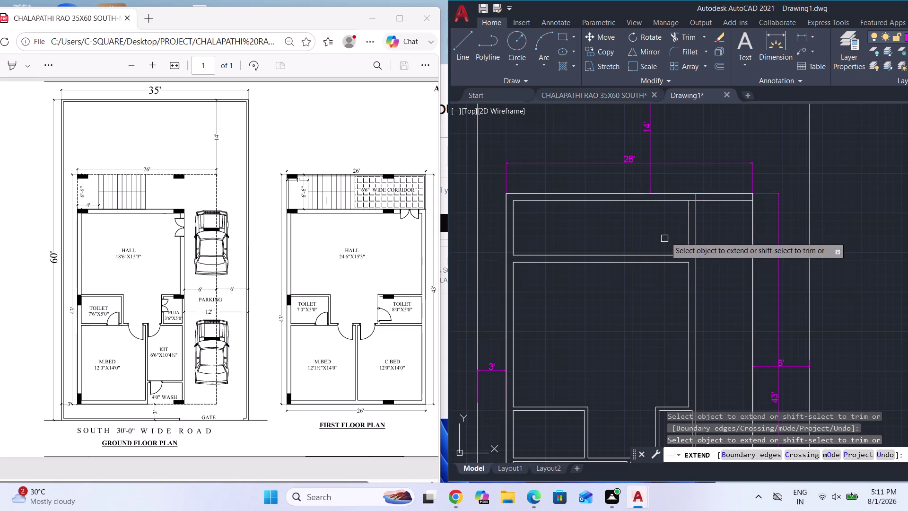
click(667, 255)
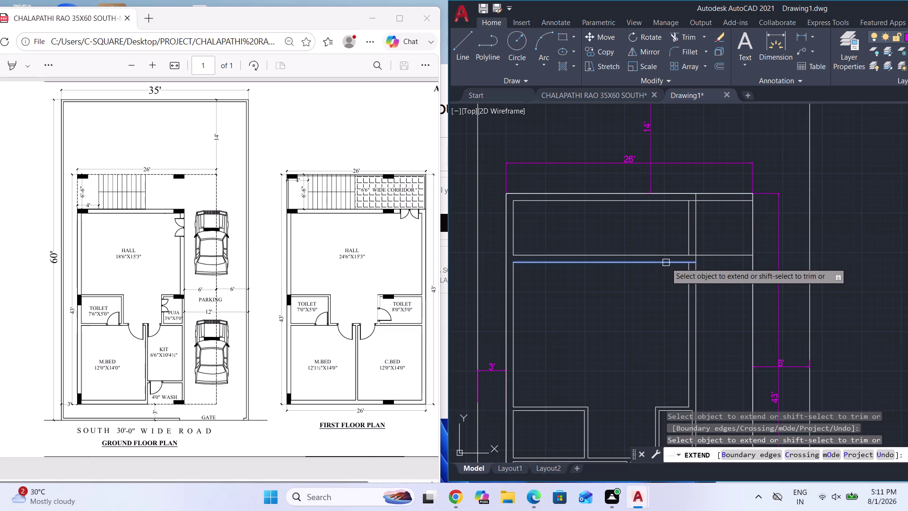
click(665, 263)
click(654, 264)
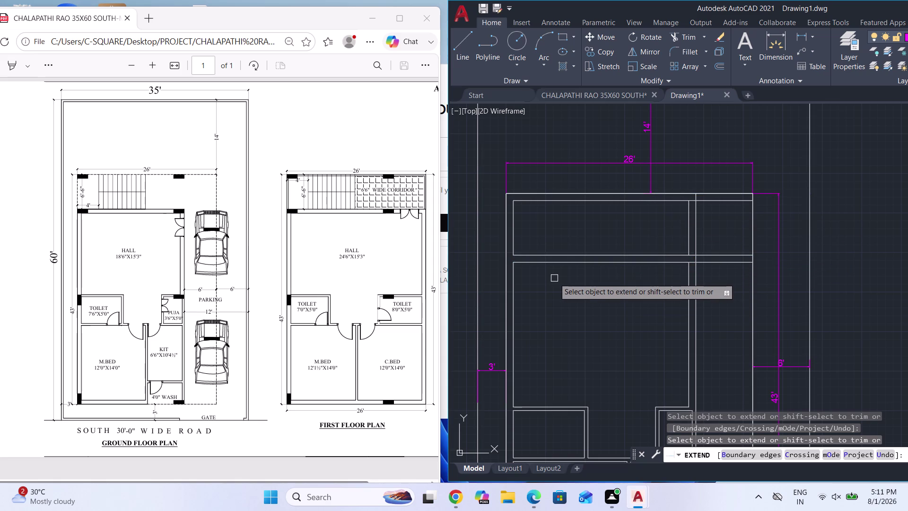
Extend the bedroom, small room and long horizontal wall lines to their boundaries.
scroll(down, 3)
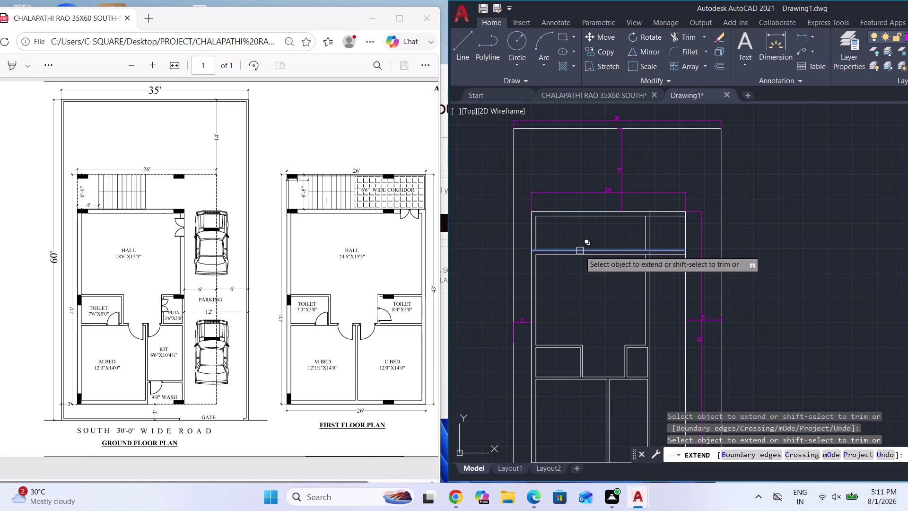
scroll(down, 3)
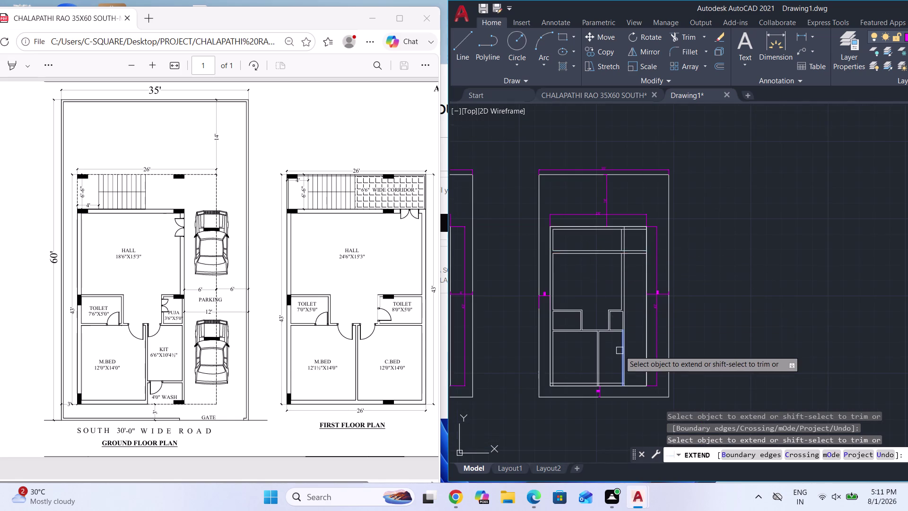
scroll(up, 3)
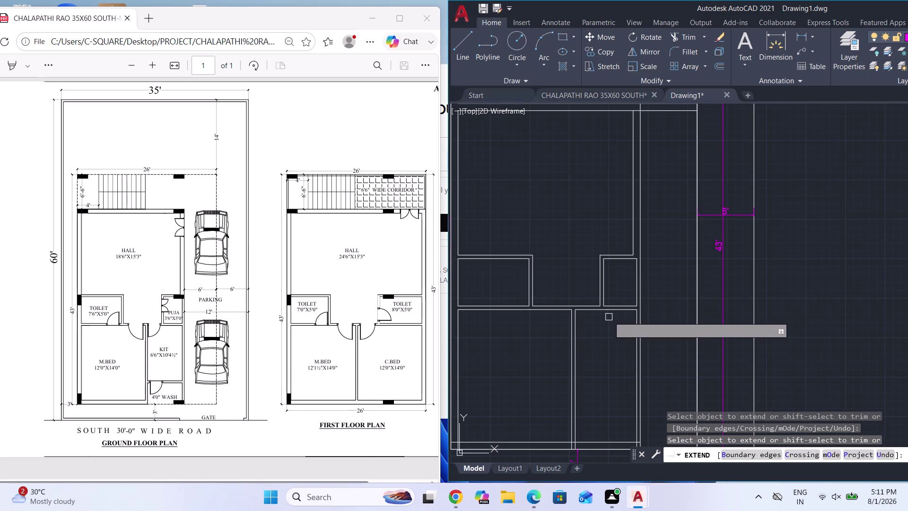
click(608, 310)
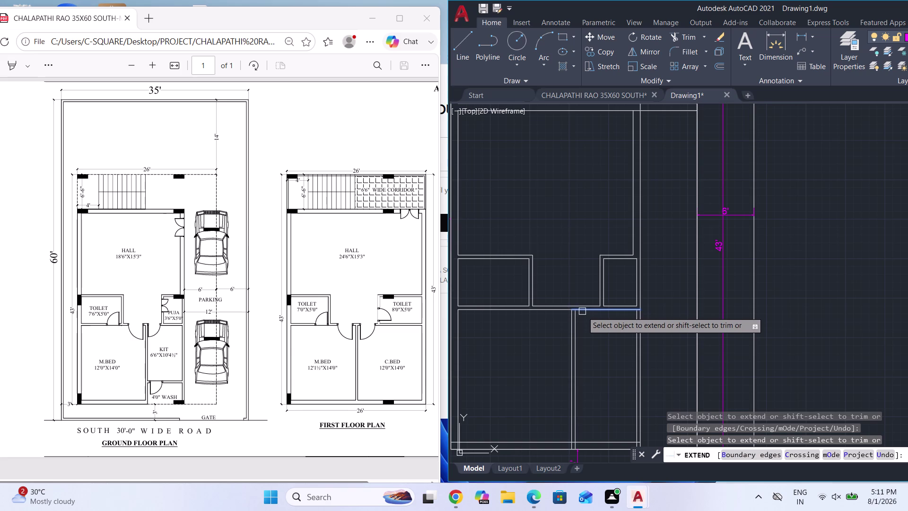
click(618, 305)
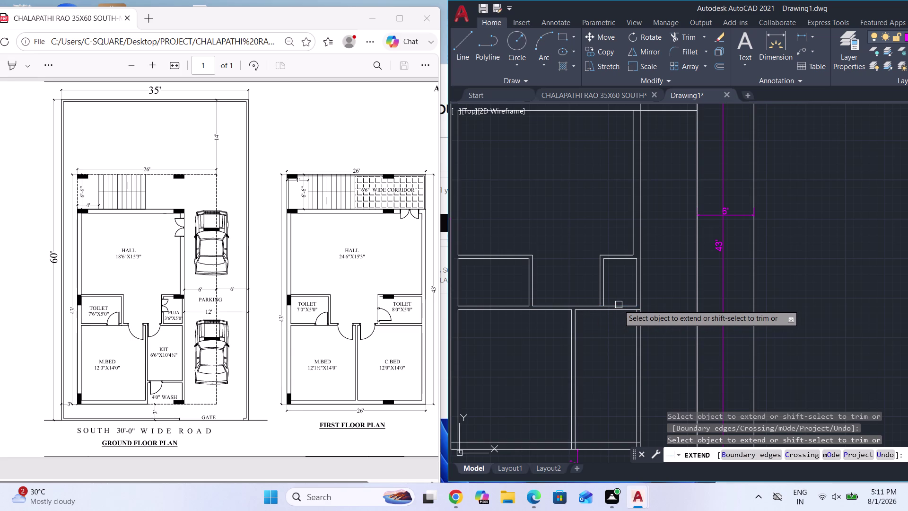
scroll(up, 3)
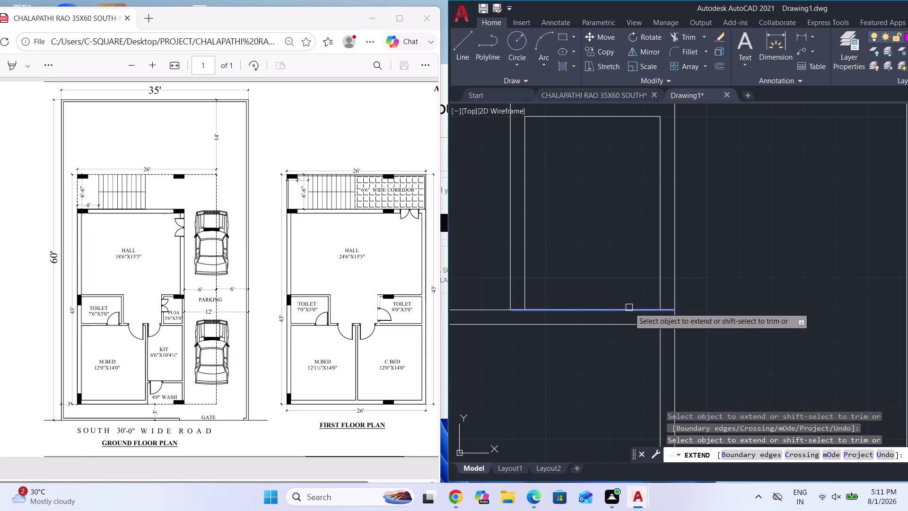
click(629, 307)
click(633, 323)
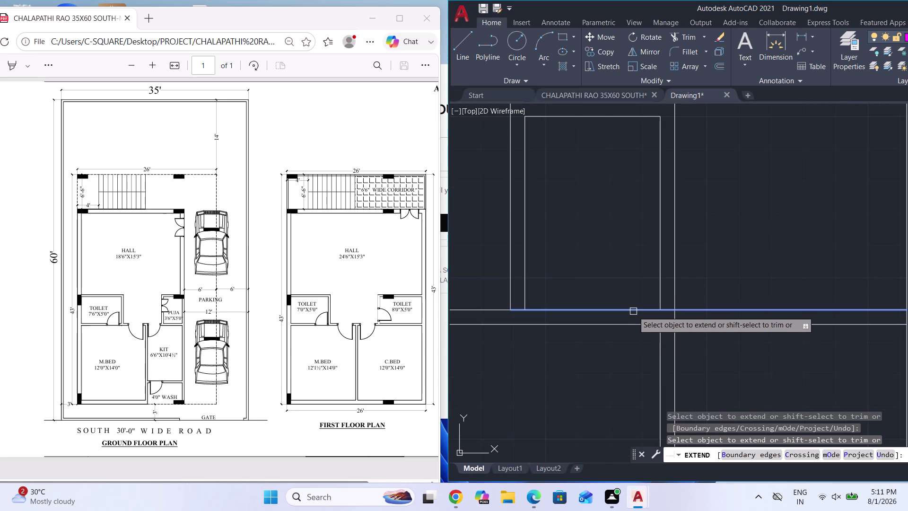
click(634, 312)
scroll(down, 3)
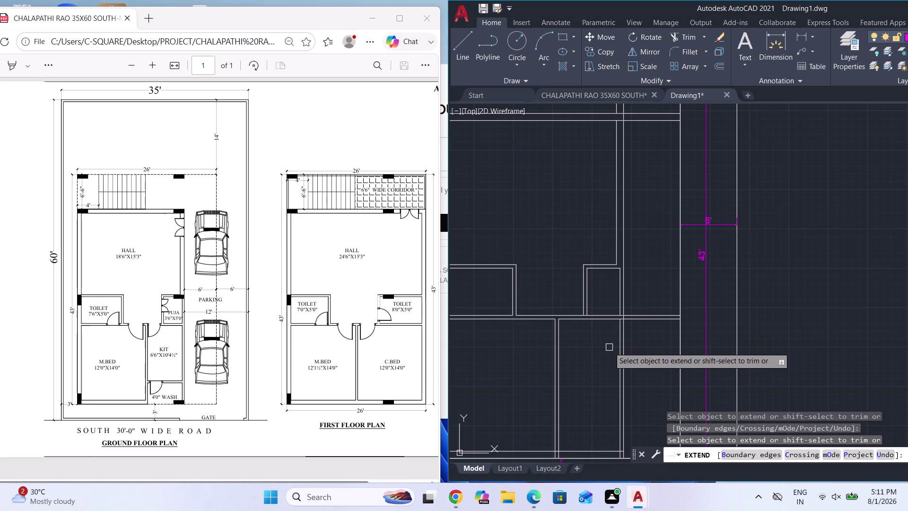
key(Escape)
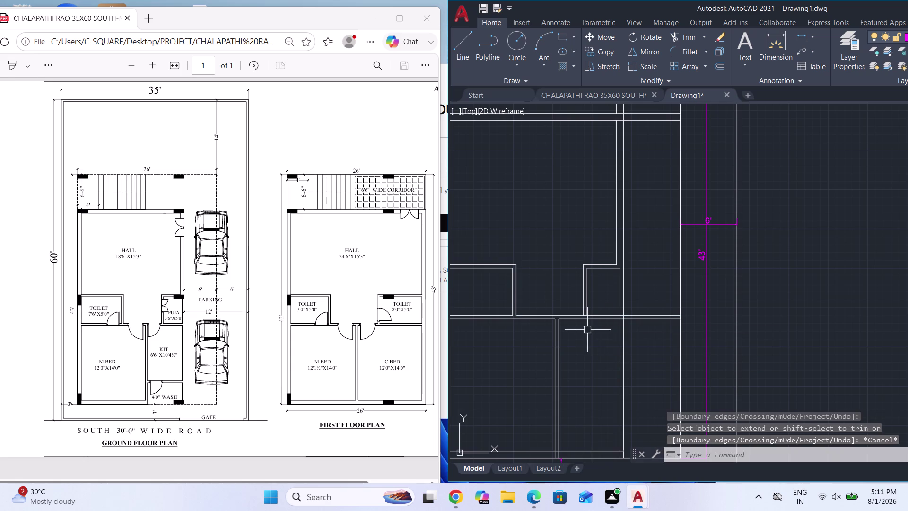
scroll(down, 3)
scroll(down, 3)
scroll(down, 3)
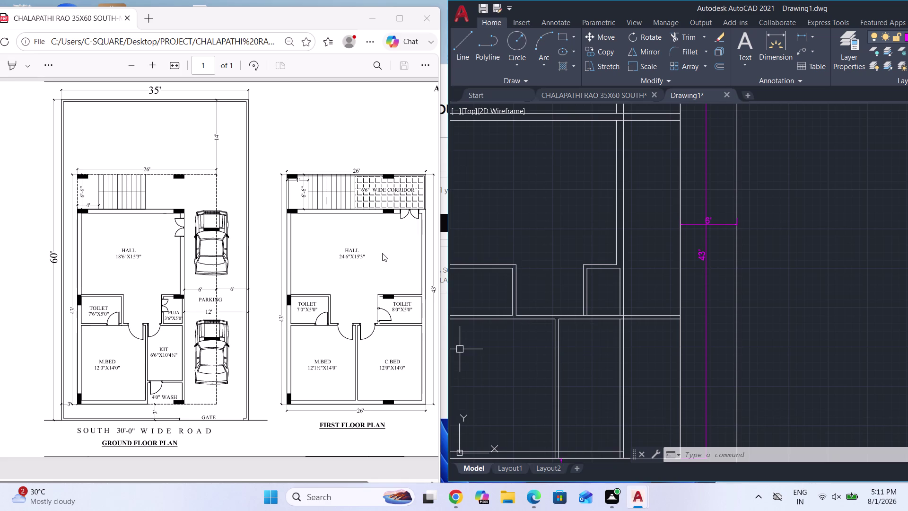
scroll(down, 3)
scroll(down, 3)
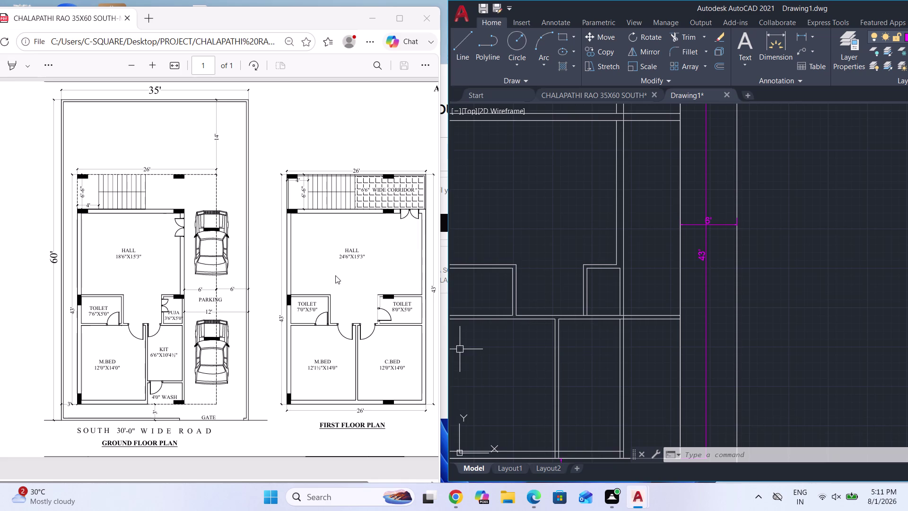